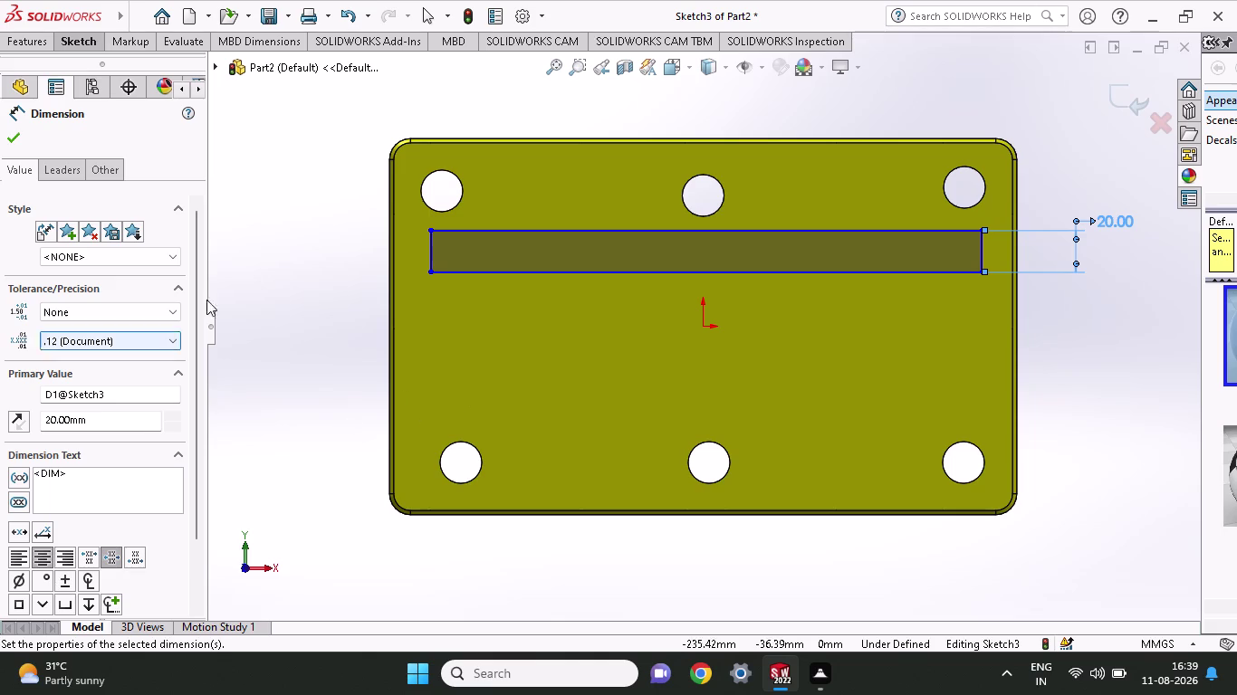
Dimension the rectangle length to 280 mm and its offset above the origin to 10 mm.
click(430, 231)
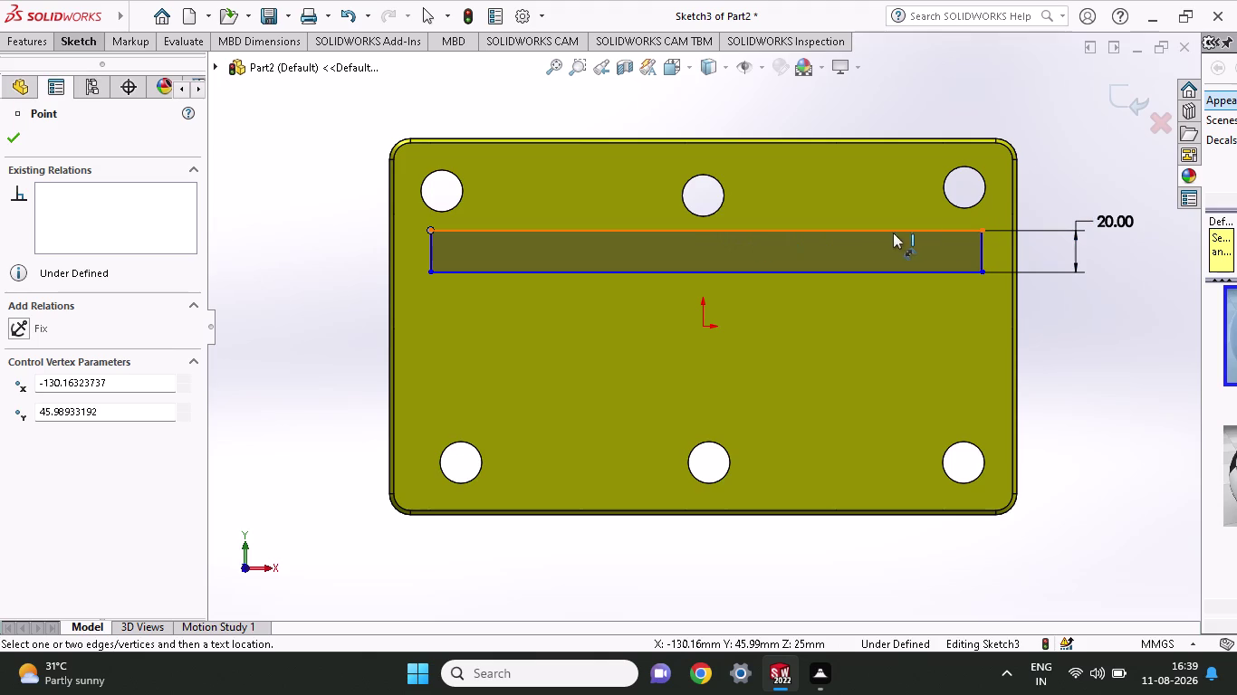
click(984, 230)
click(957, 100)
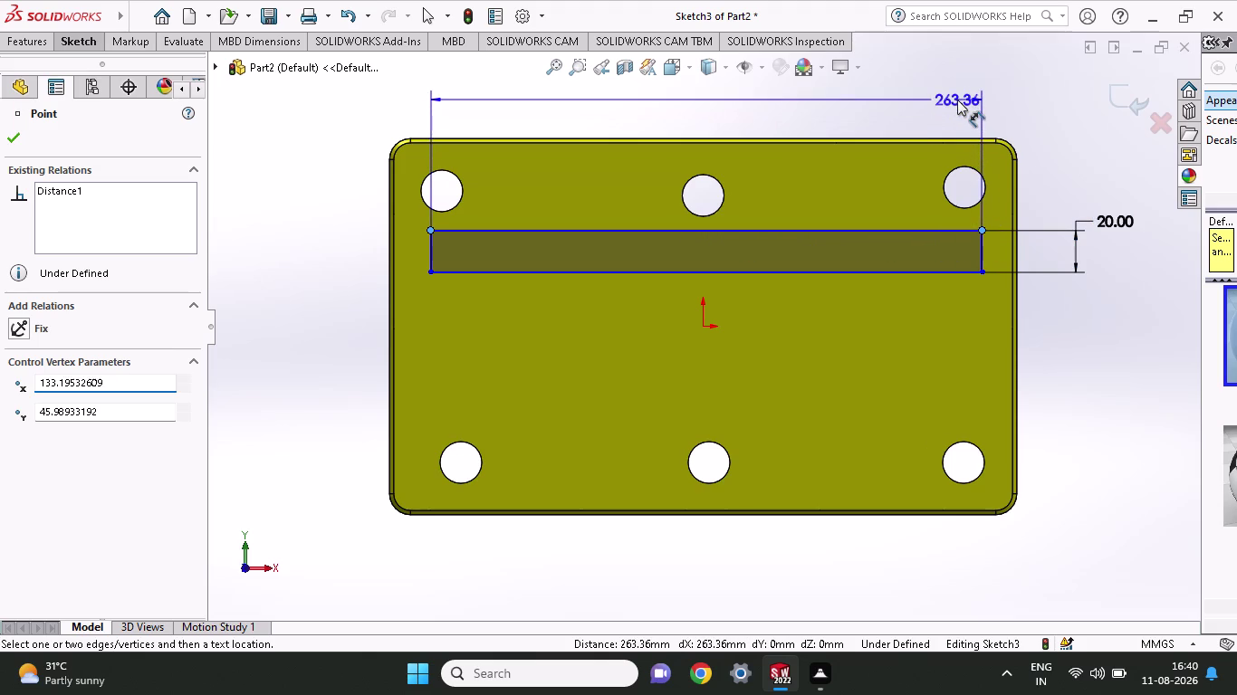
text(280)
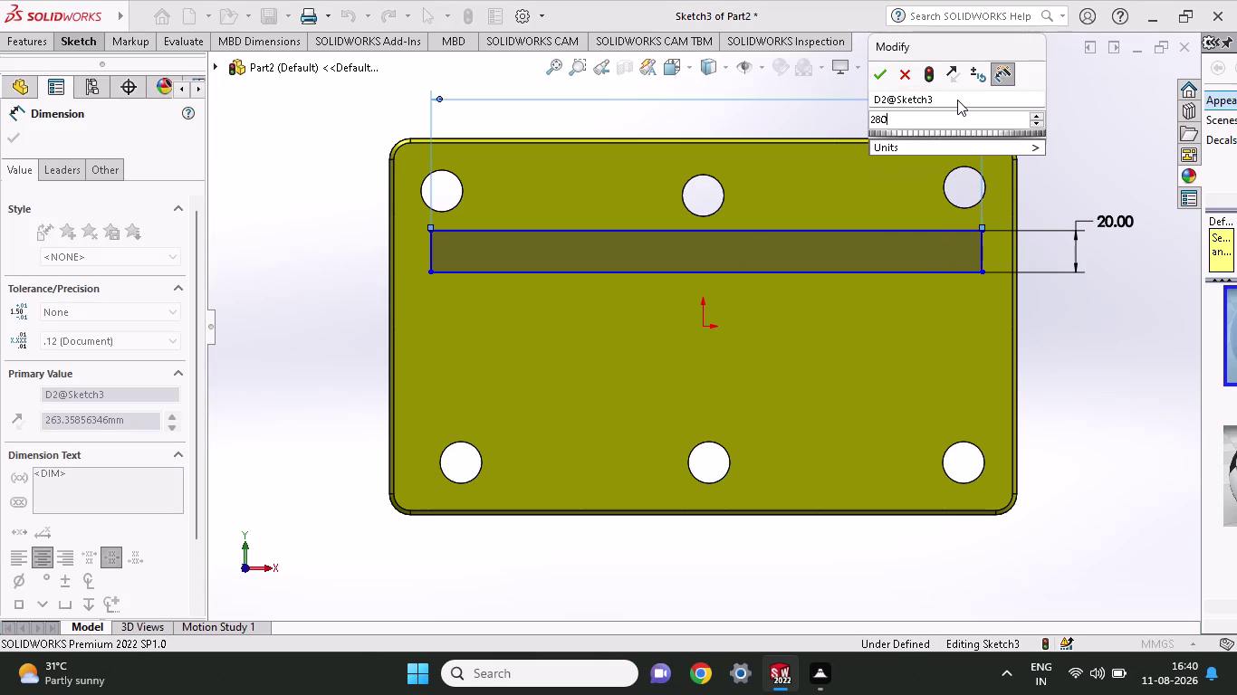
key(Return)
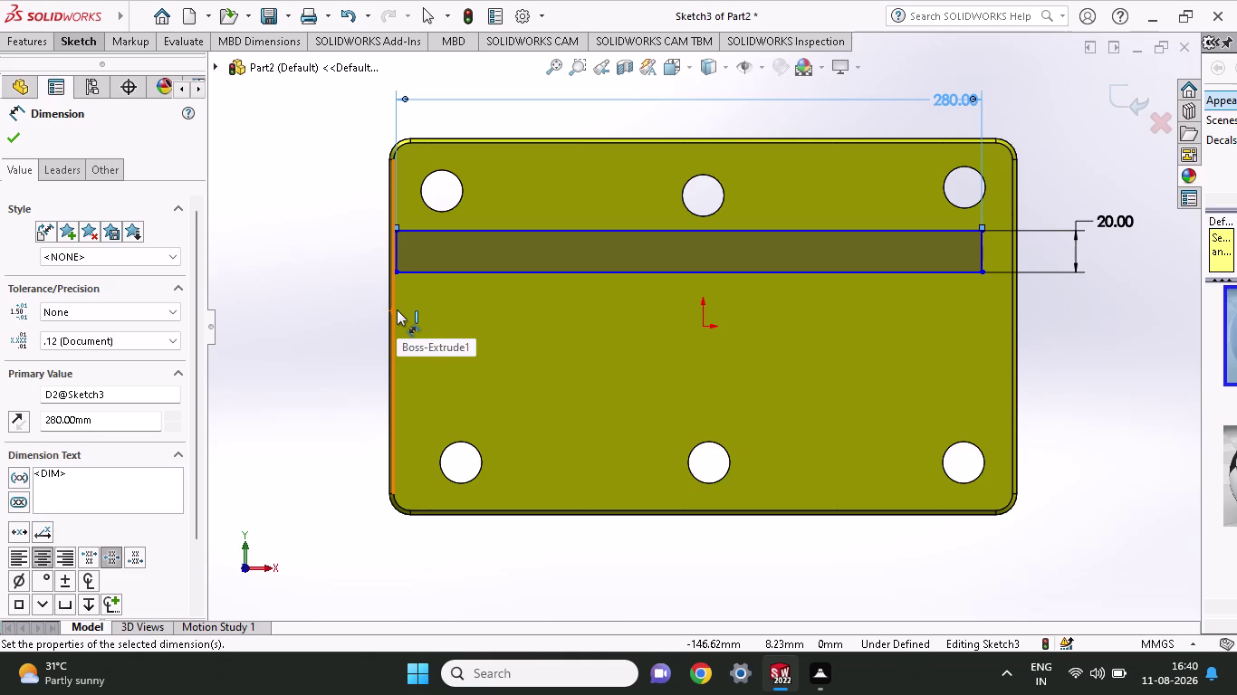
click(698, 327)
click(701, 271)
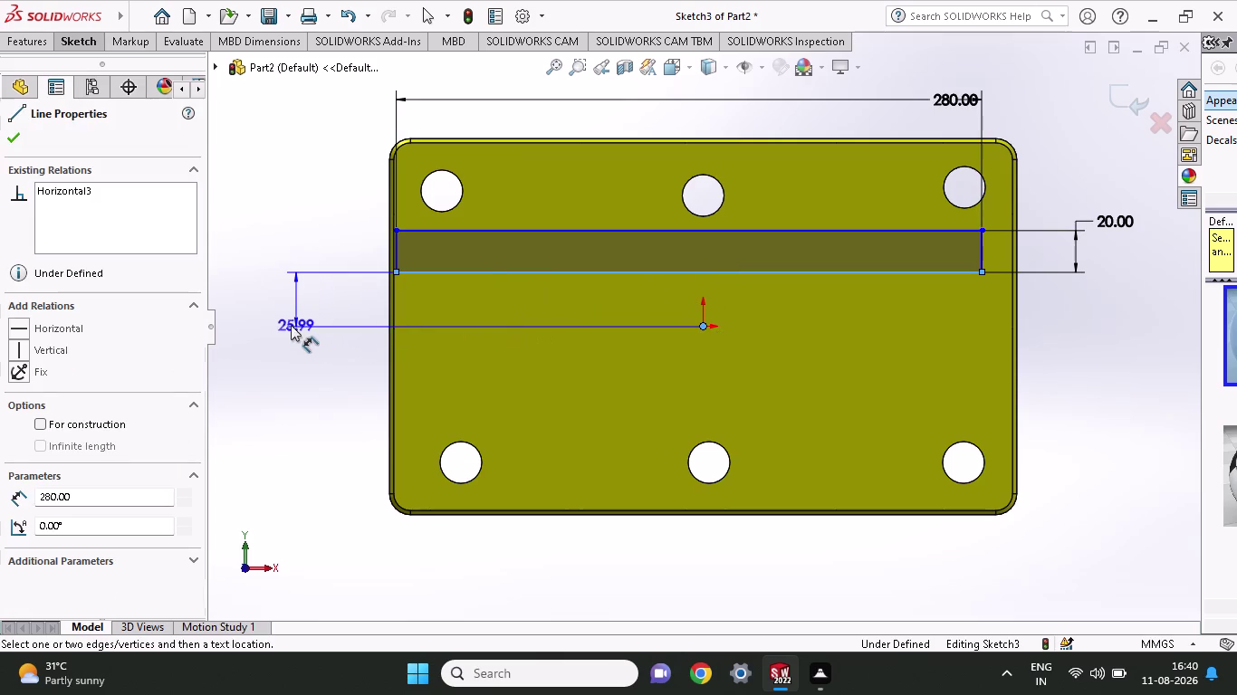
click(290, 325)
text(10)
key(Return)
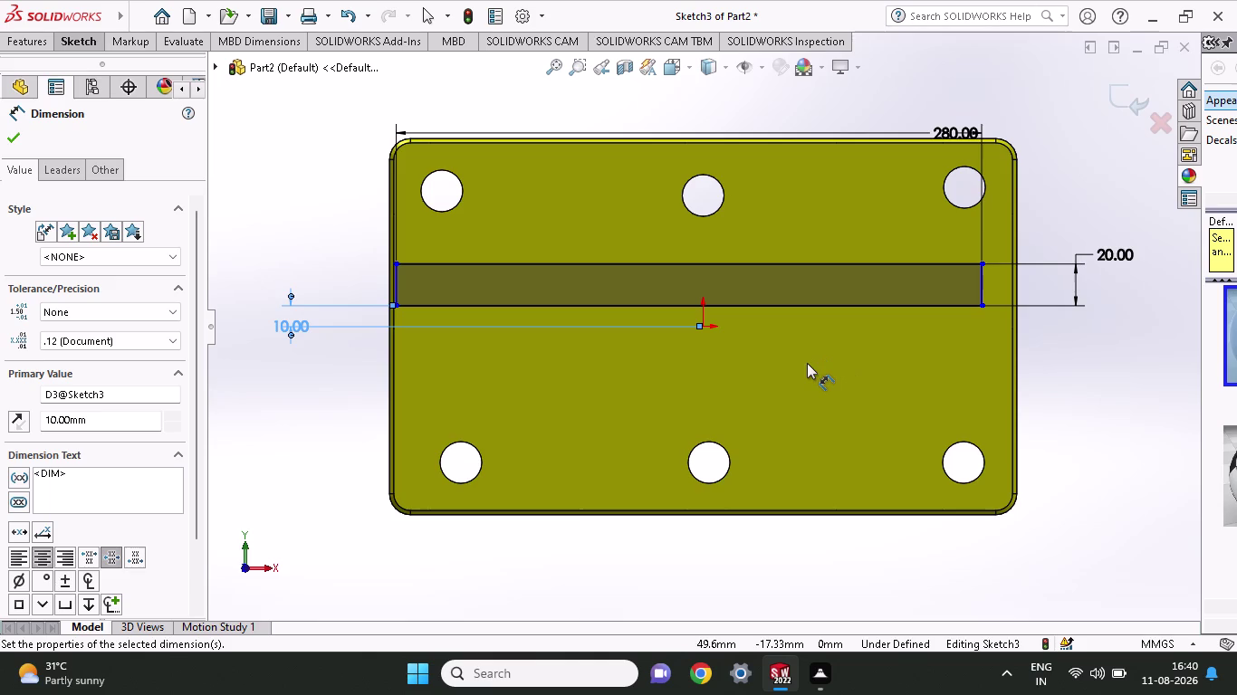
click(701, 323)
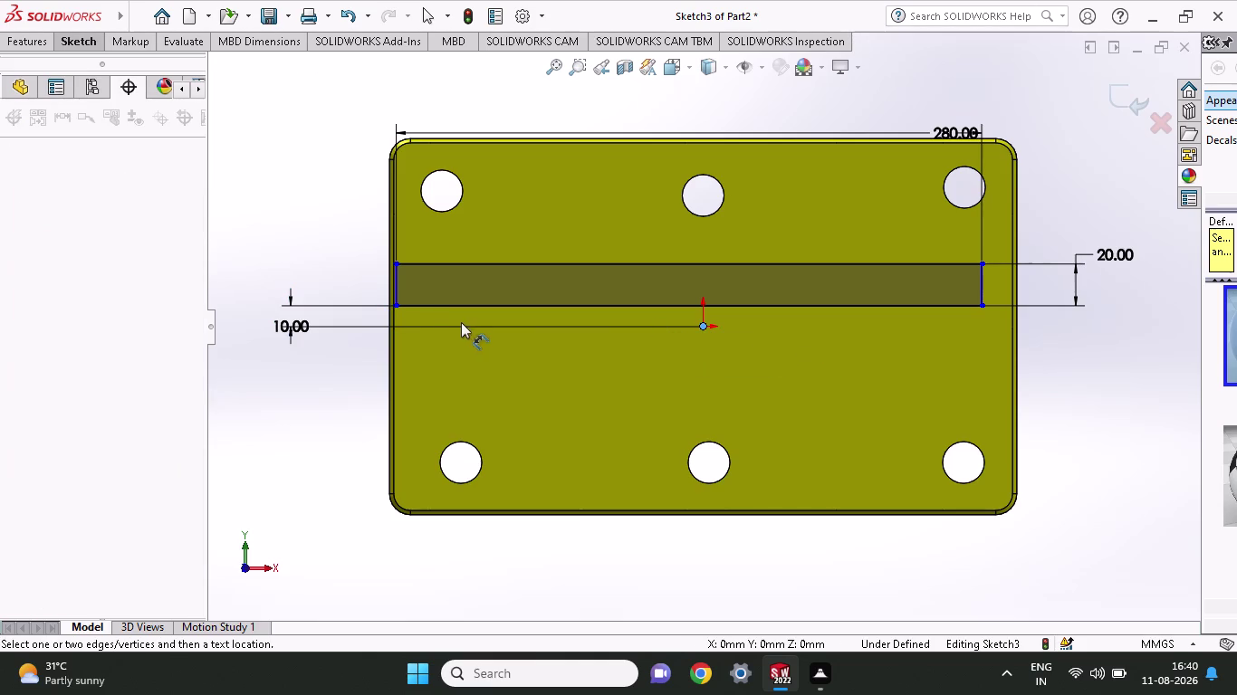
Set the distance from the rectangle's lower-left corner to the origin to 140 mm.
click(397, 306)
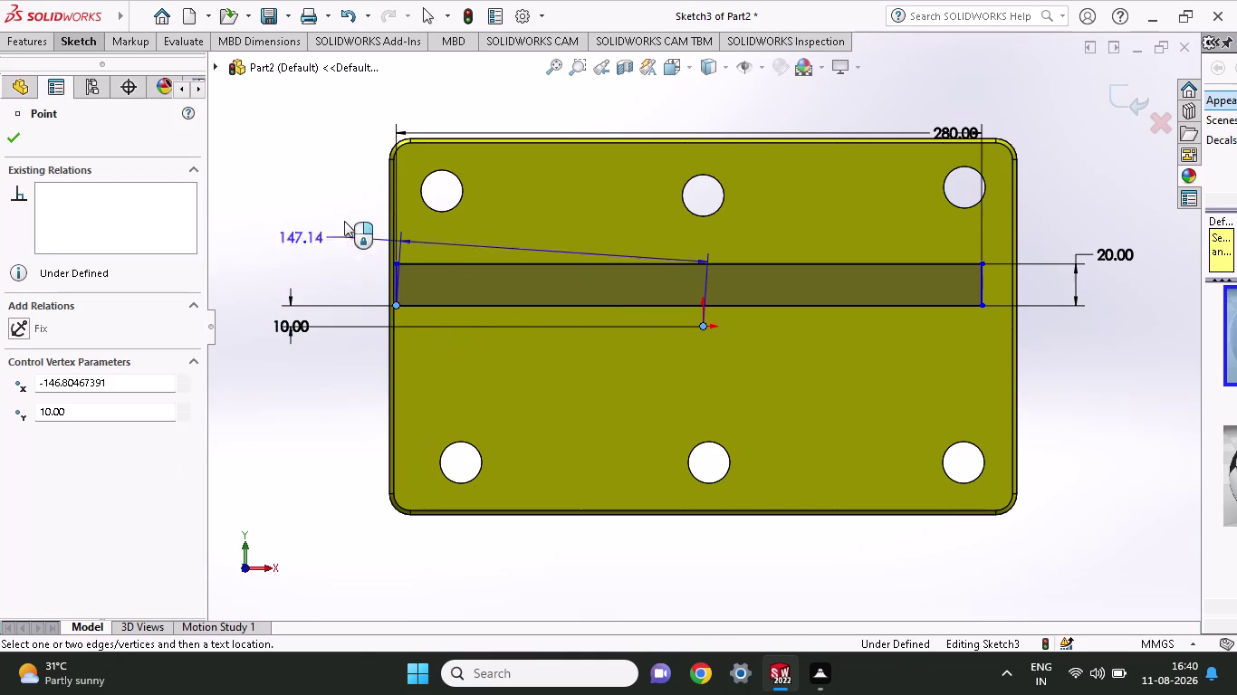
click(274, 100)
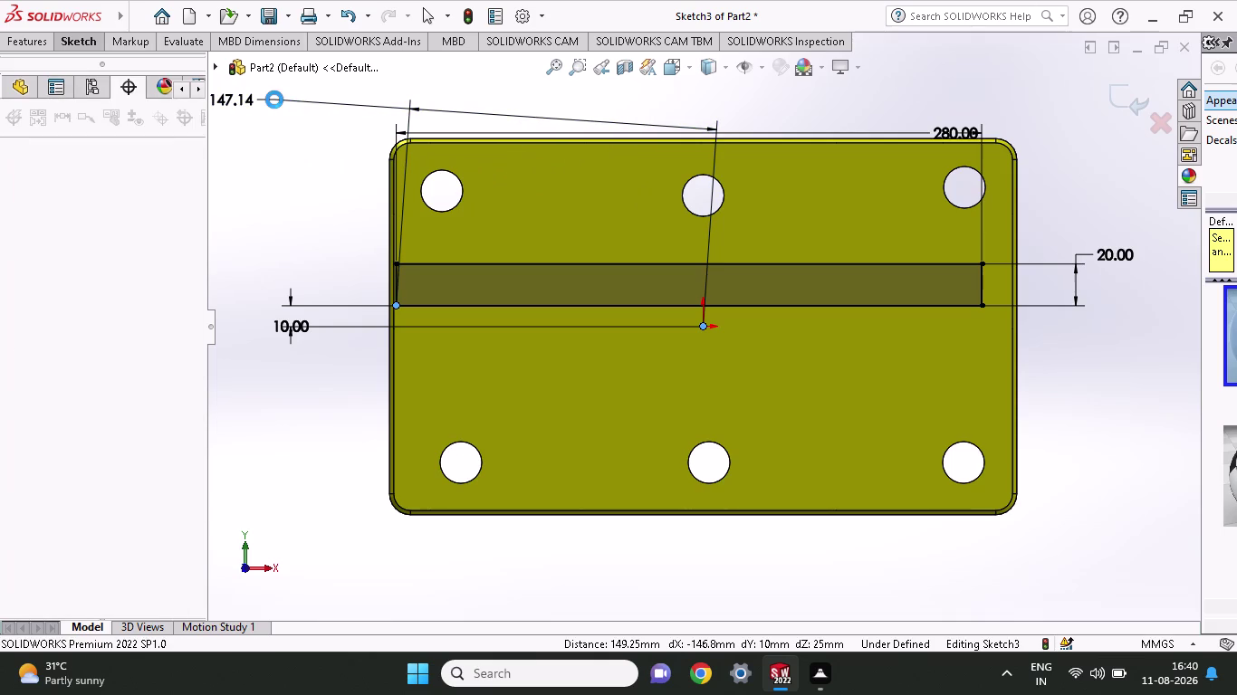
key(1)
text(4)
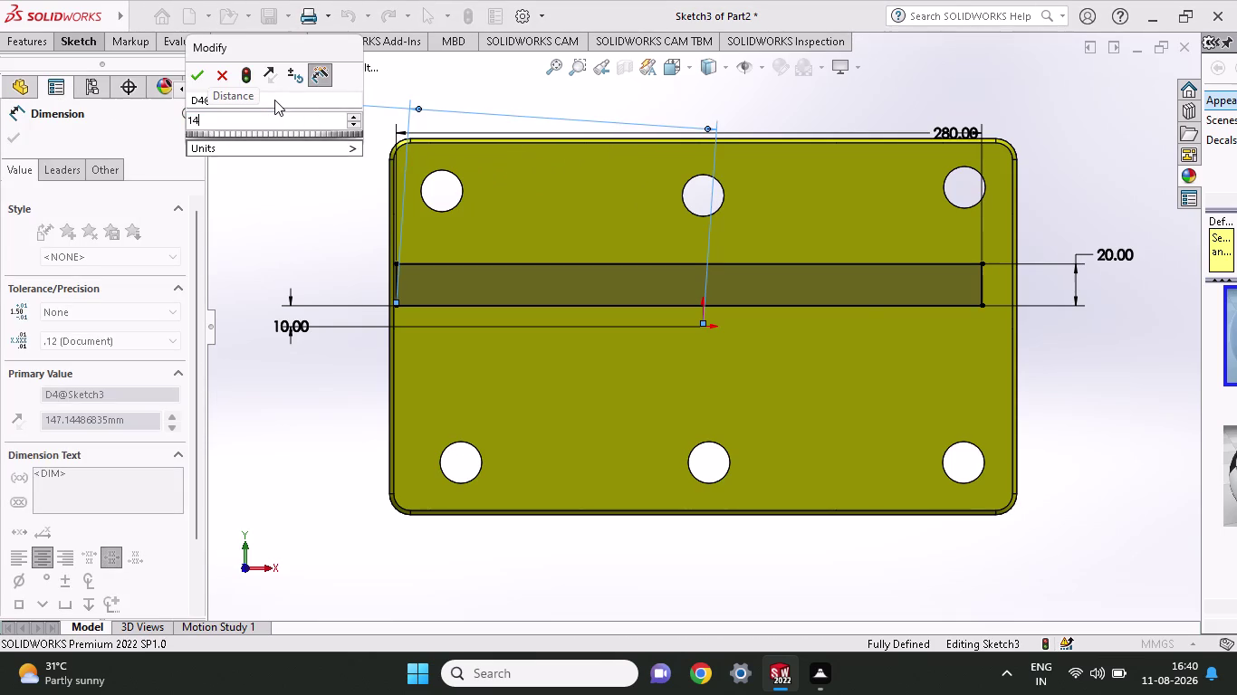
text(0)
key(Return)
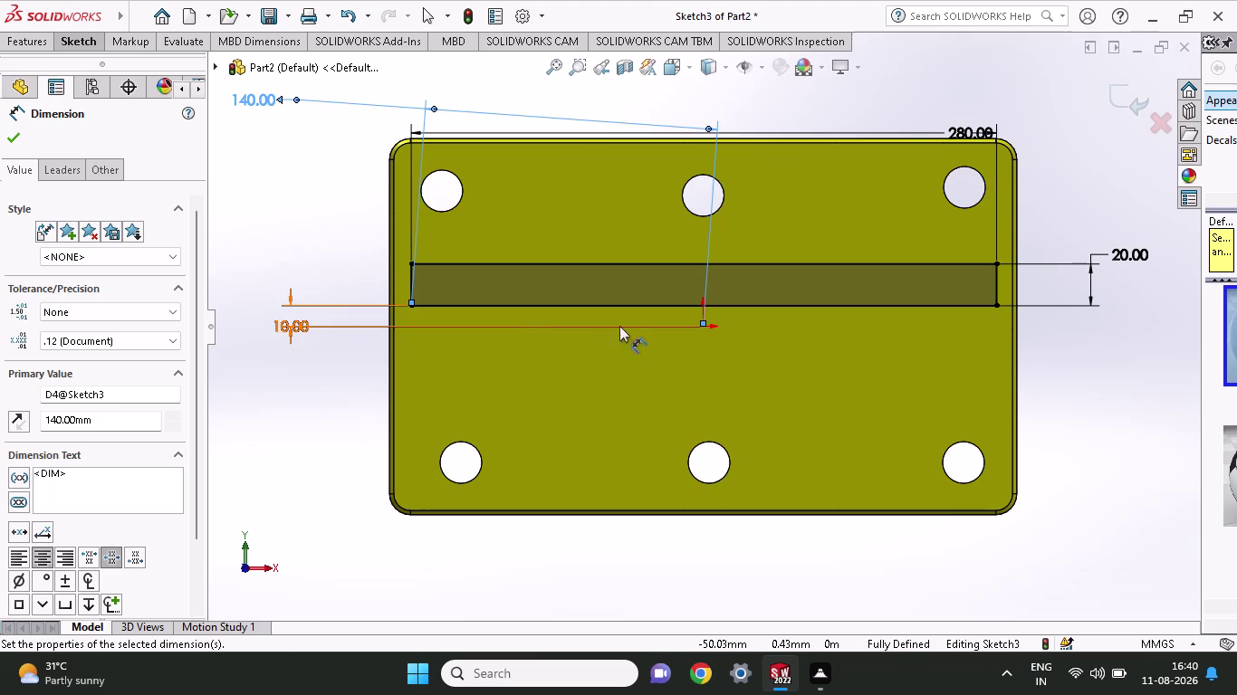
click(15, 142)
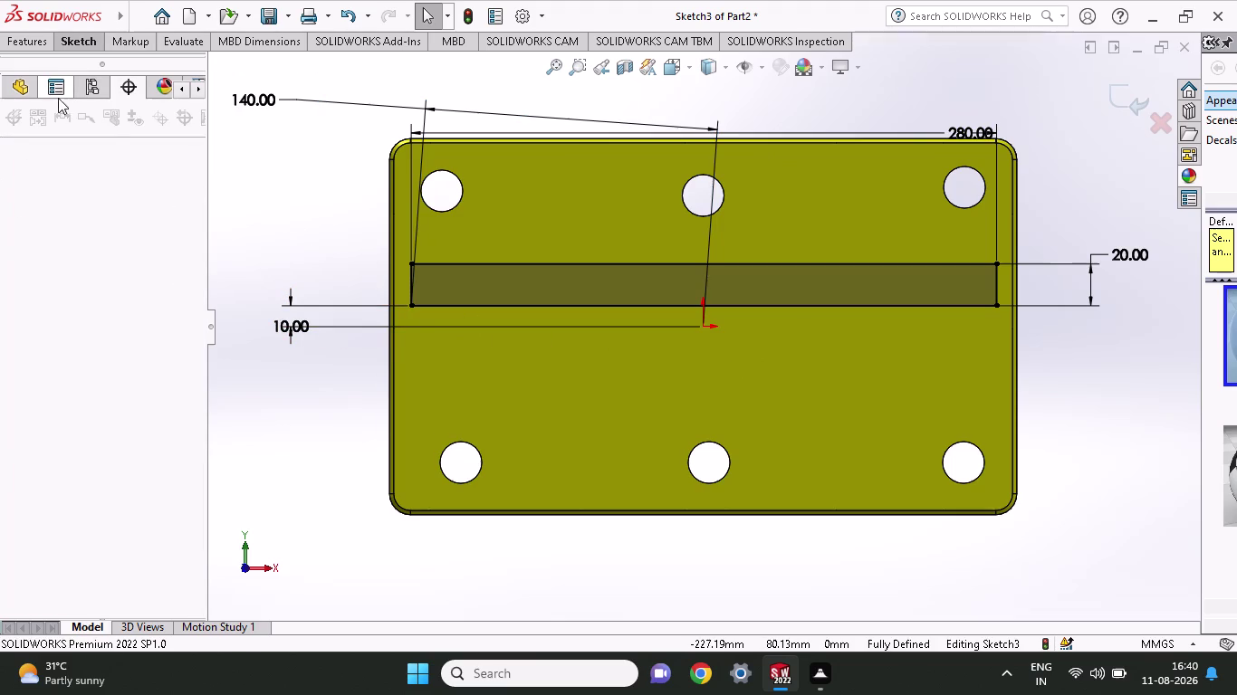
click(33, 41)
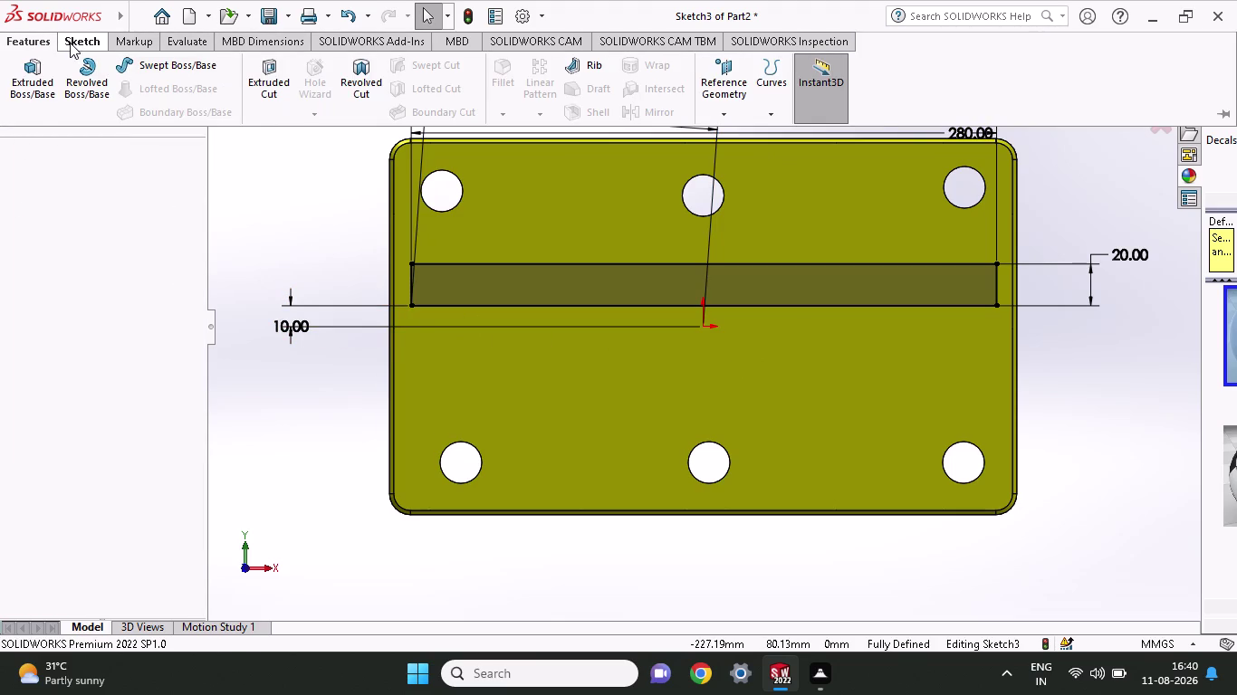
click(70, 42)
click(521, 61)
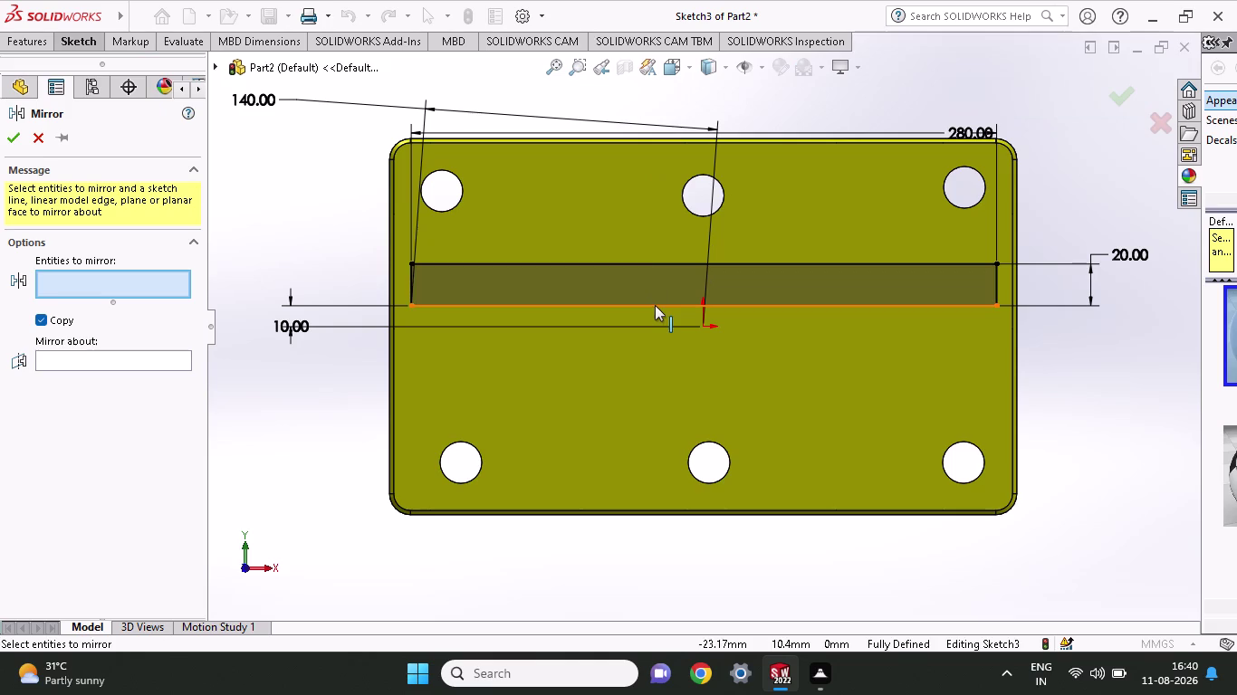
click(655, 306)
click(652, 265)
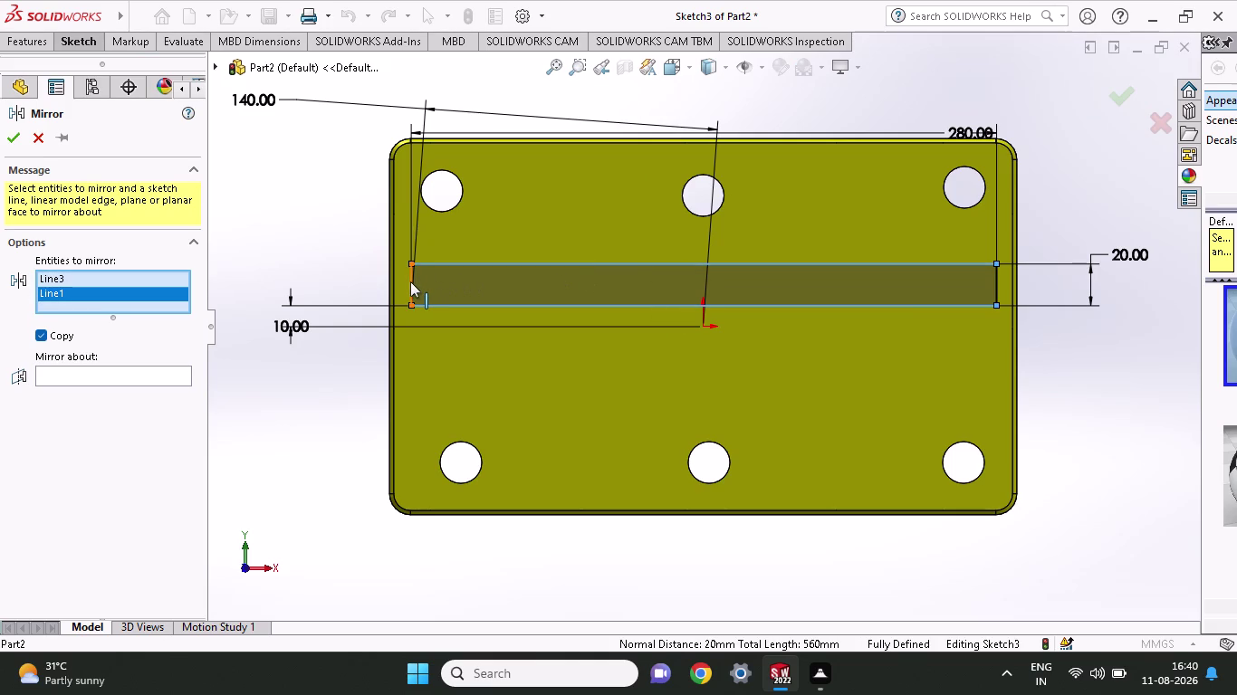
click(410, 282)
click(995, 281)
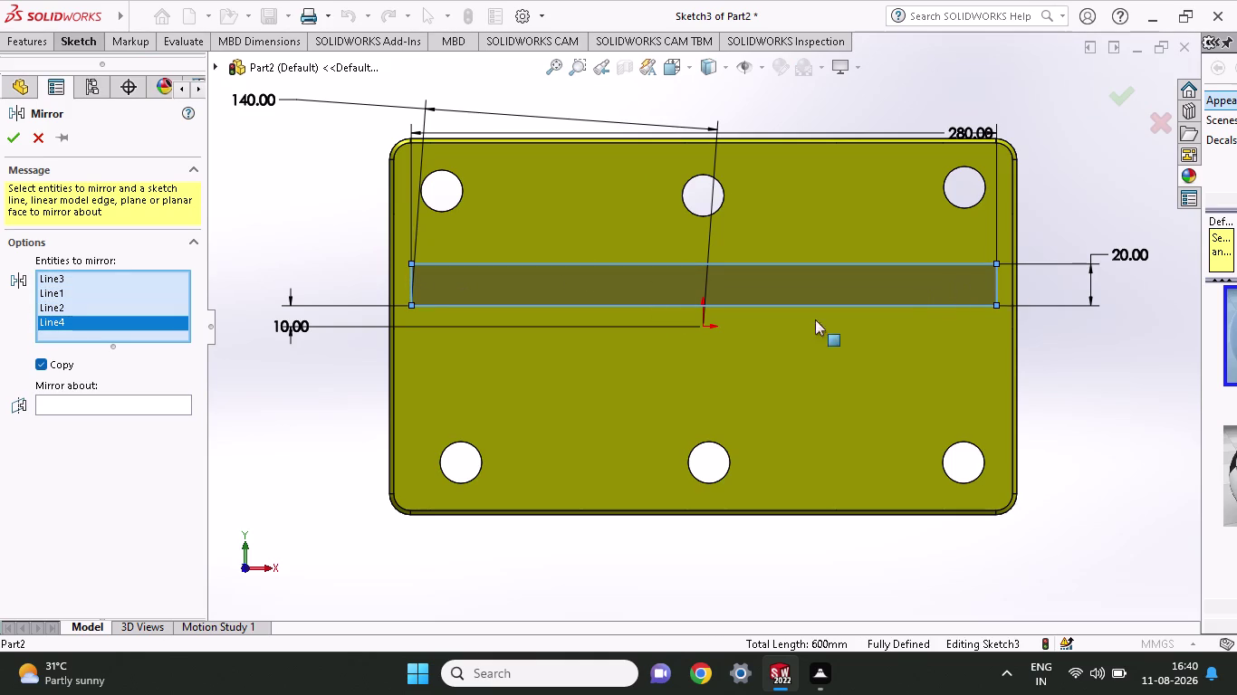
click(75, 398)
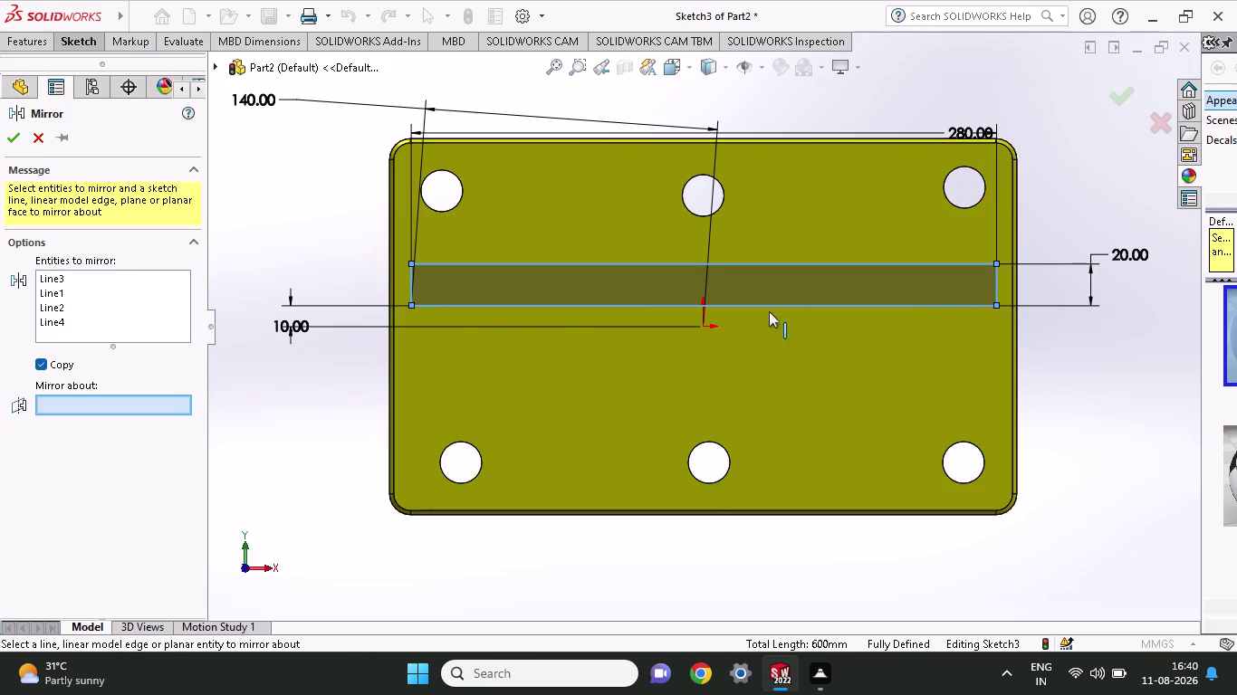
click(702, 314)
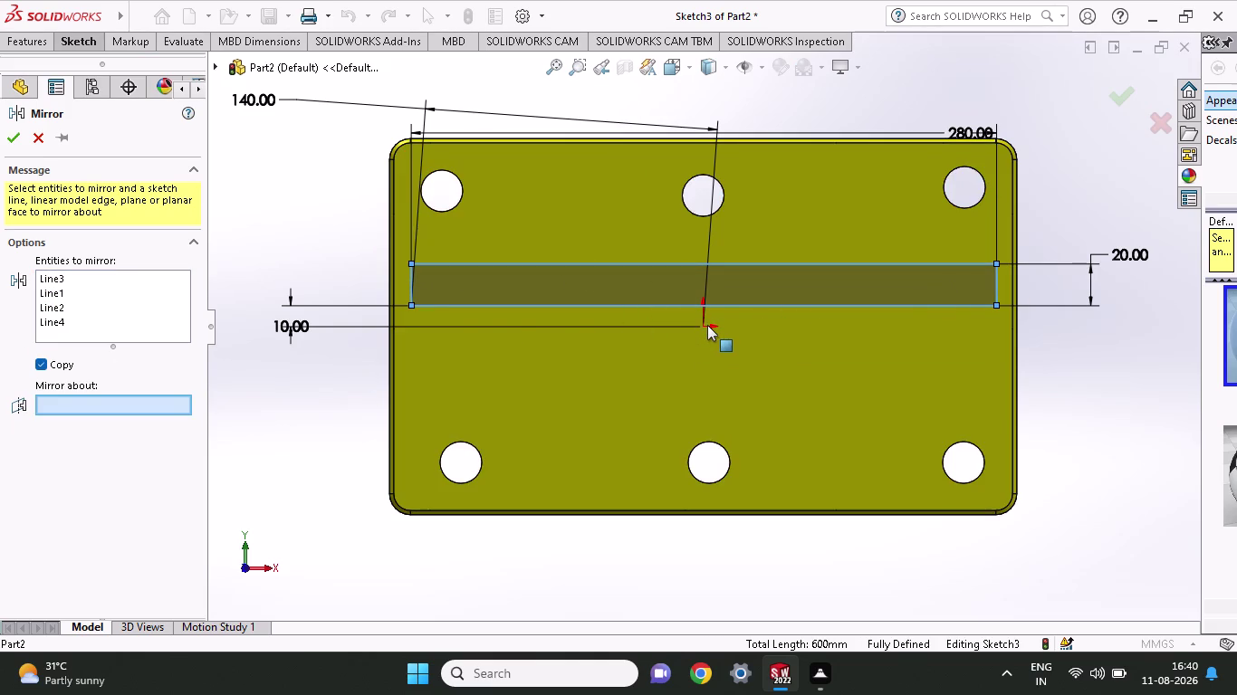
click(707, 325)
click(707, 325)
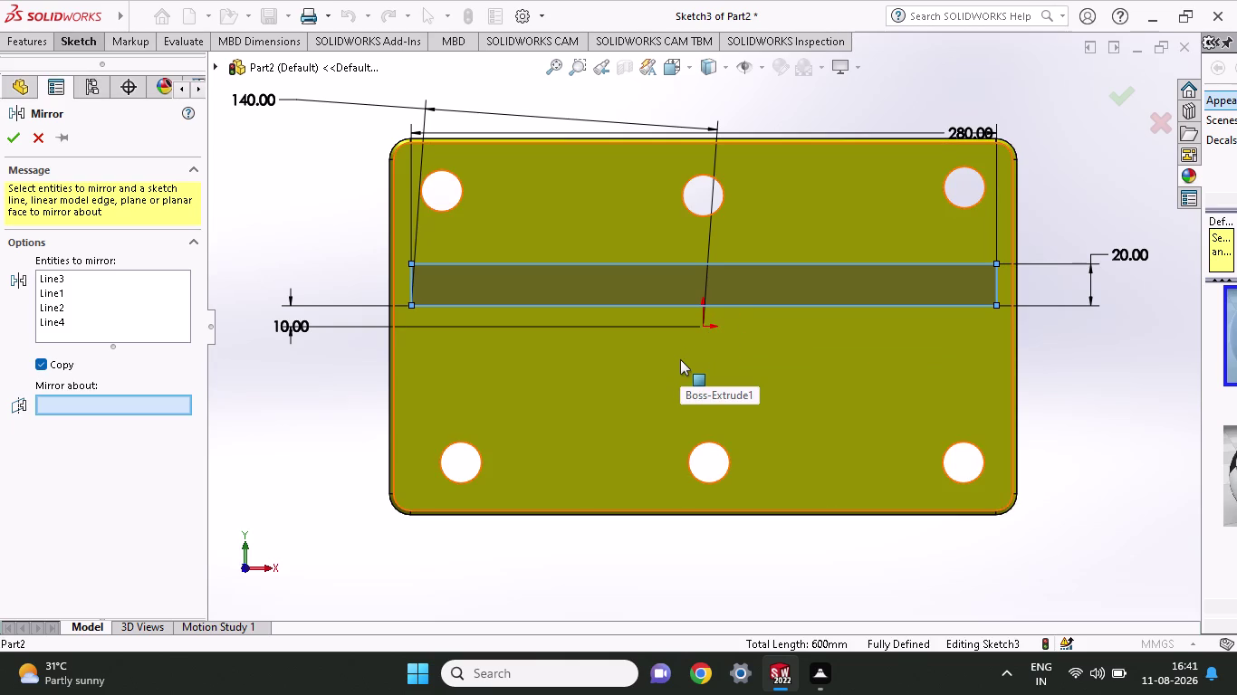
click(717, 326)
click(717, 326)
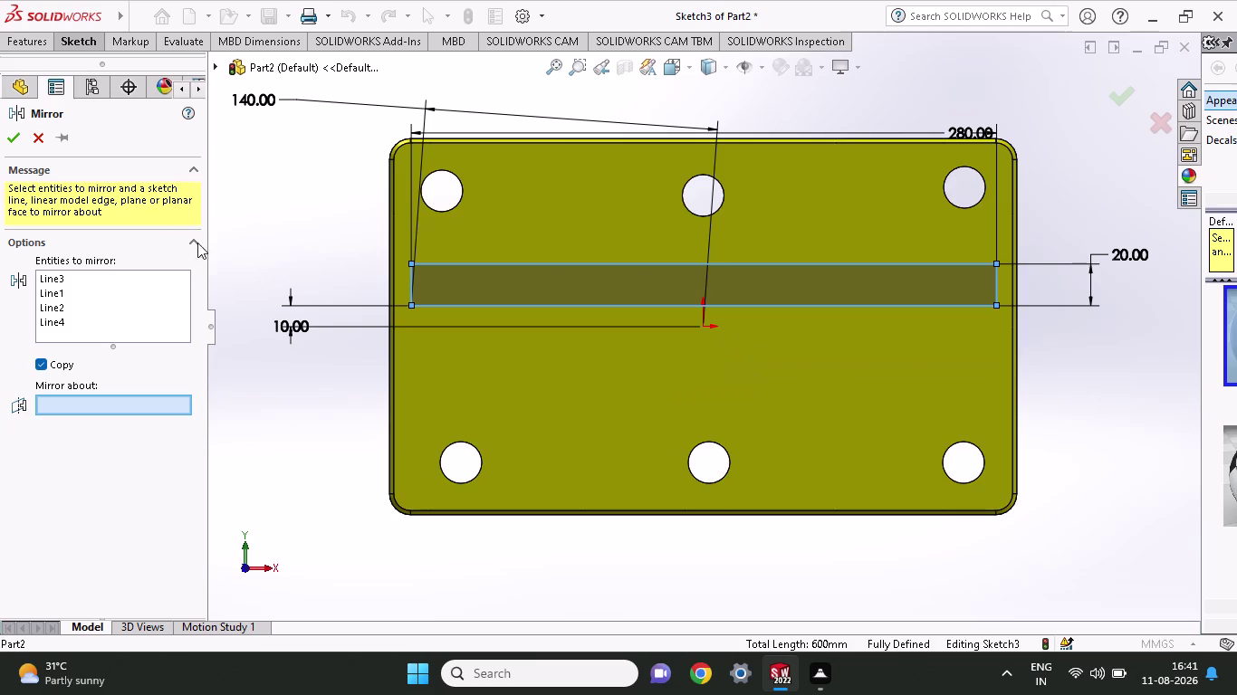
click(38, 137)
click(71, 40)
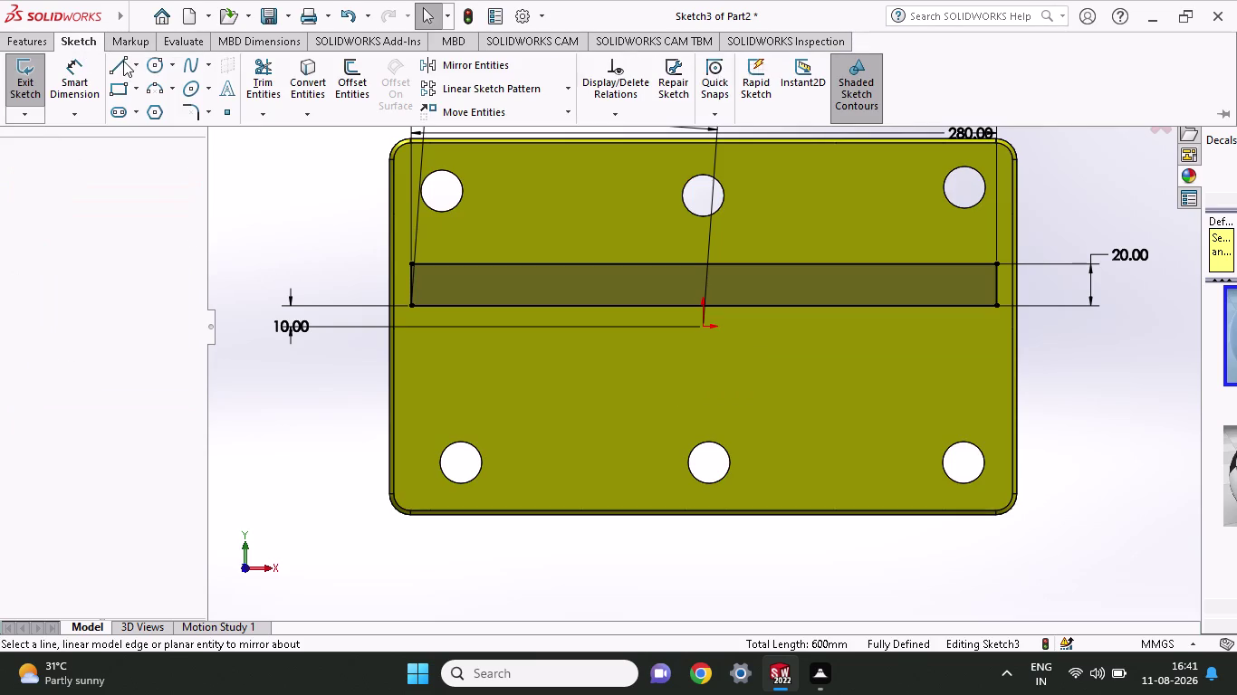
Draw a horizontal construction centreline starting at the origin.
click(137, 68)
click(140, 112)
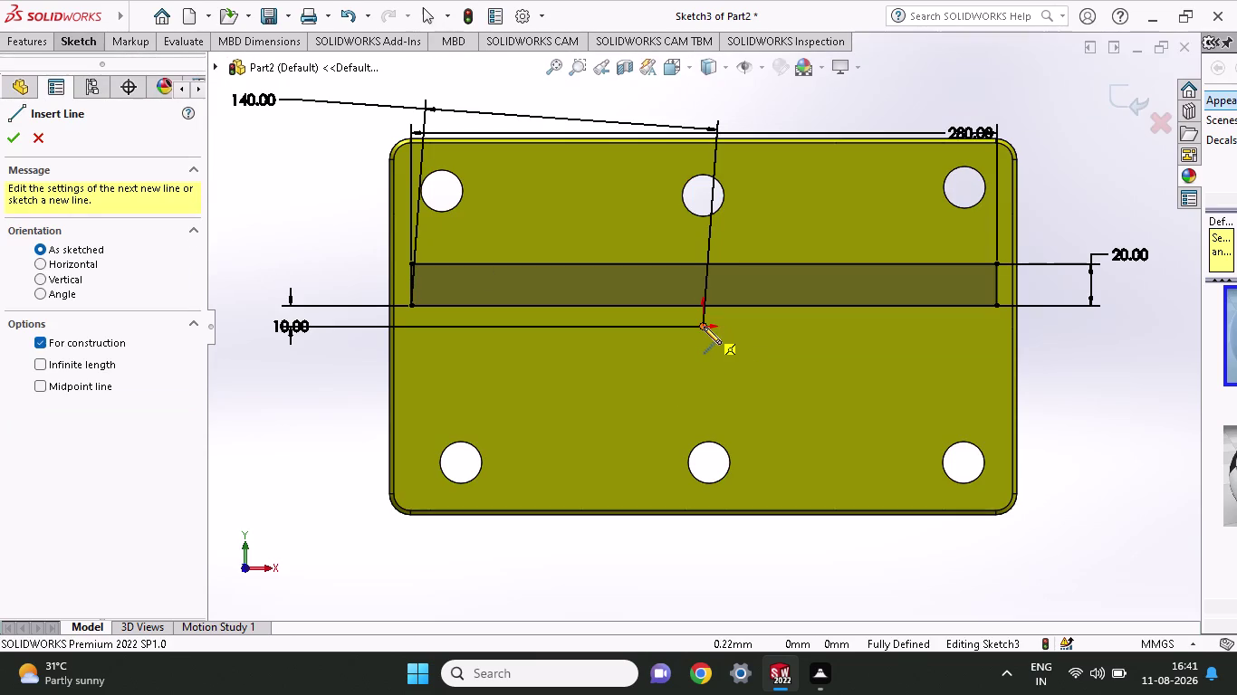
click(704, 327)
click(897, 326)
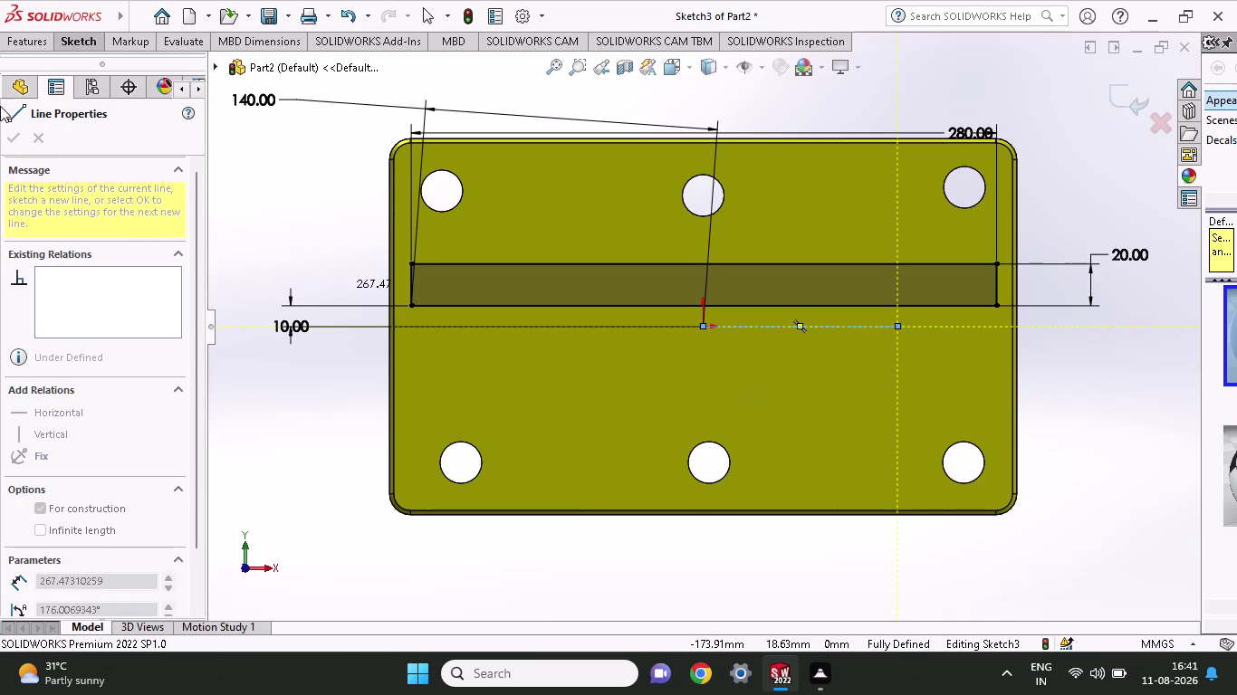
Mirror the rectangle's edges about the horizontal centreline.
click(26, 46)
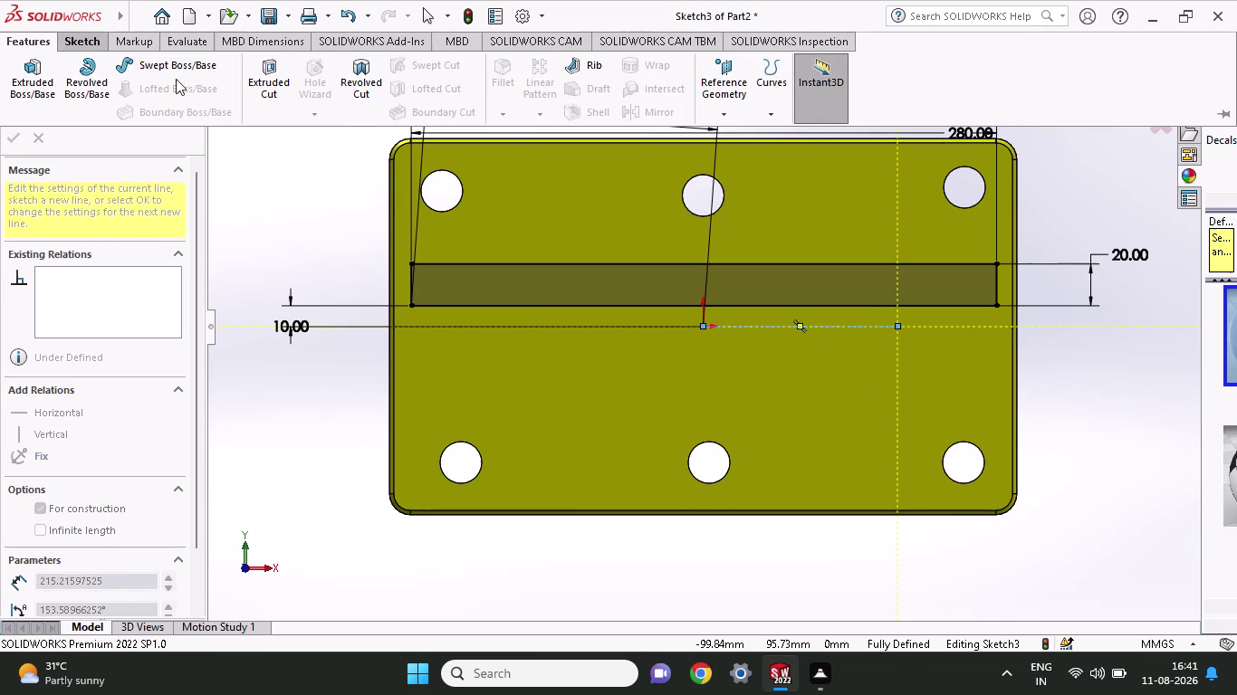
click(87, 46)
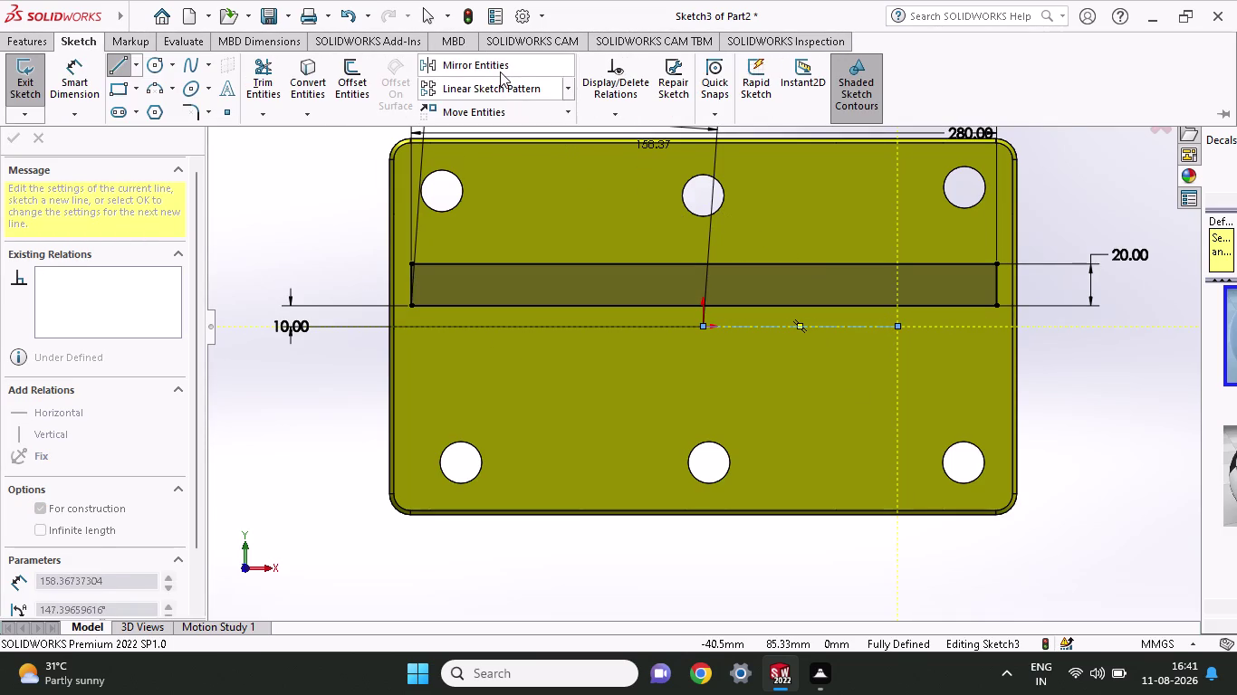
click(500, 72)
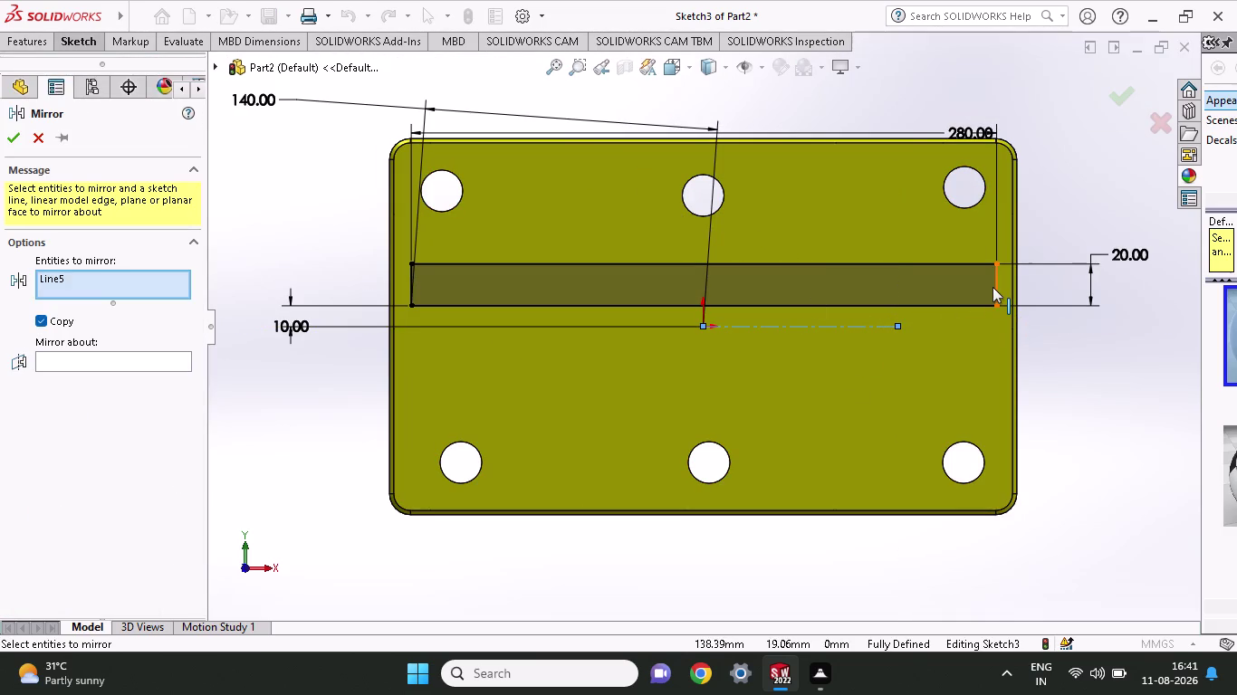
click(992, 287)
click(979, 306)
click(942, 265)
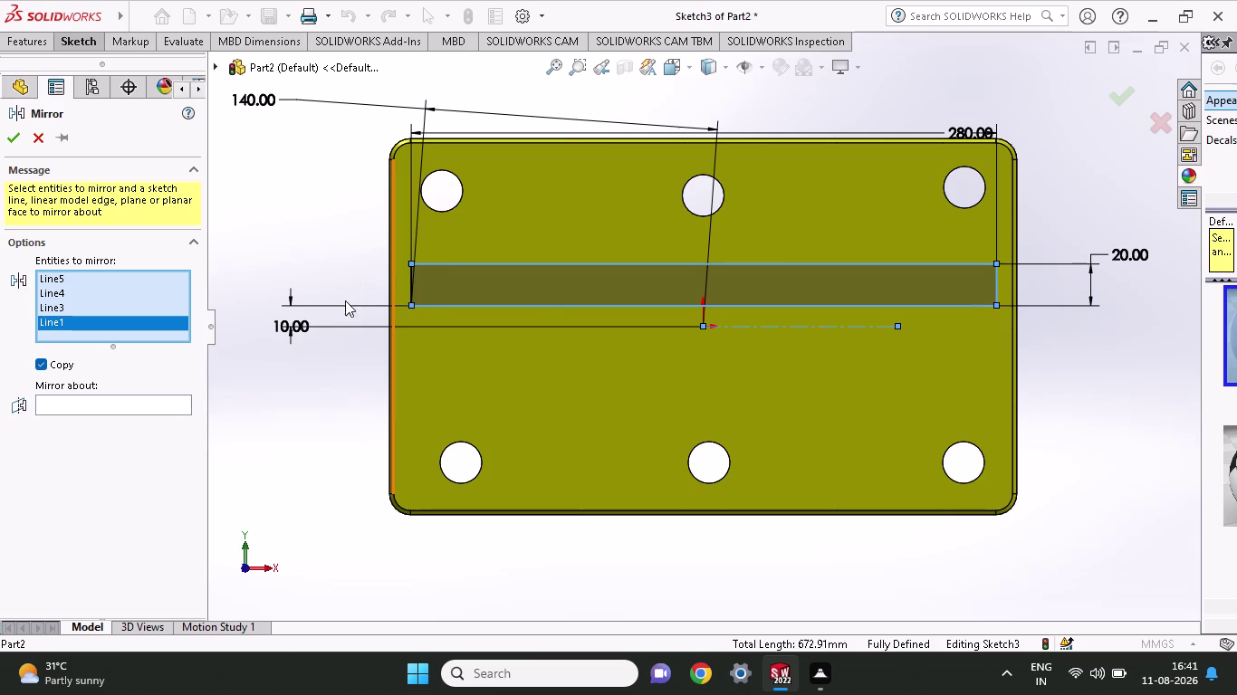
click(412, 276)
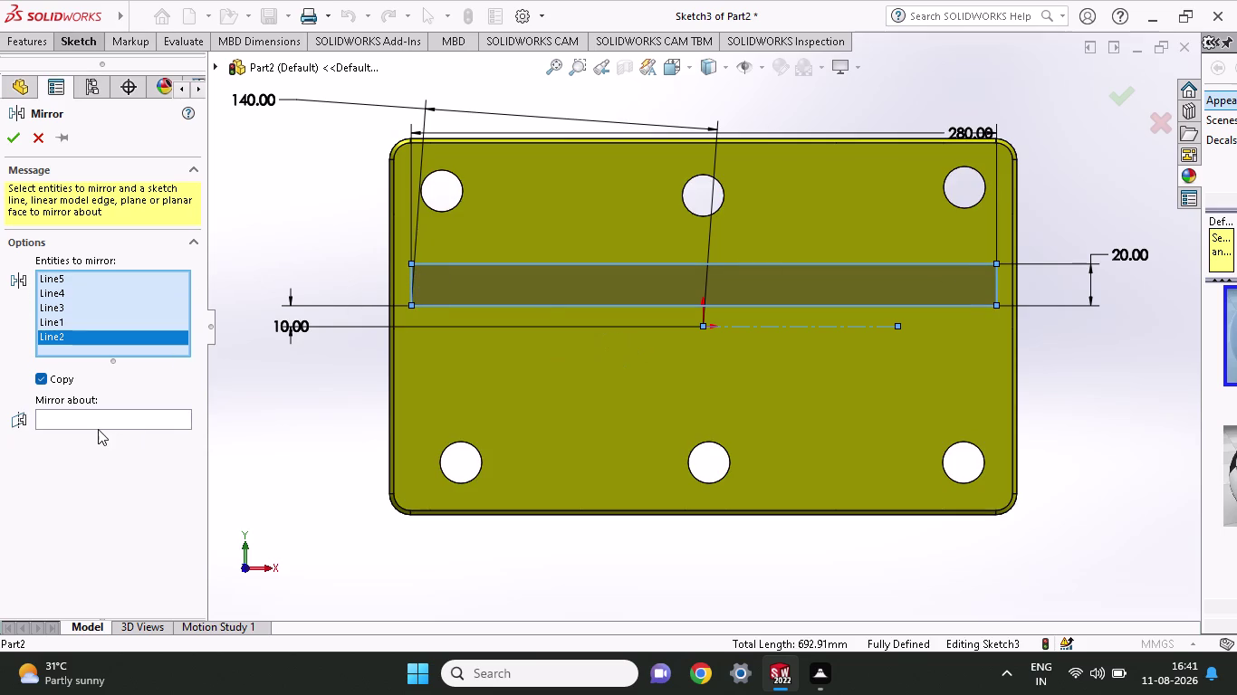
click(103, 420)
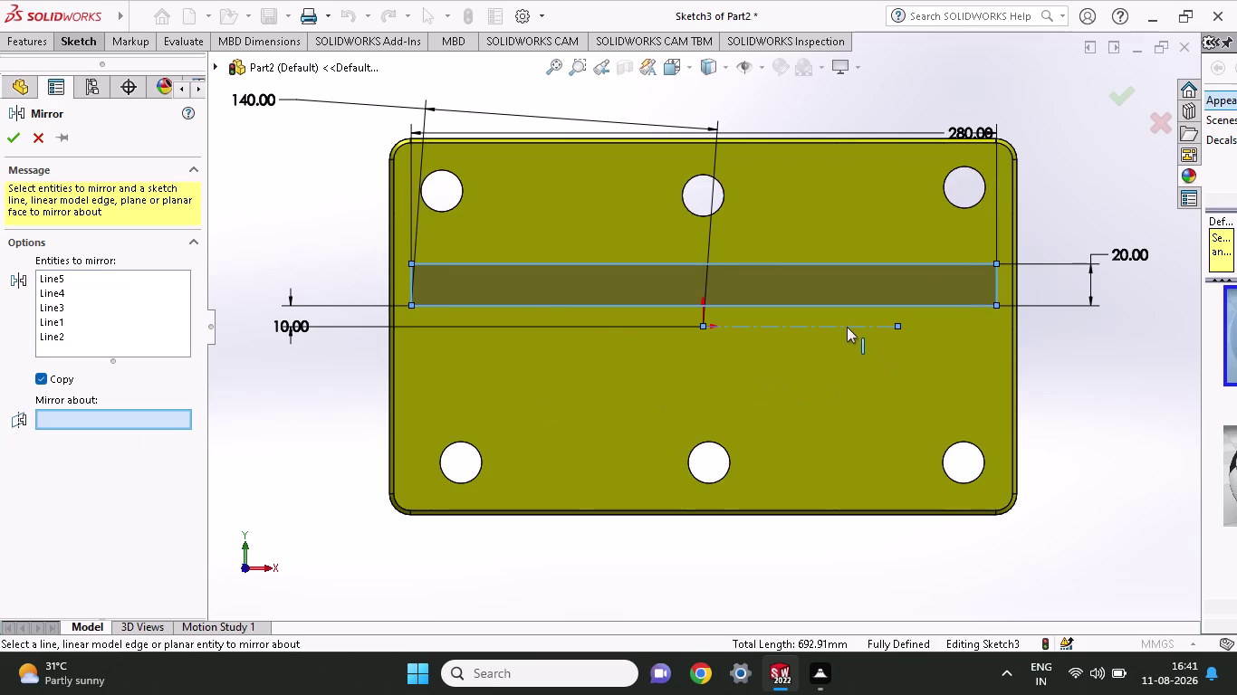
click(847, 327)
click(9, 134)
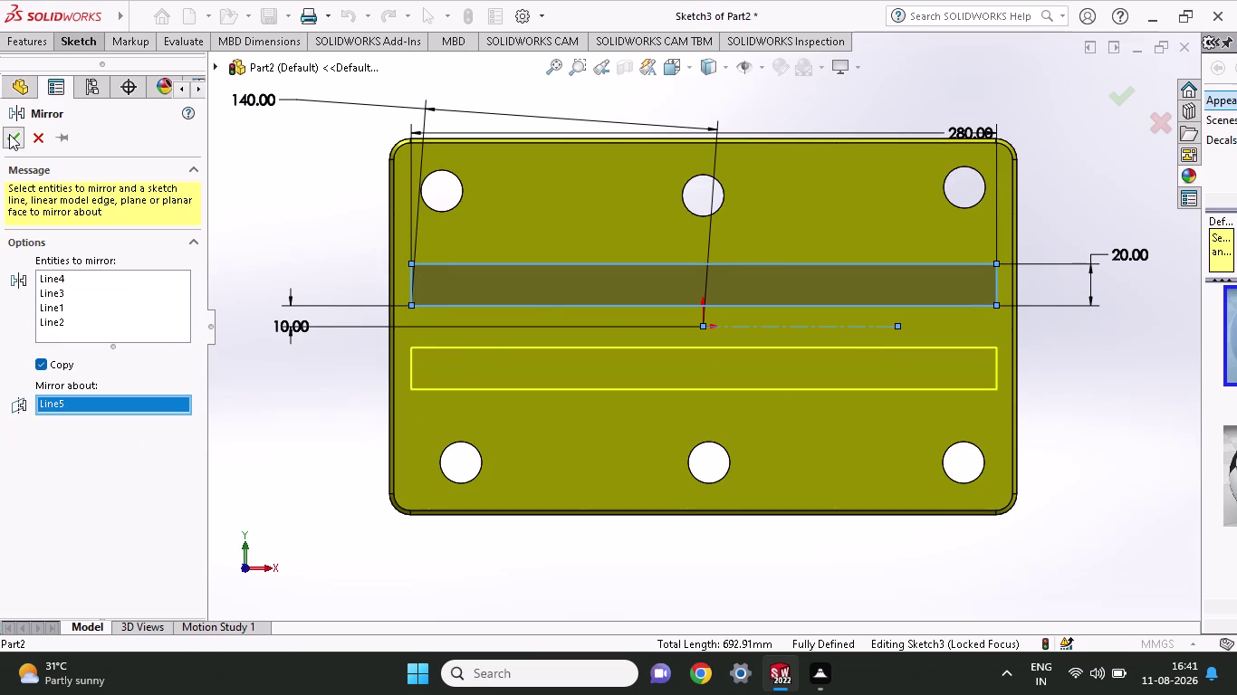
click(16, 49)
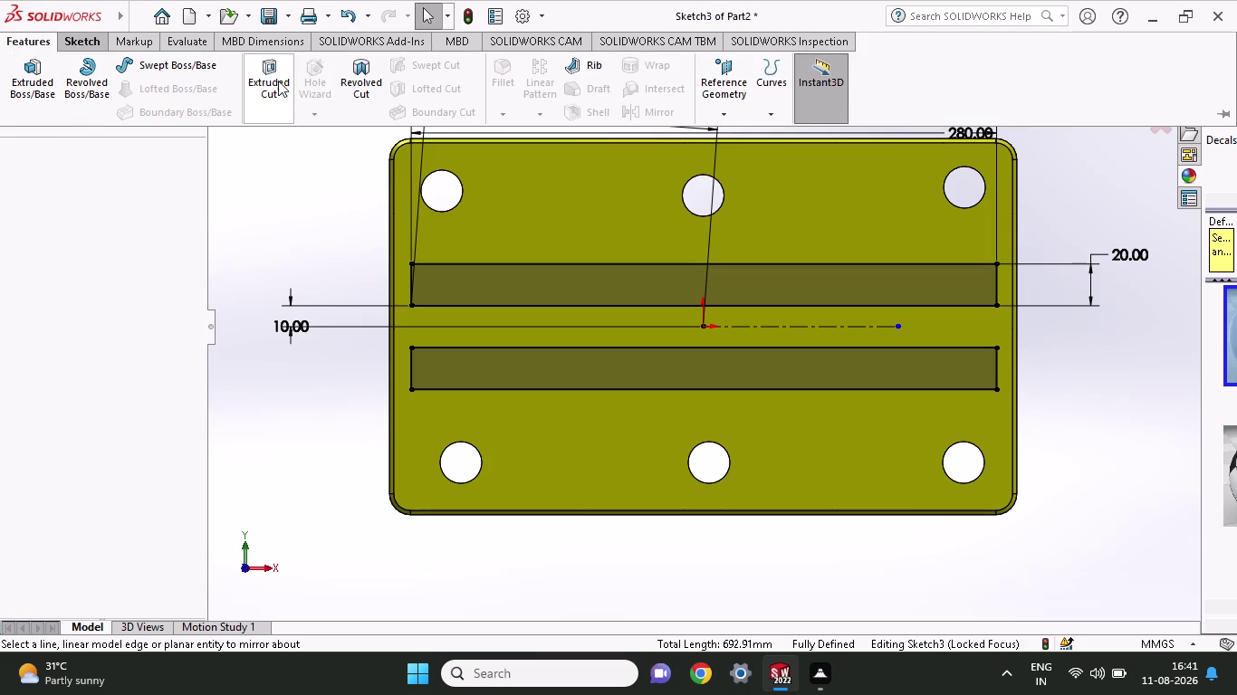
Extrude both sketch strips with a Blind end condition to 299 mm.
click(33, 82)
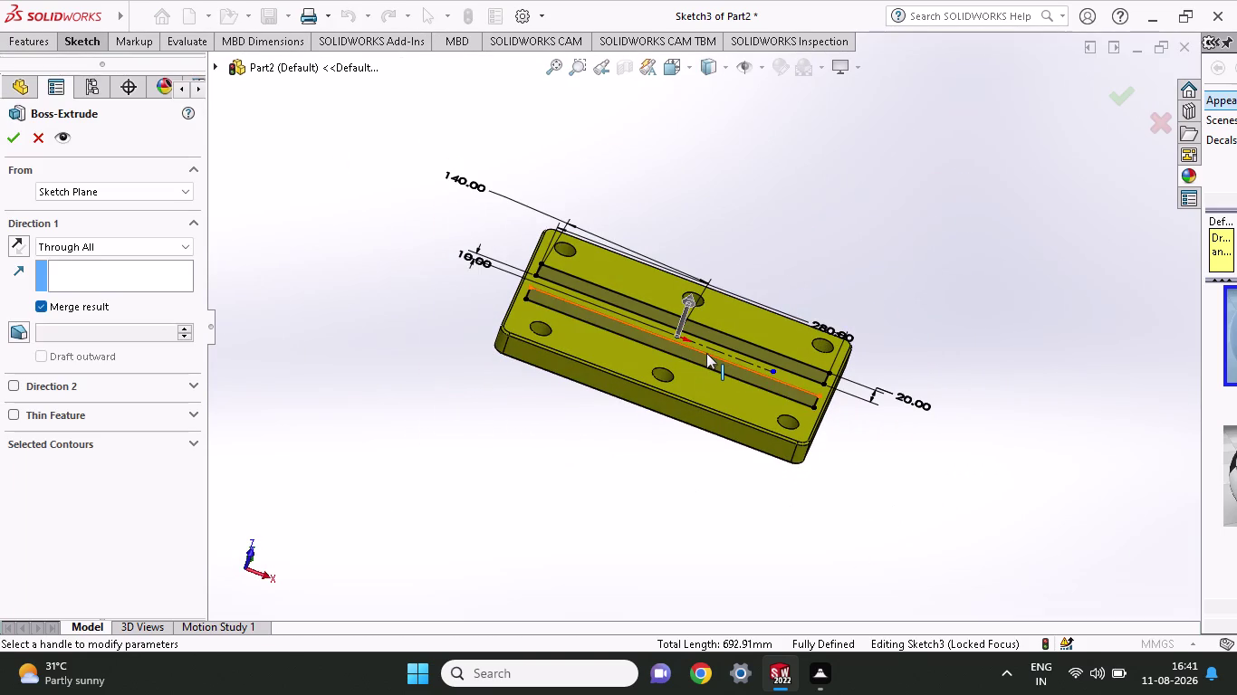
click(706, 359)
click(735, 341)
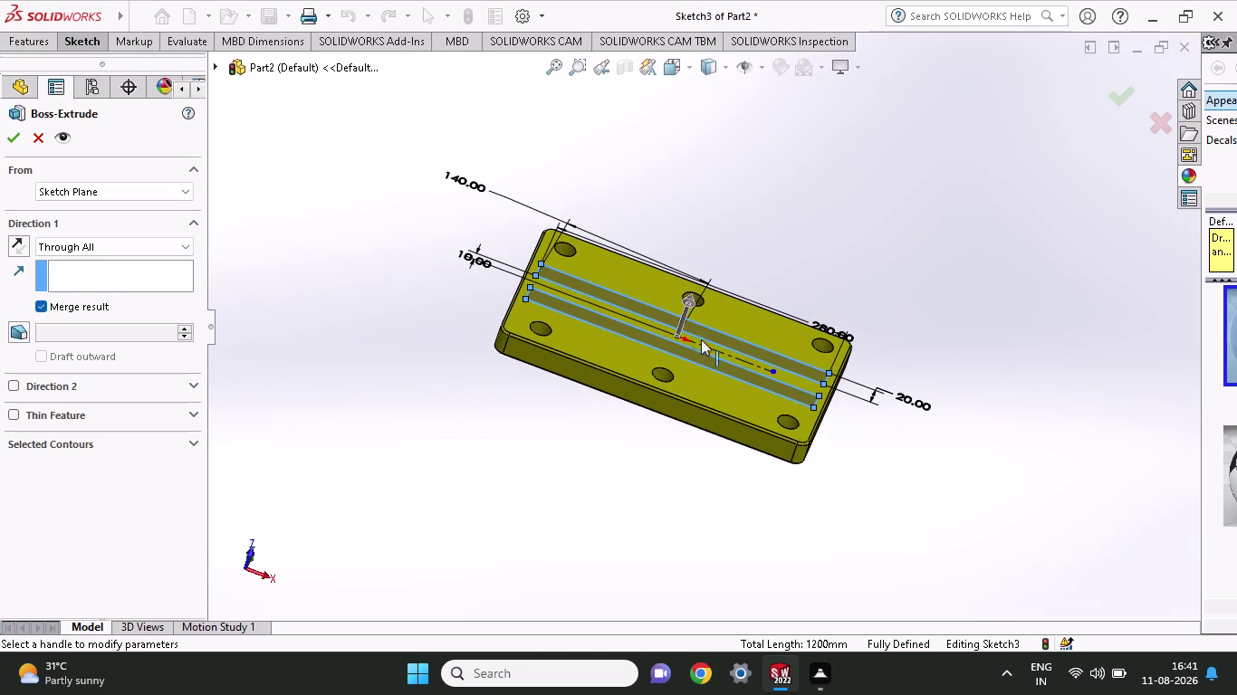
drag(689, 298, 741, 158)
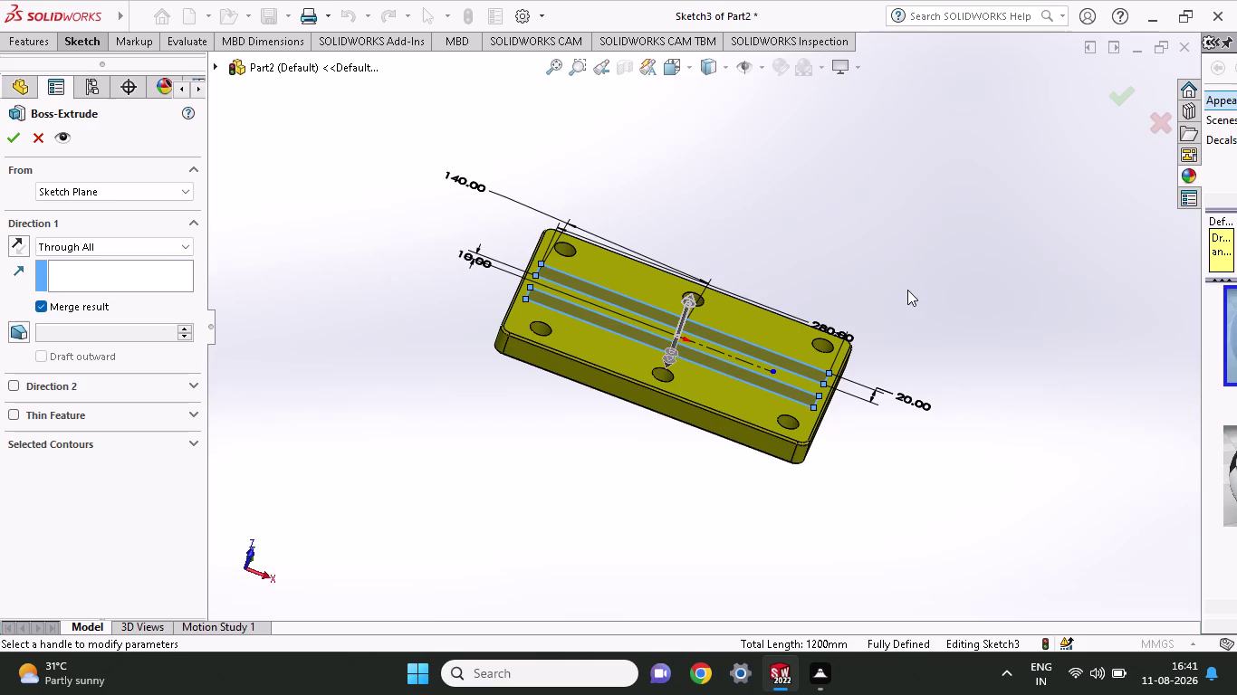
middle_drag(907, 290, 920, 267)
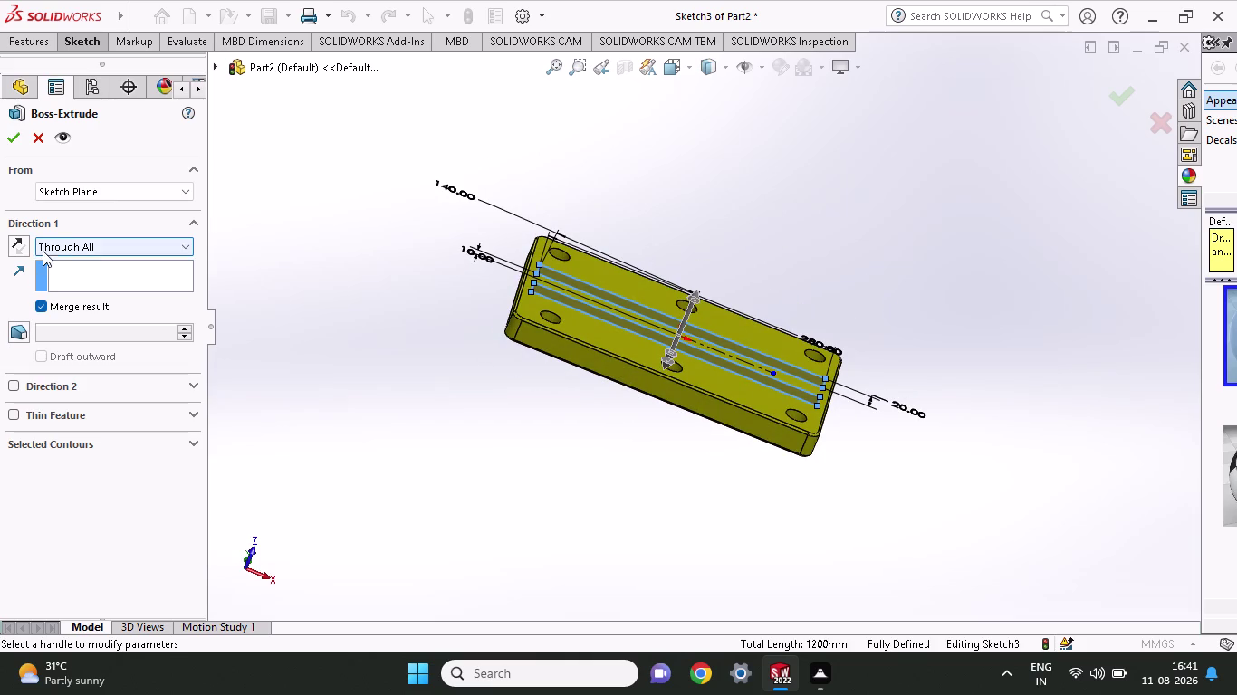
click(80, 239)
click(92, 261)
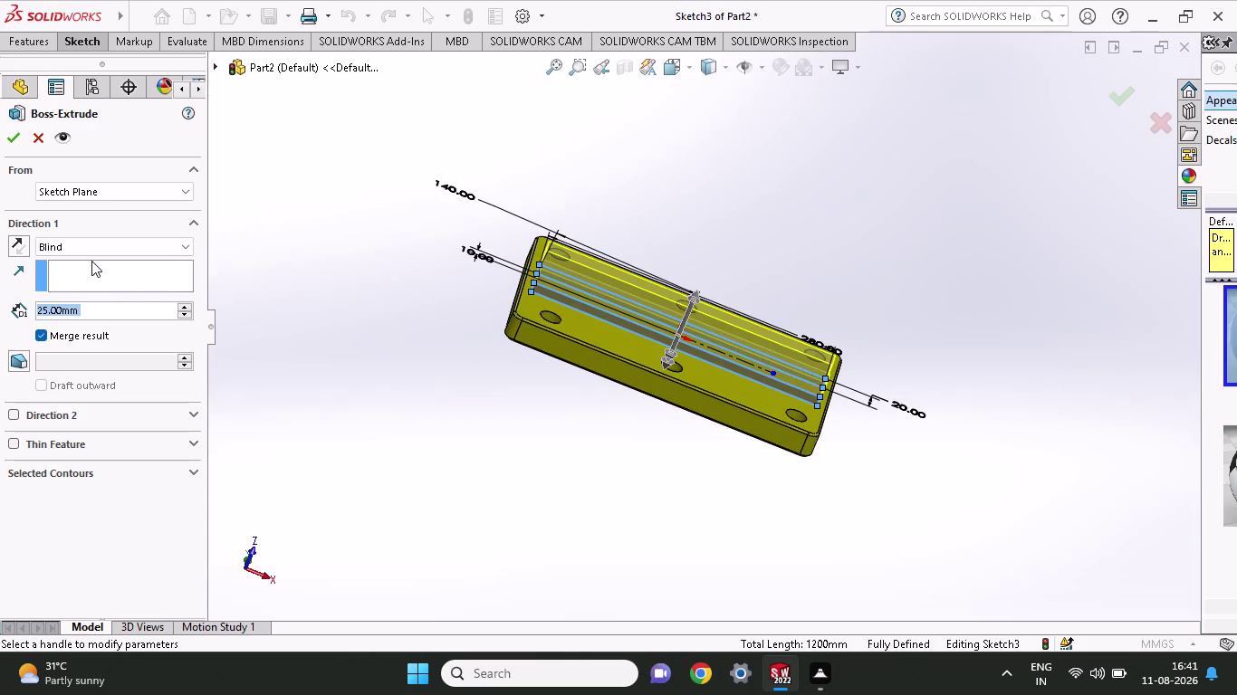
click(60, 126)
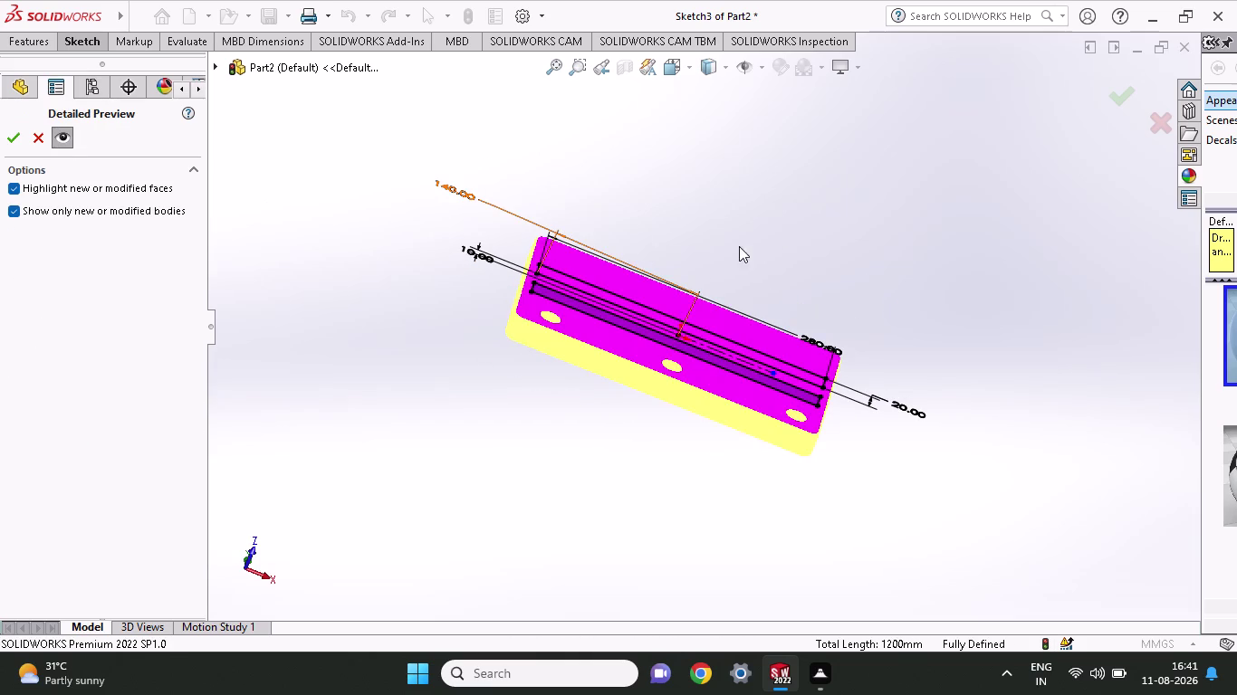
click(74, 134)
click(69, 134)
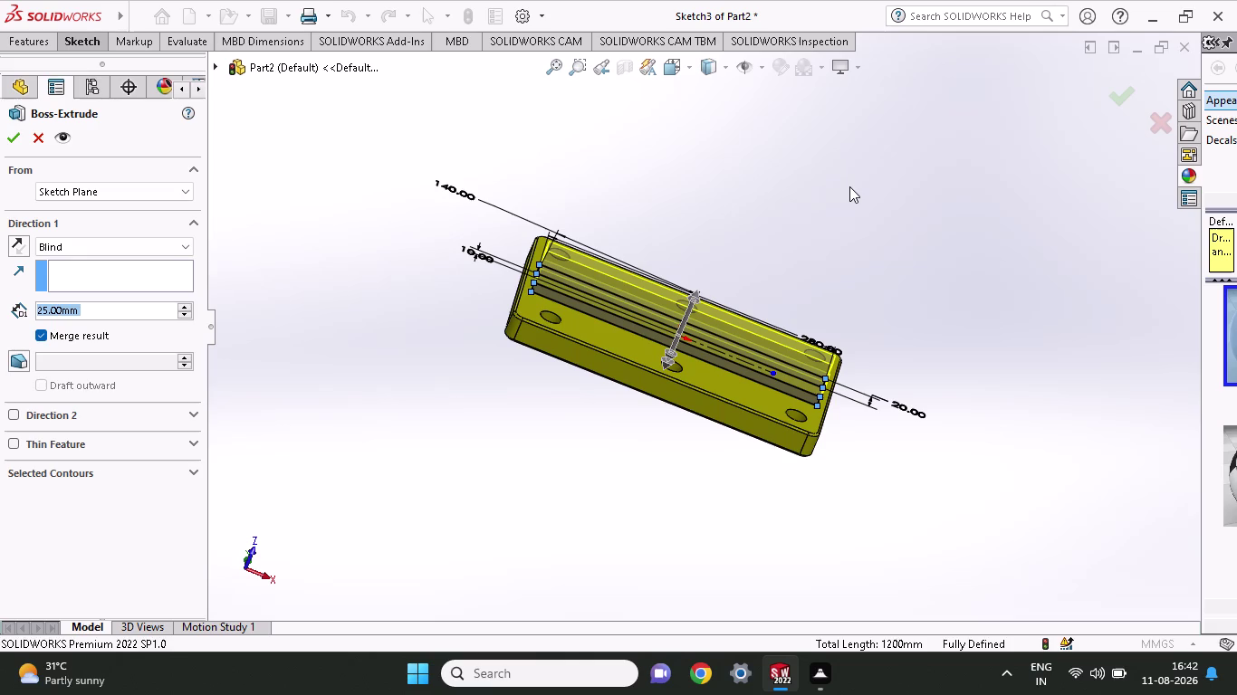
text(299)
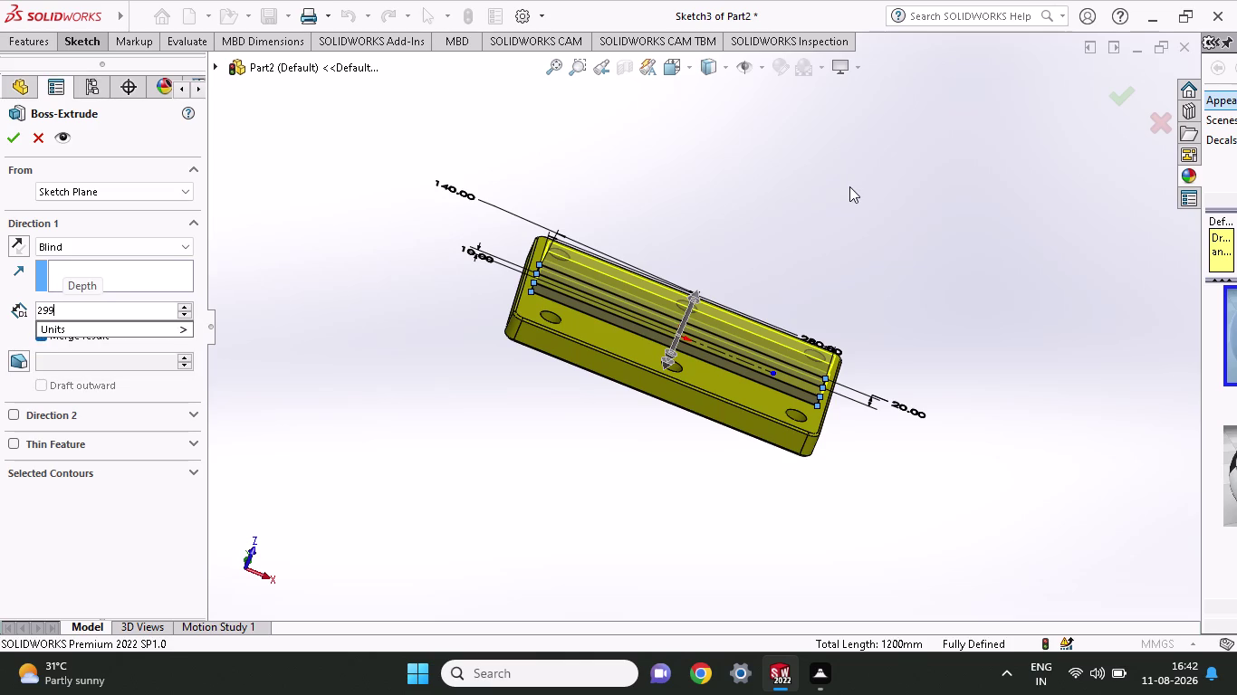
click(5, 134)
click(6, 134)
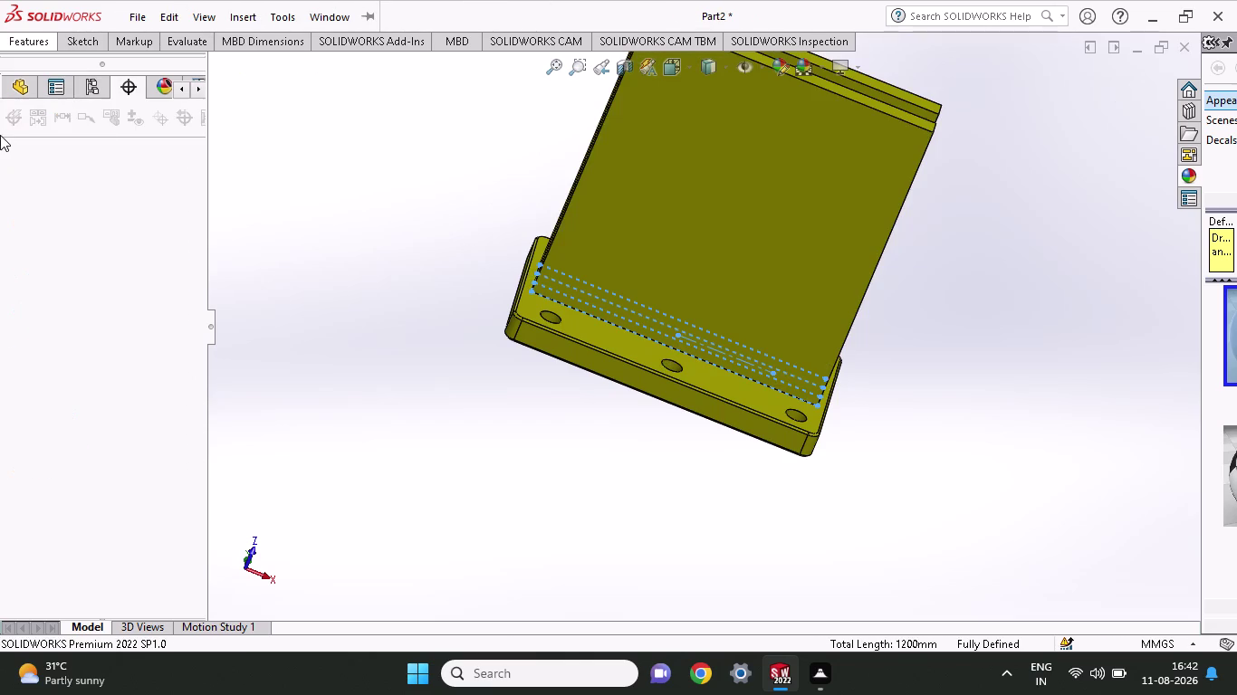
Start a new sketch on the large face of a plate.
middle_drag(956, 219, 921, 185)
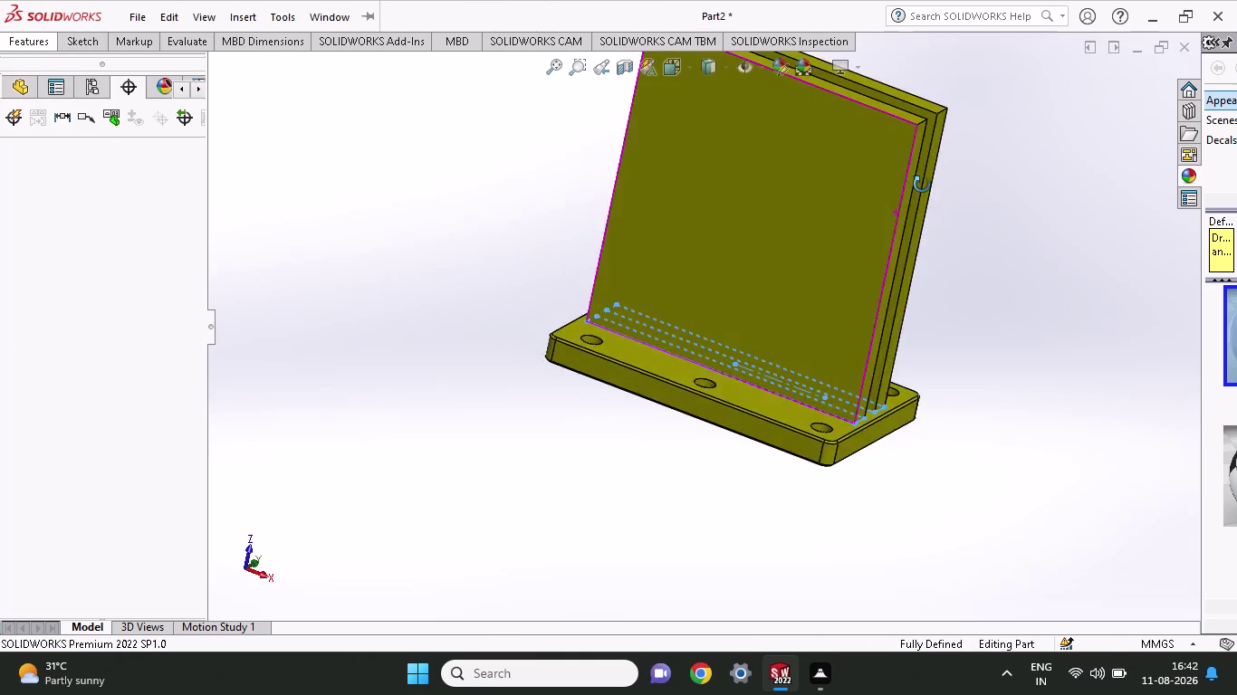
middle_drag(922, 184, 941, 143)
click(794, 214)
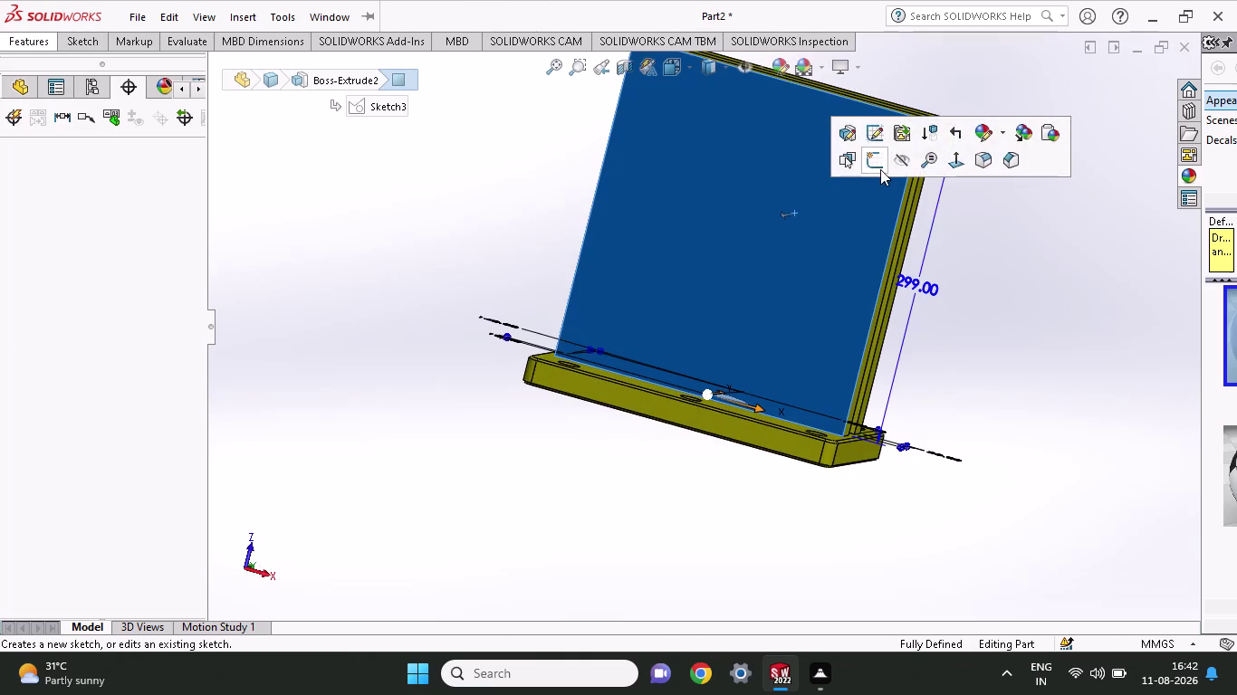
click(880, 169)
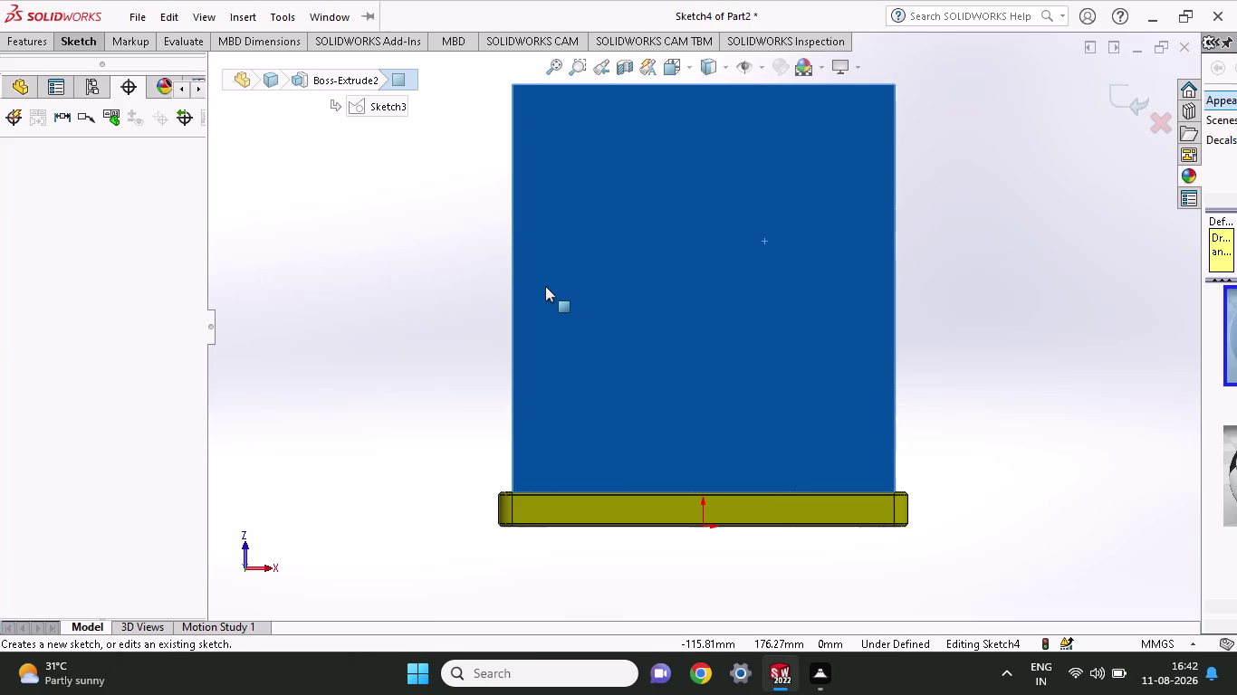
Choose the Circle tool from the Sketch toolbar after briefly trying the Line tool.
click(66, 35)
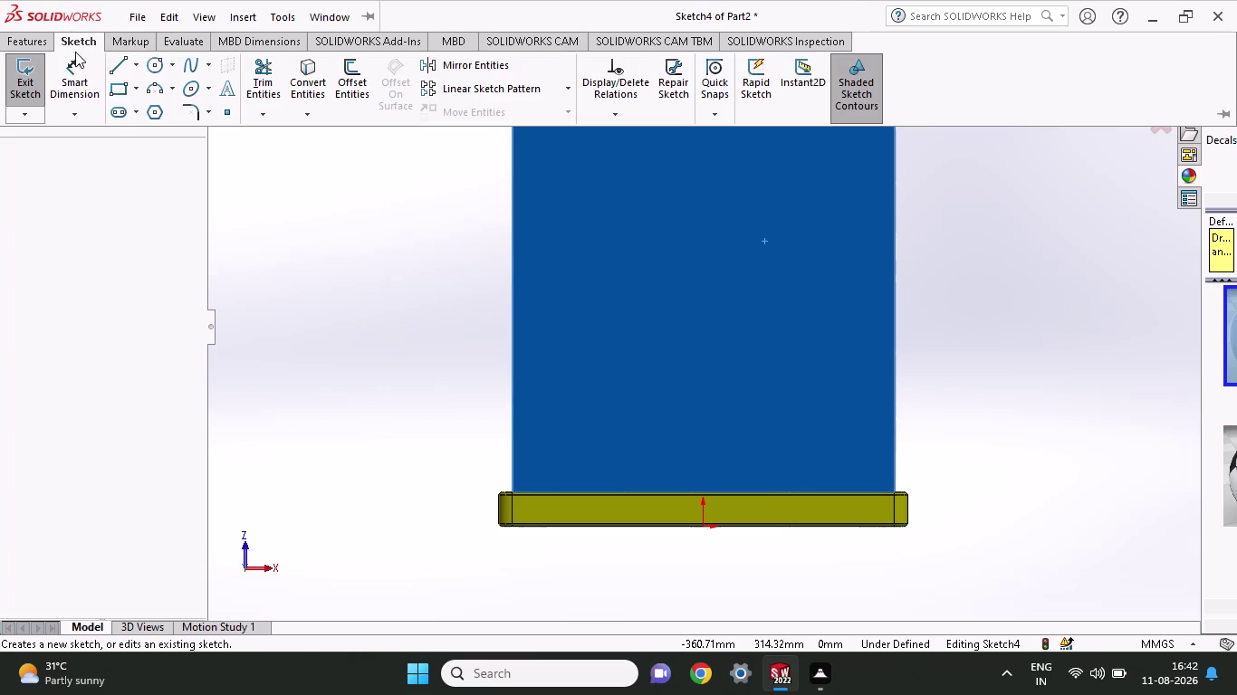
click(112, 55)
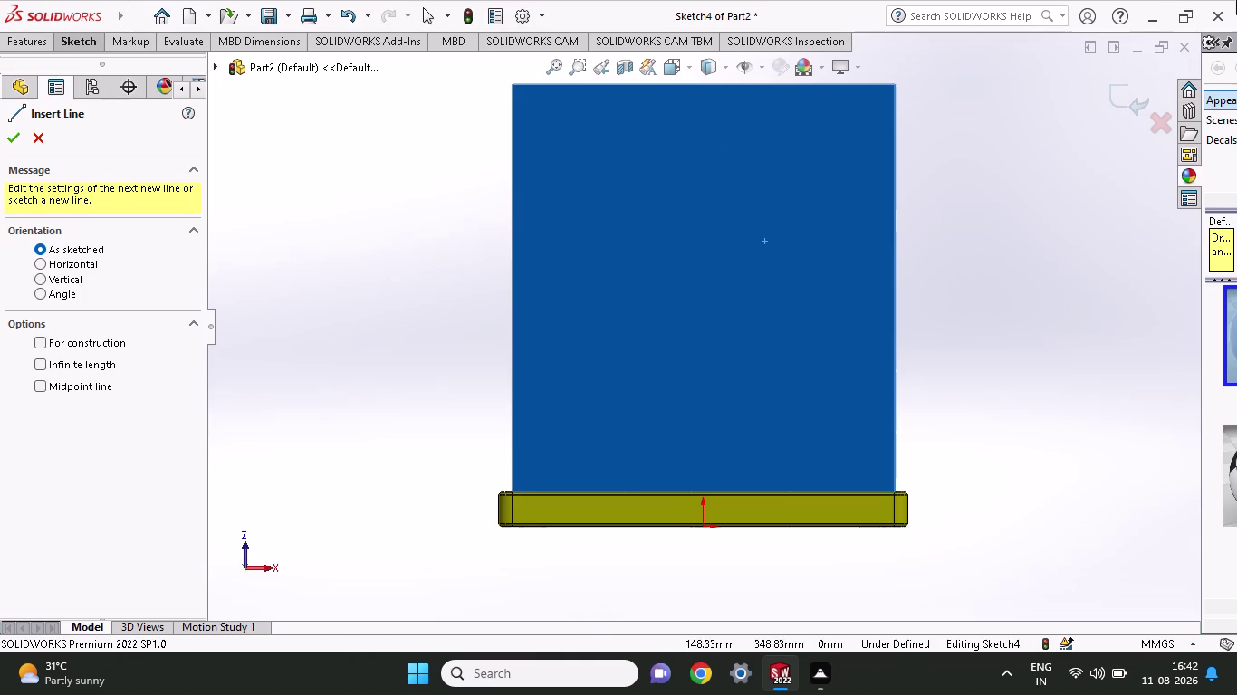
click(74, 40)
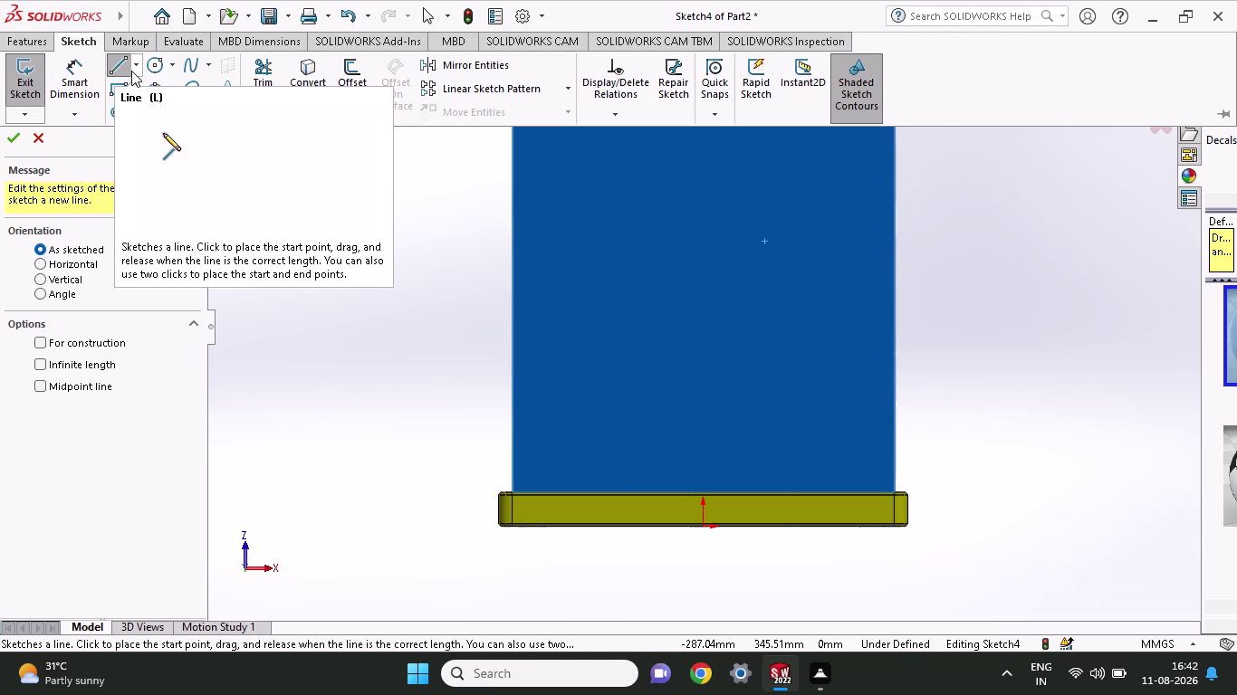
click(121, 70)
scroll(up, 3)
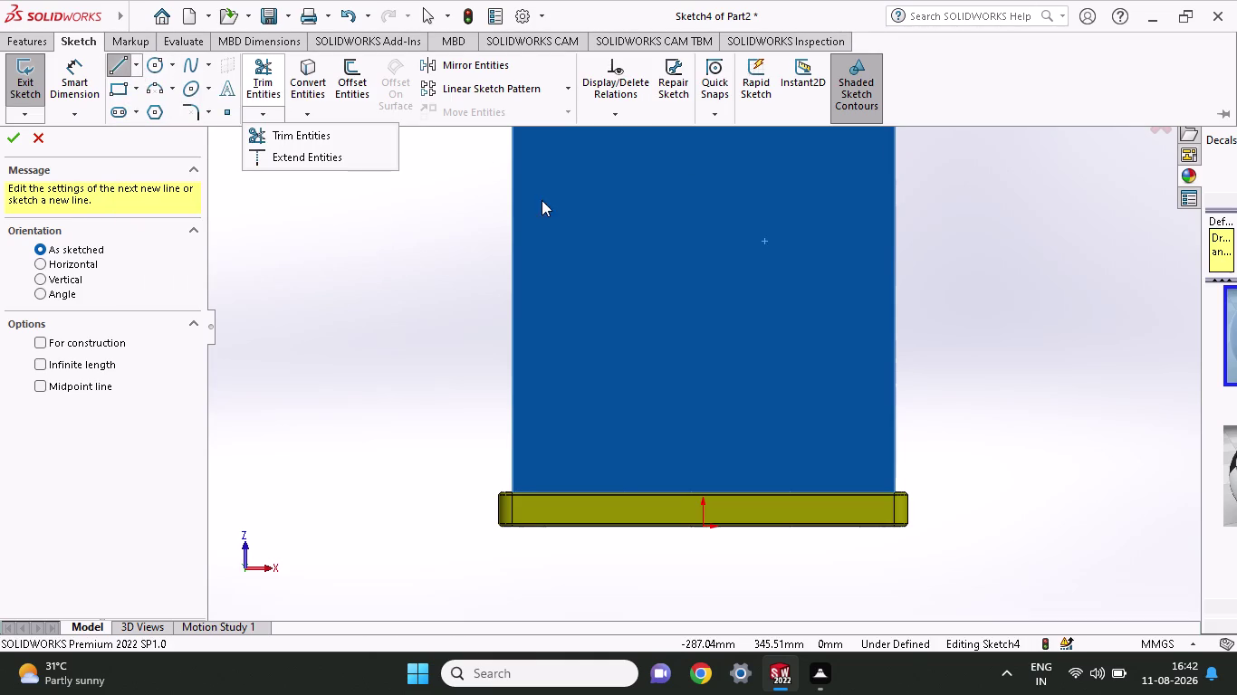
click(155, 72)
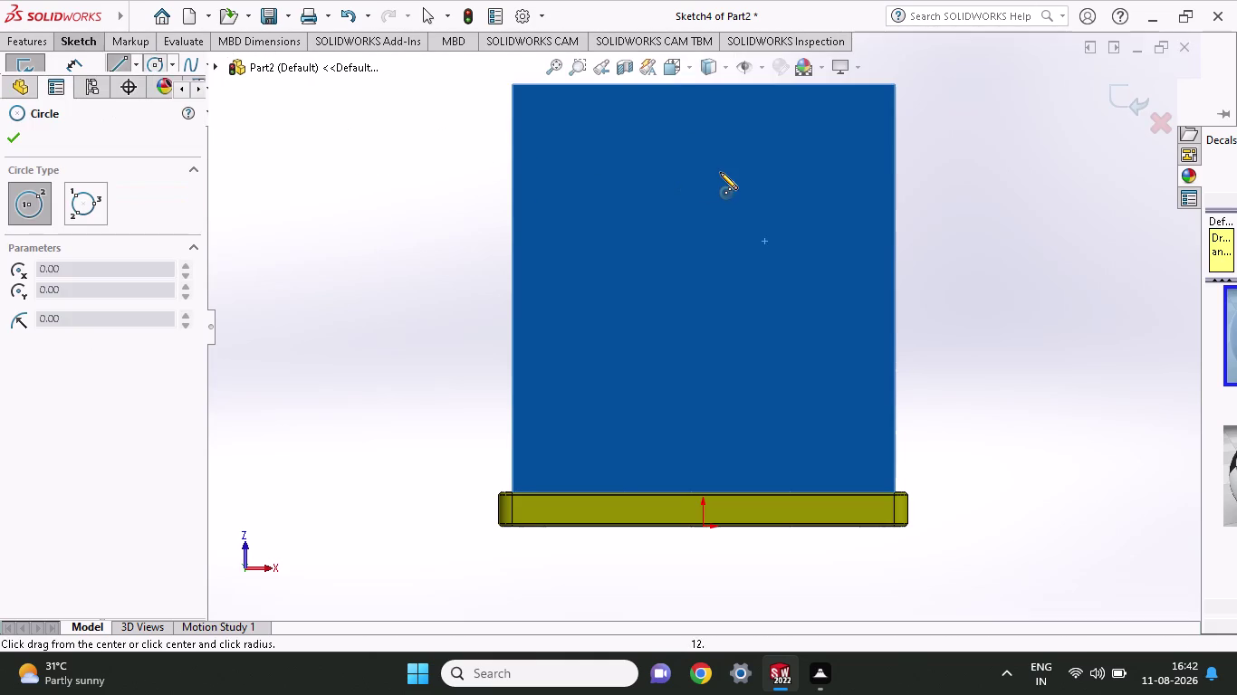
Draw two concentric circles near the top of the plate face.
click(704, 124)
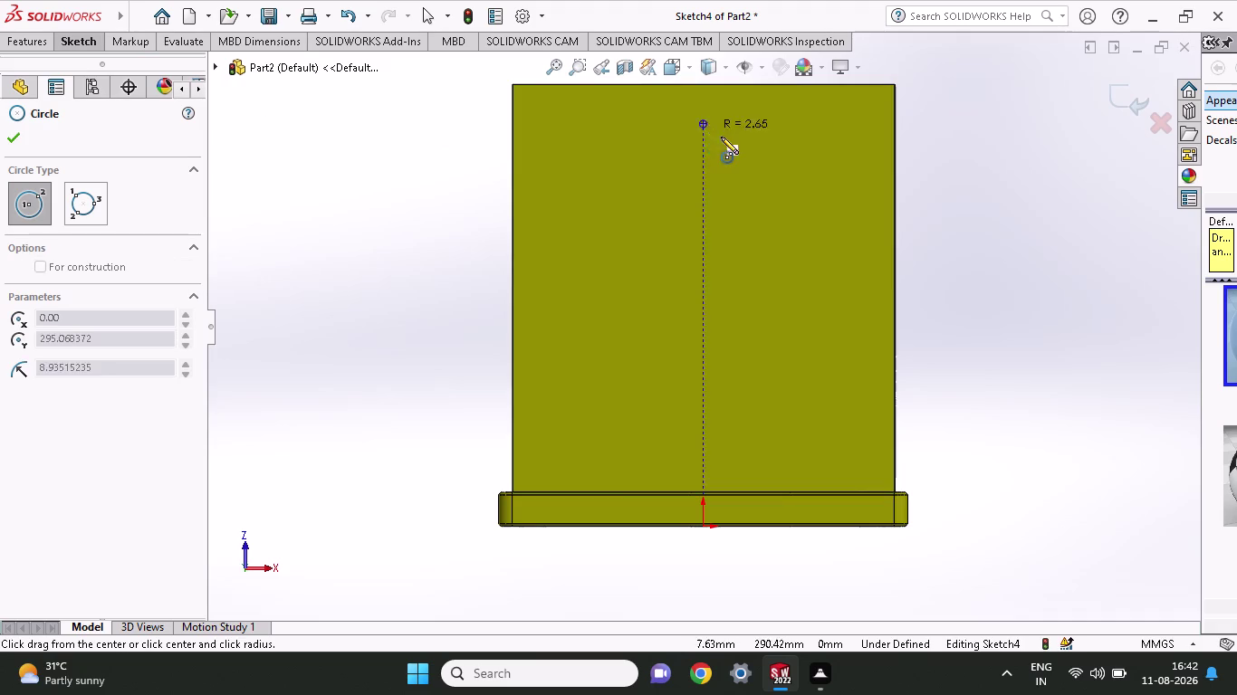
click(729, 147)
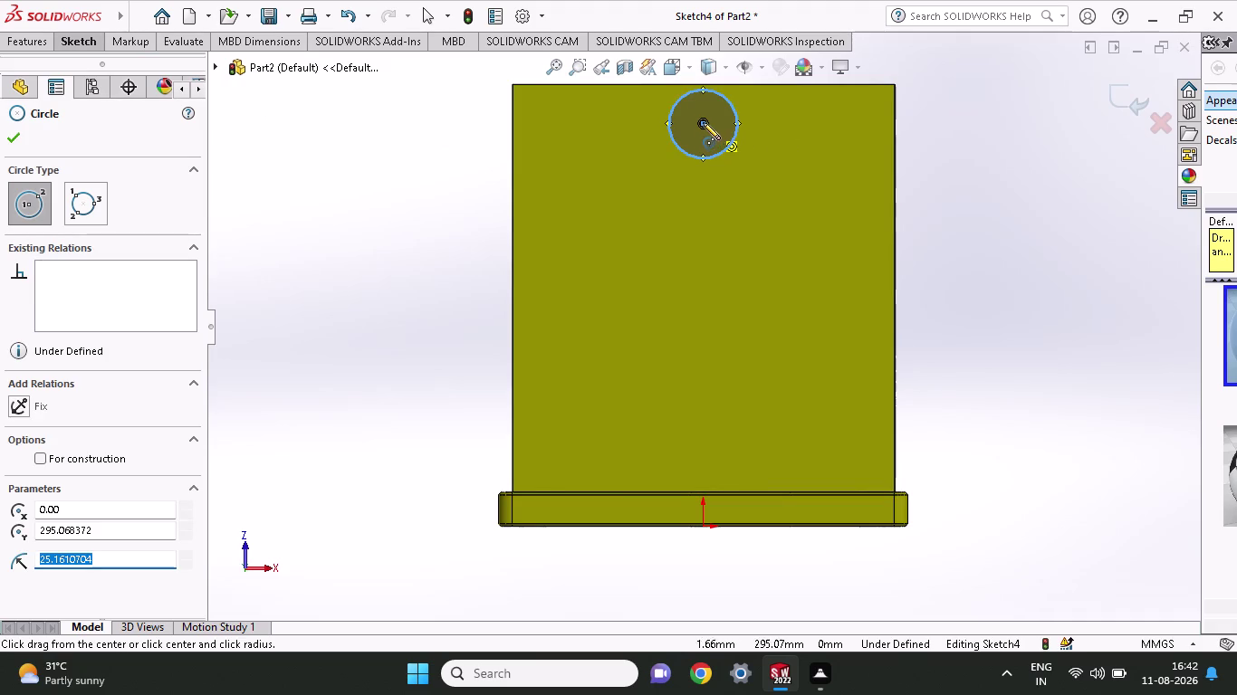
click(702, 123)
click(730, 168)
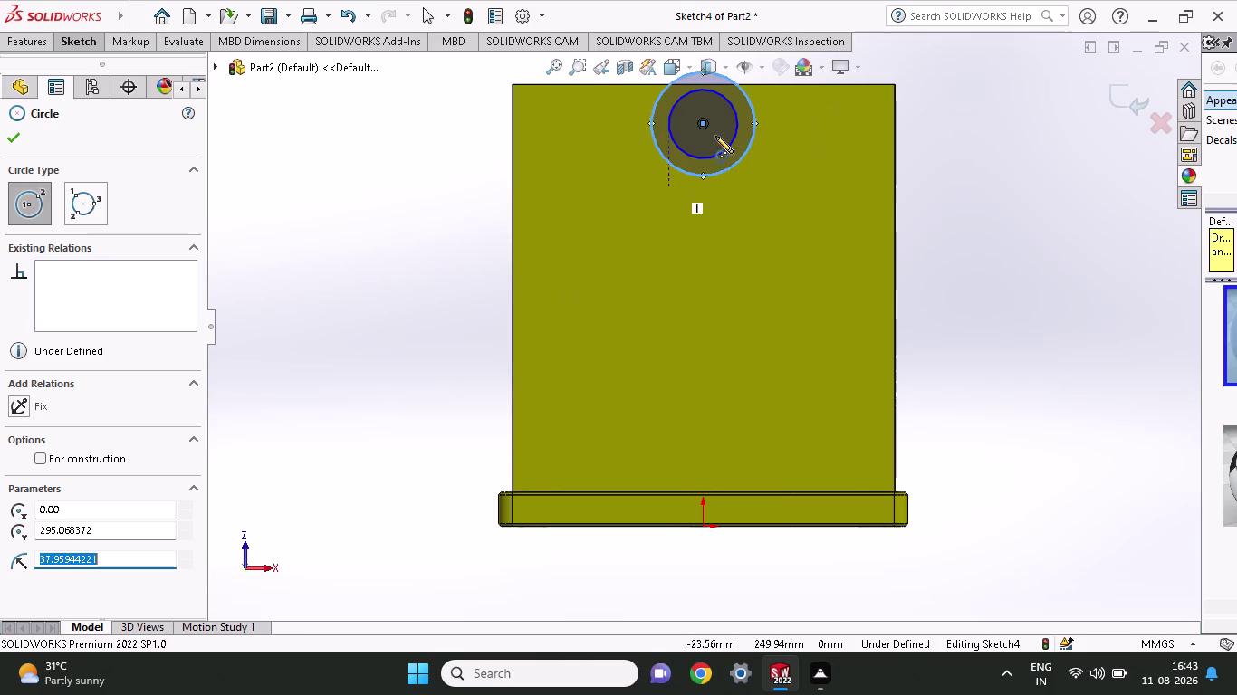
click(82, 39)
click(70, 91)
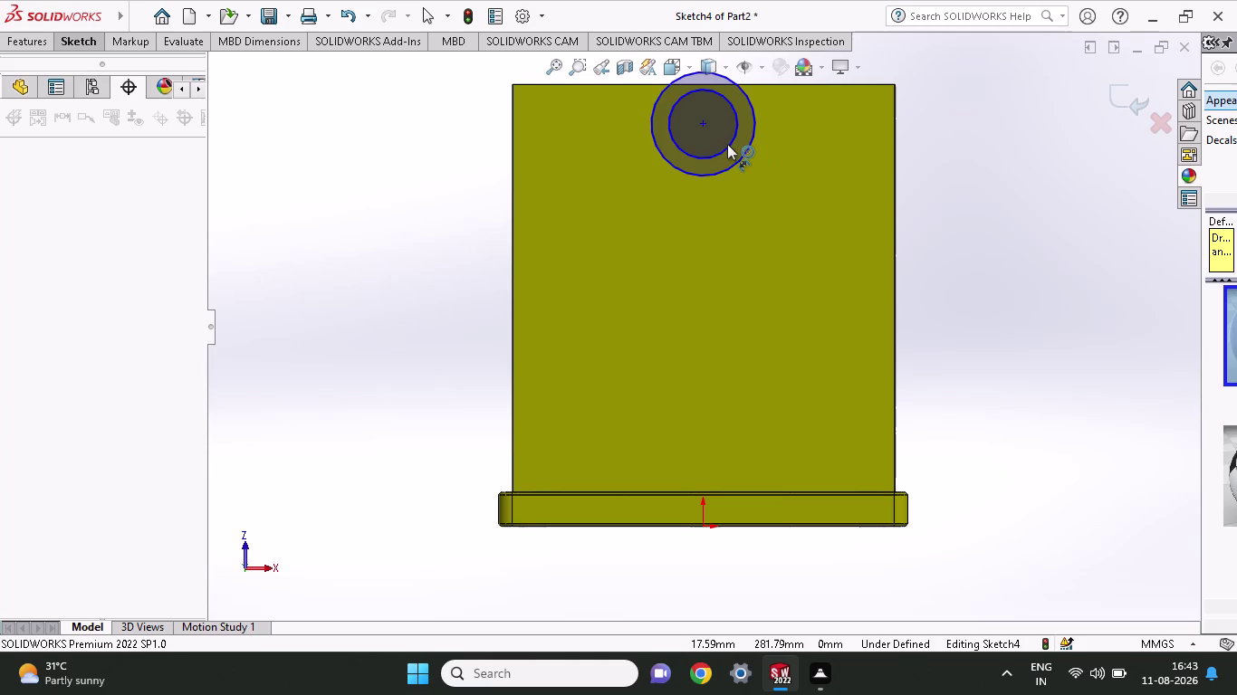
Dimension the outer circle to 100 mm and the inner circle to 50 mm diameter.
click(750, 144)
click(1039, 149)
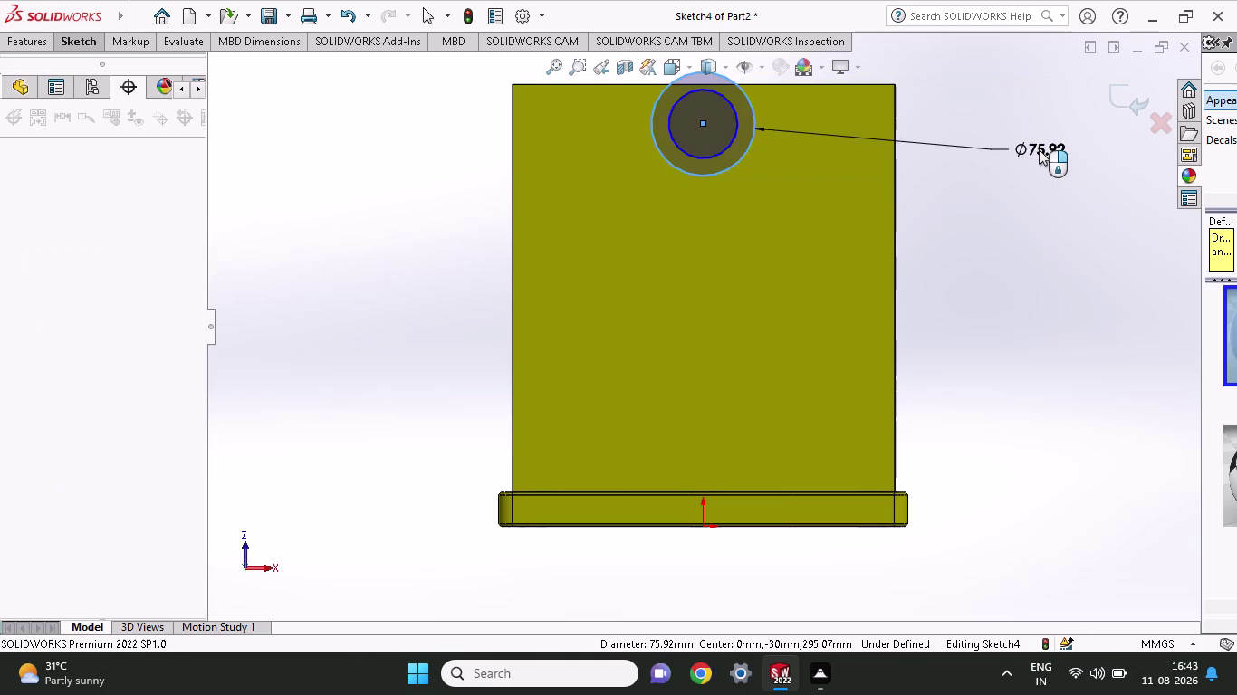
text(1)
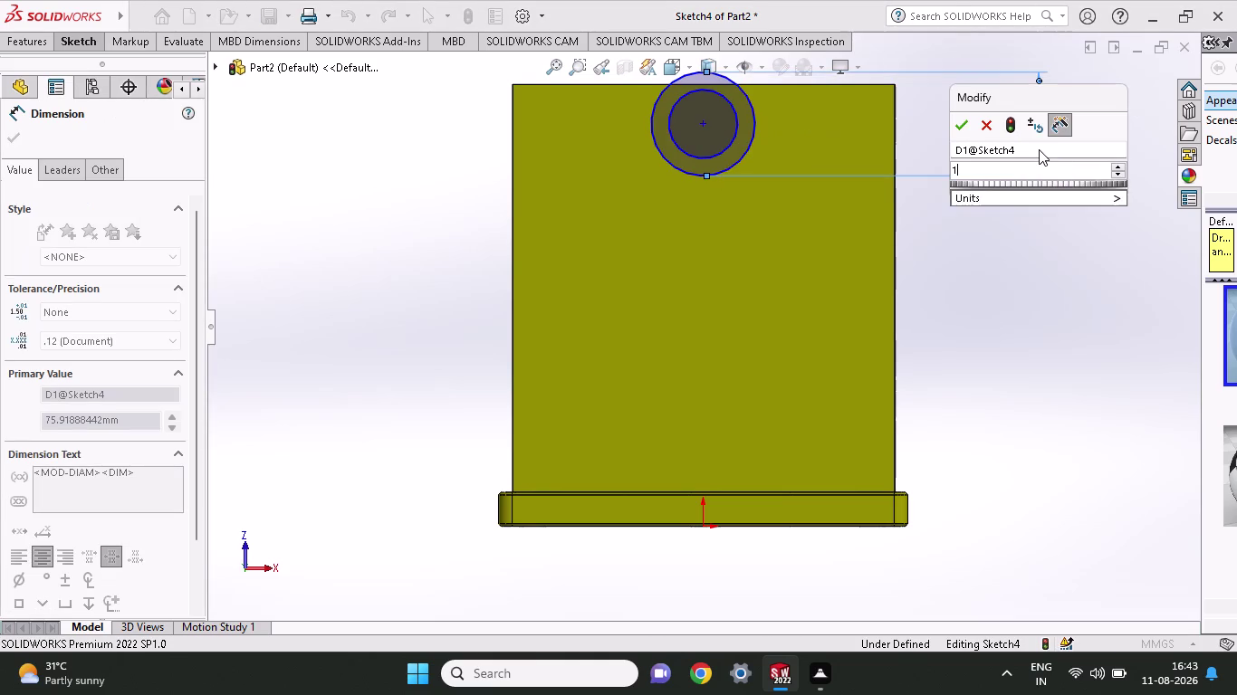
text(00)
key(plus)
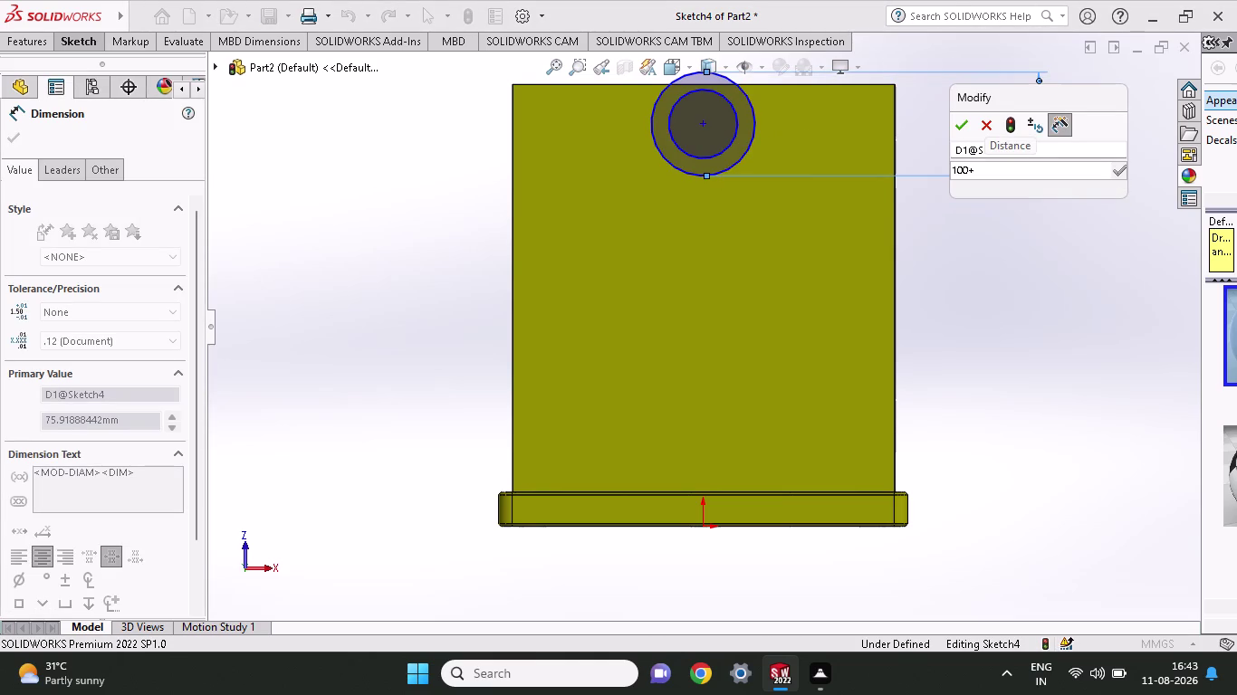
key(BackSpace)
key(Return)
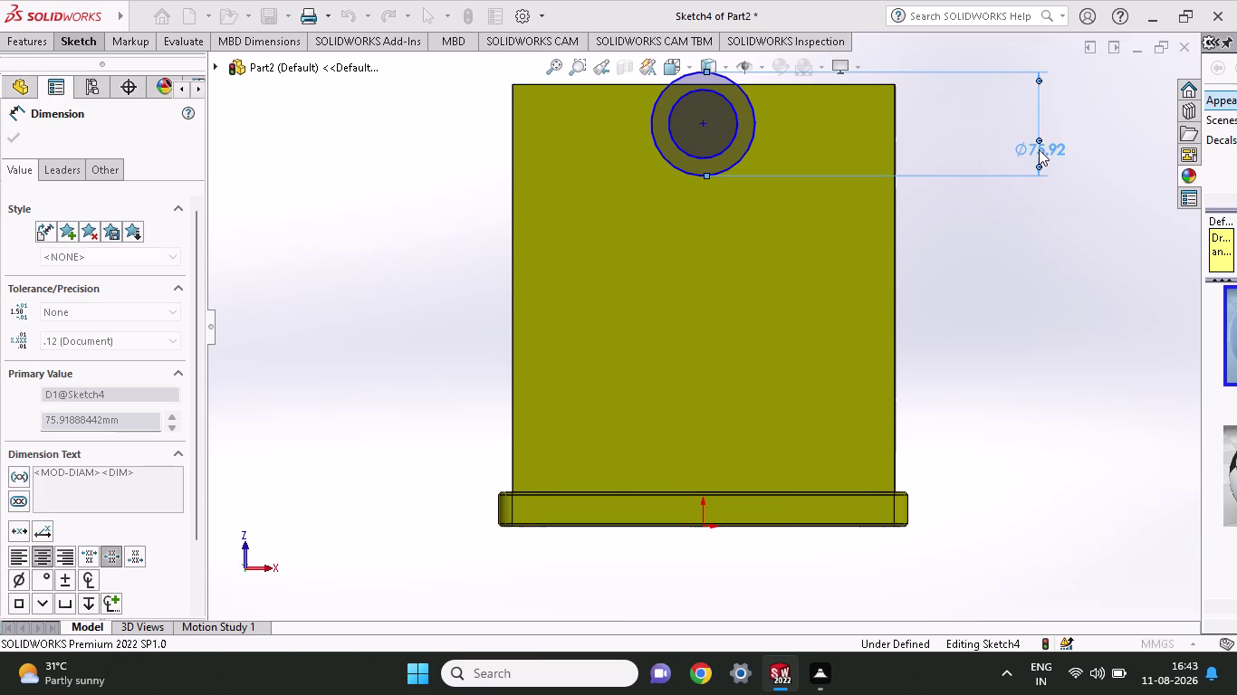
click(721, 157)
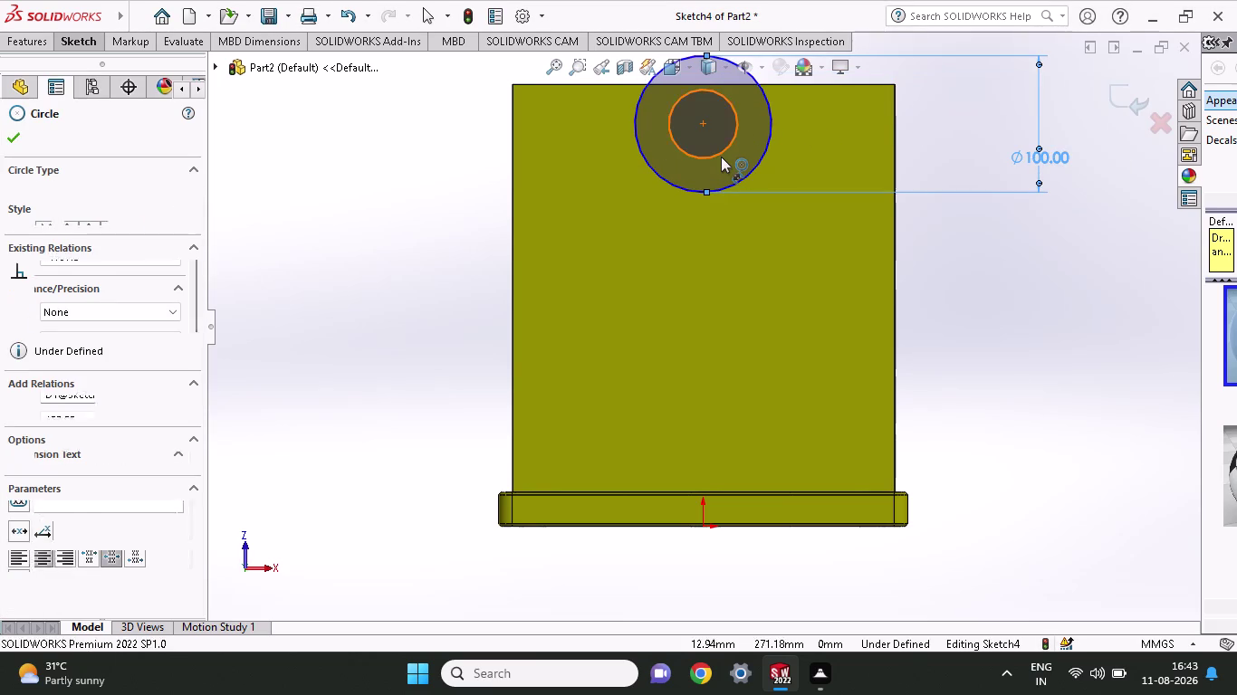
click(984, 160)
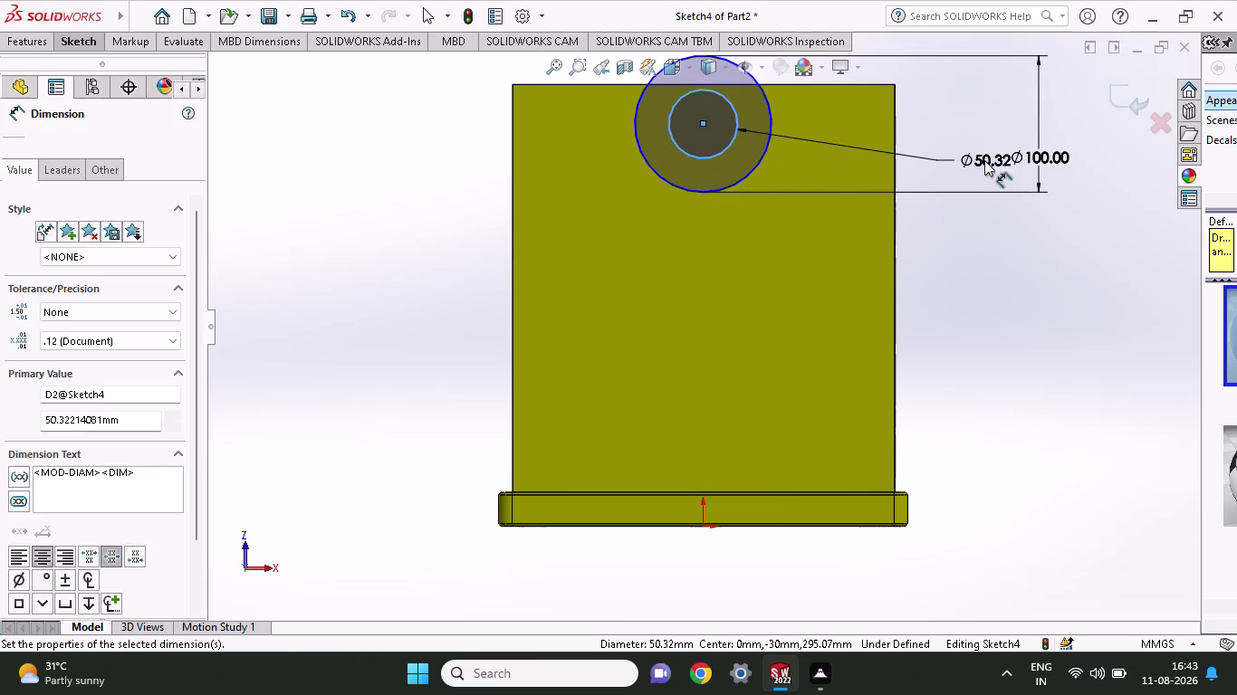
text(50)
key(Return)
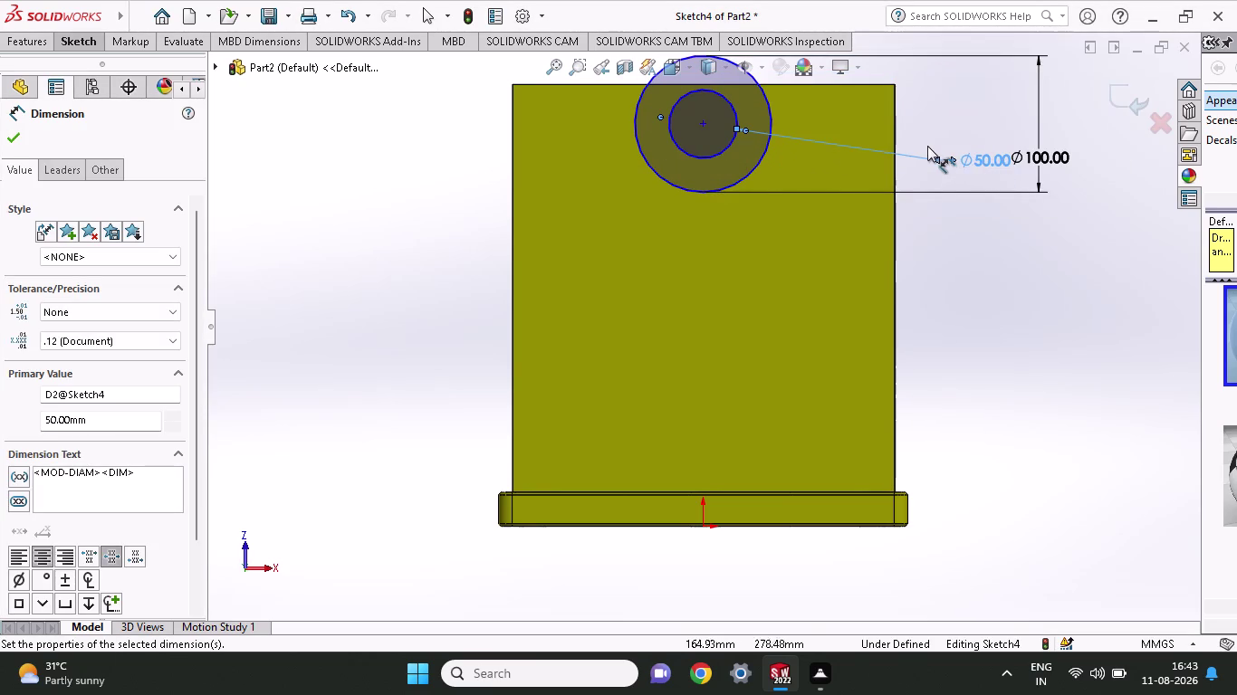
scroll(up, 3)
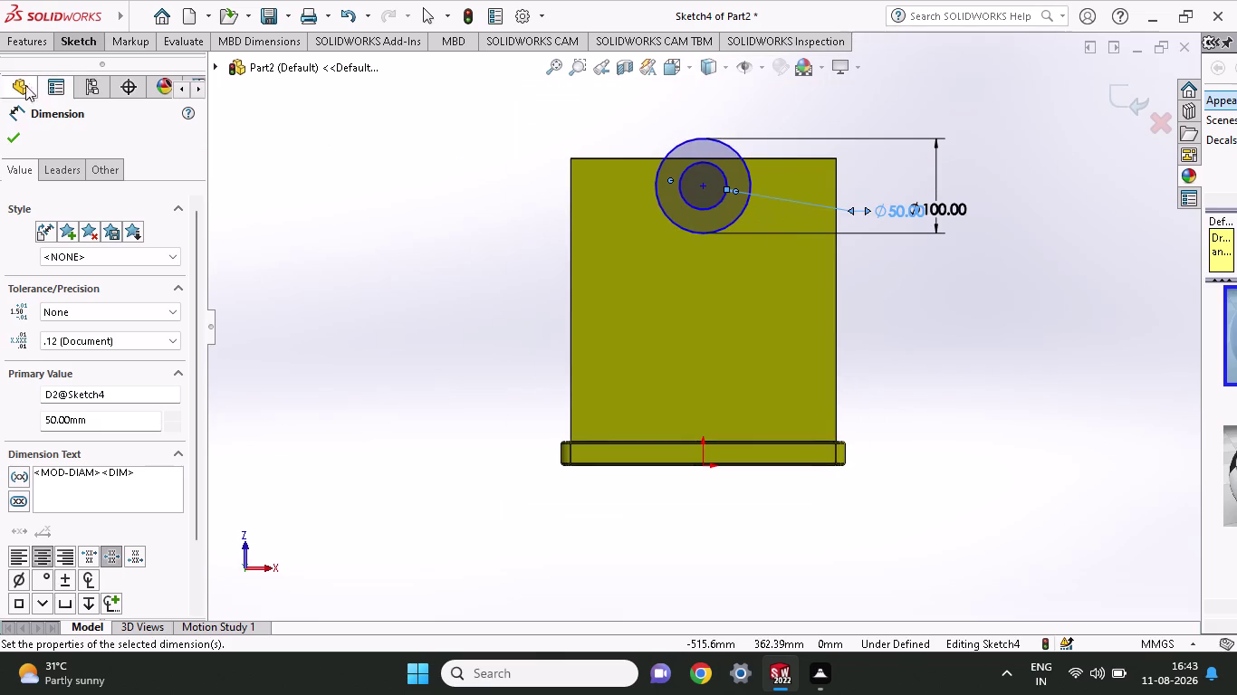
click(71, 44)
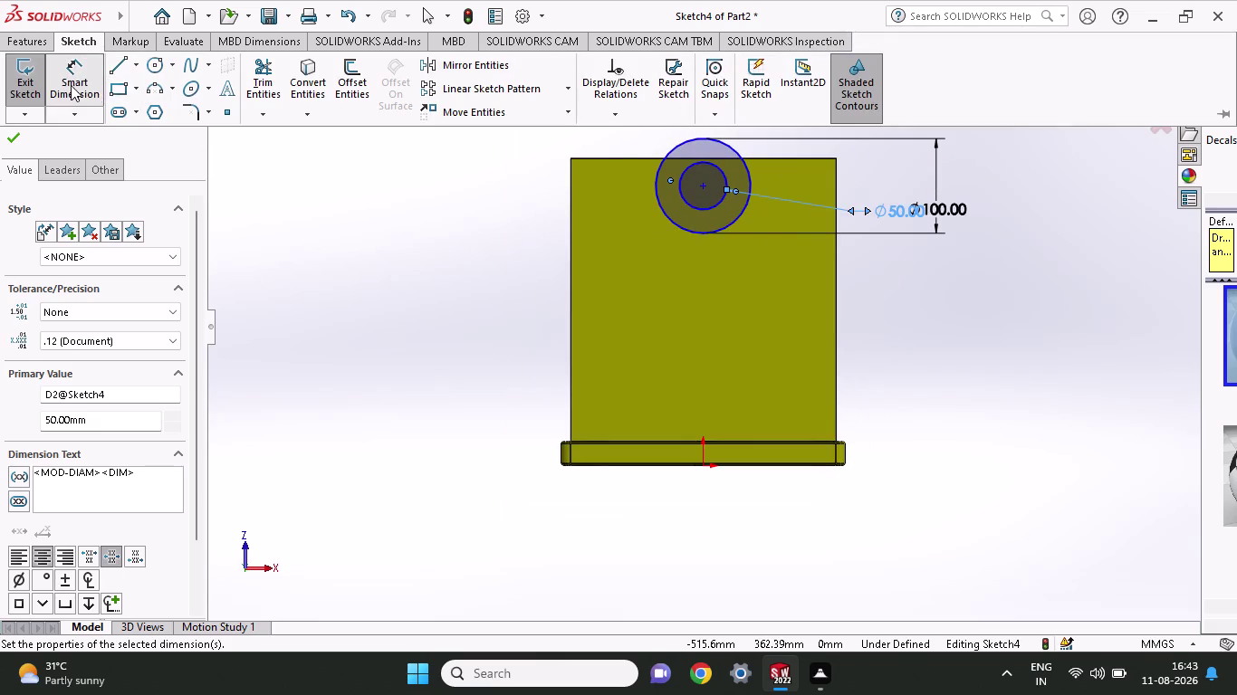
Try dimensioning the circle centre from the plate's left edge, then cancel that dimension.
click(71, 86)
click(701, 182)
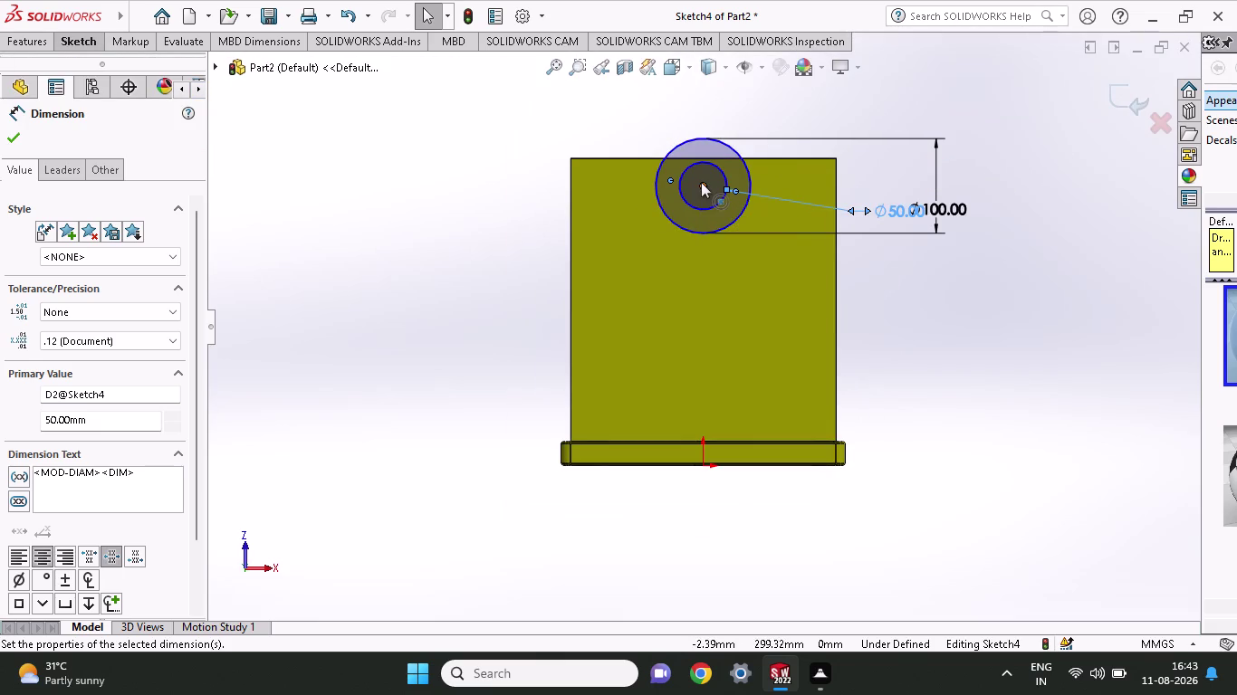
click(573, 160)
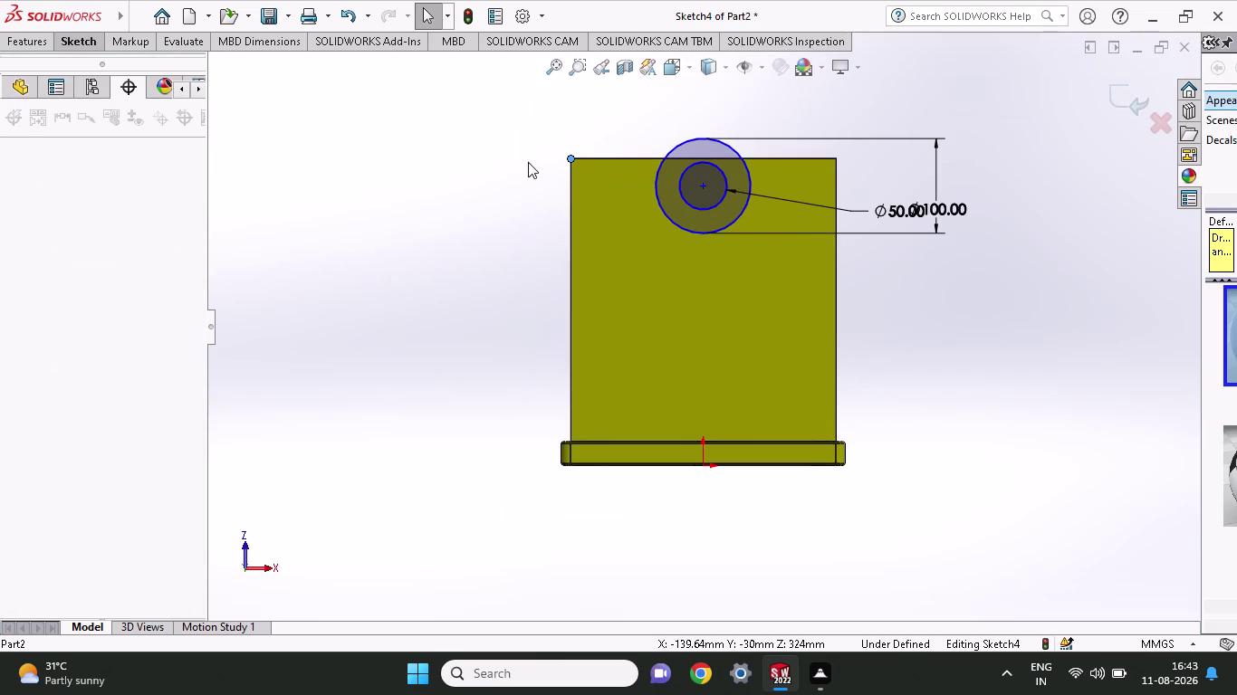
click(71, 39)
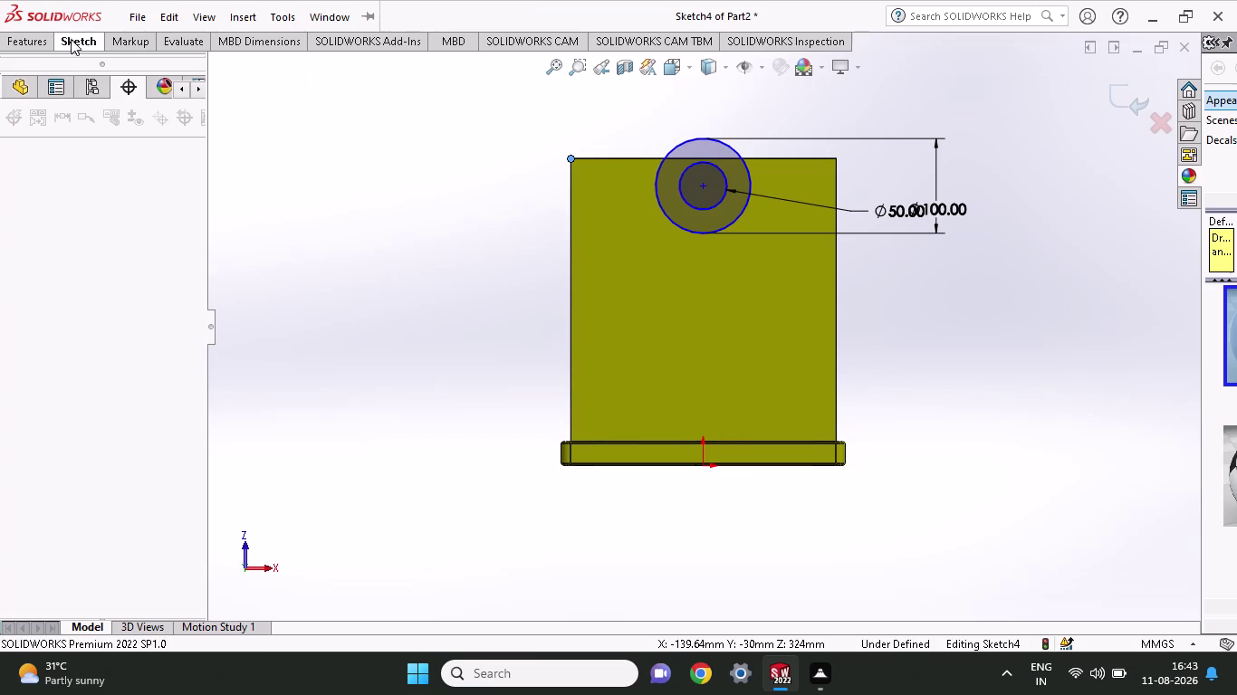
click(88, 72)
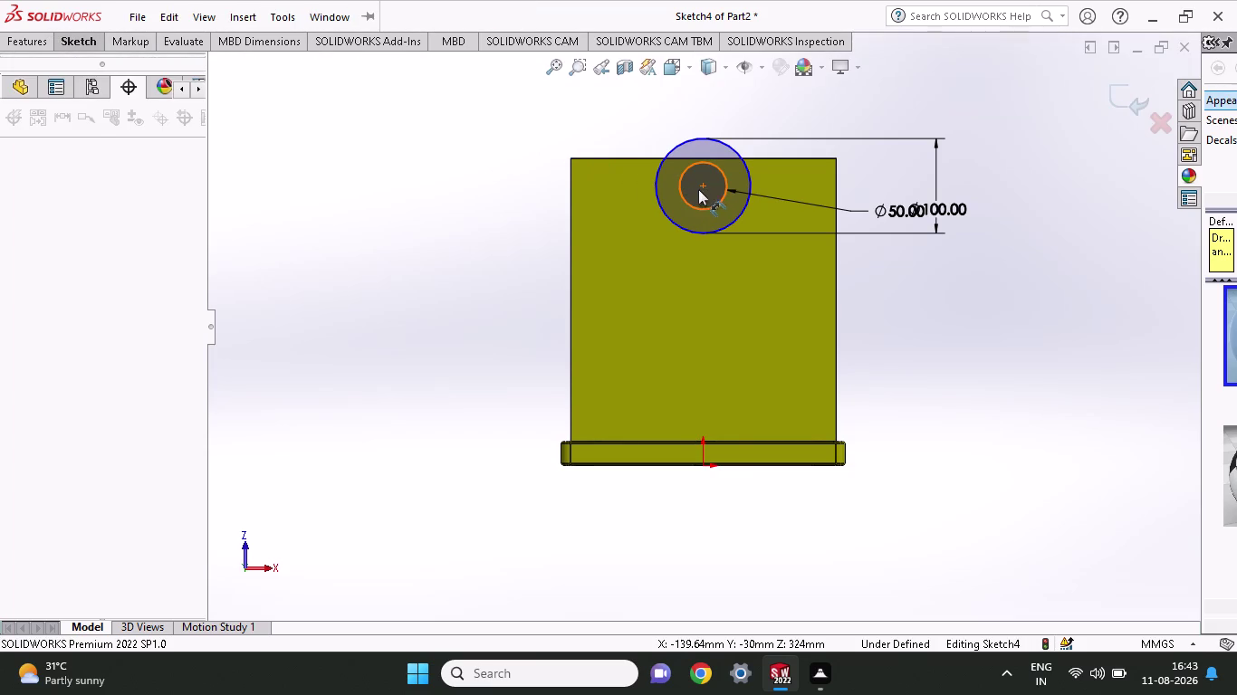
click(701, 179)
click(703, 184)
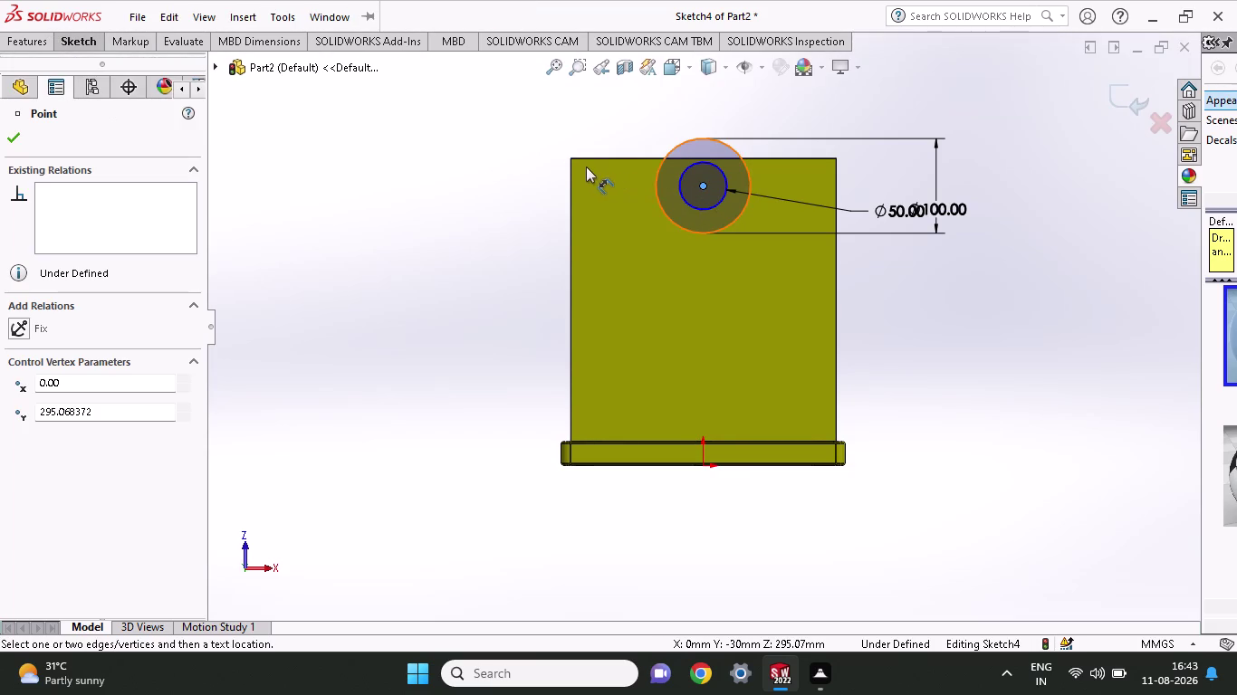
click(568, 162)
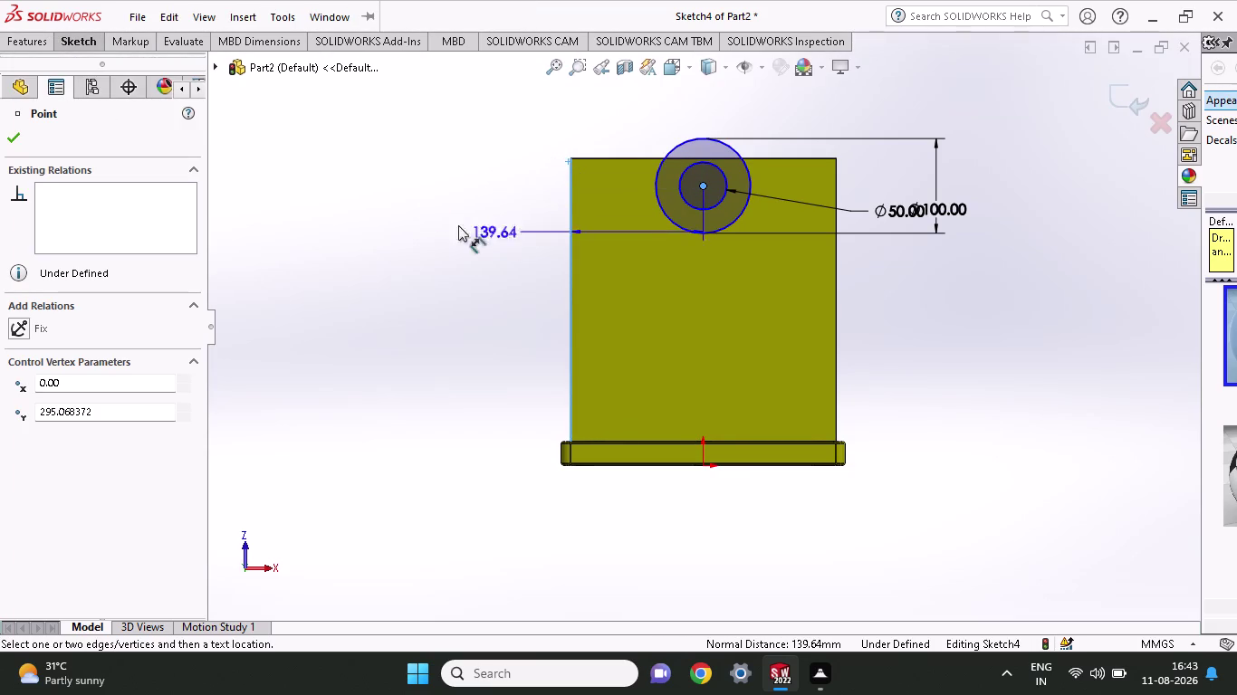
right_click(412, 191)
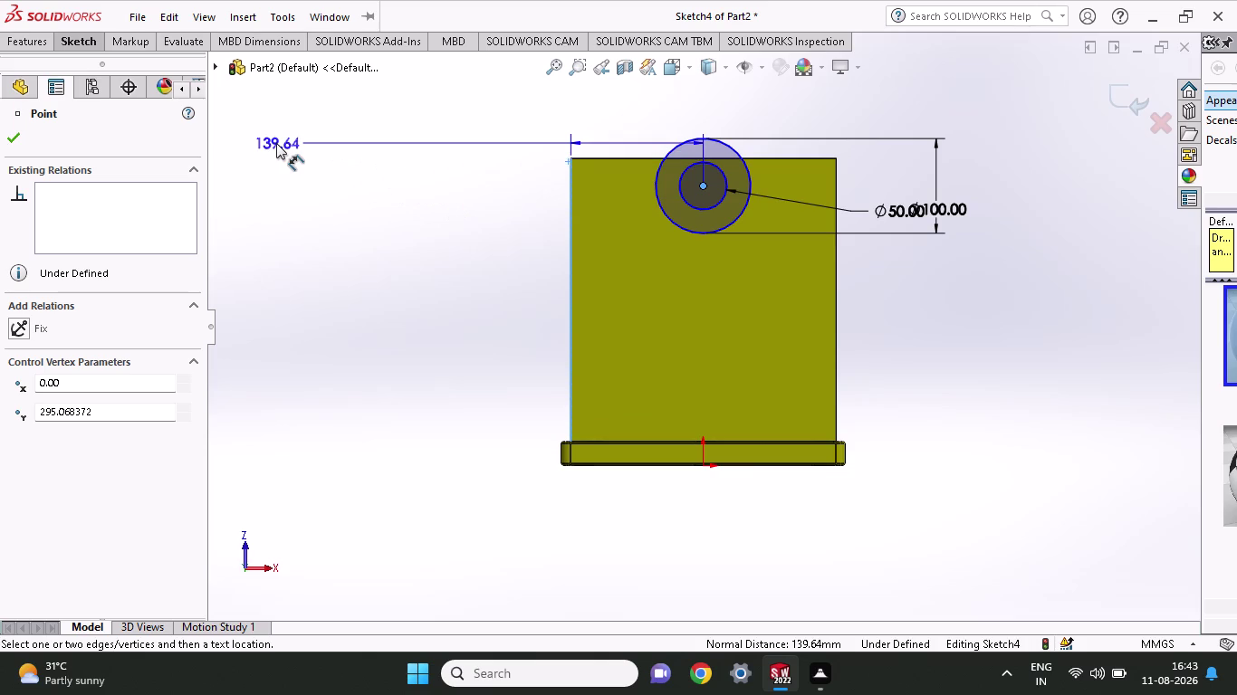
key(grave)
key(Escape)
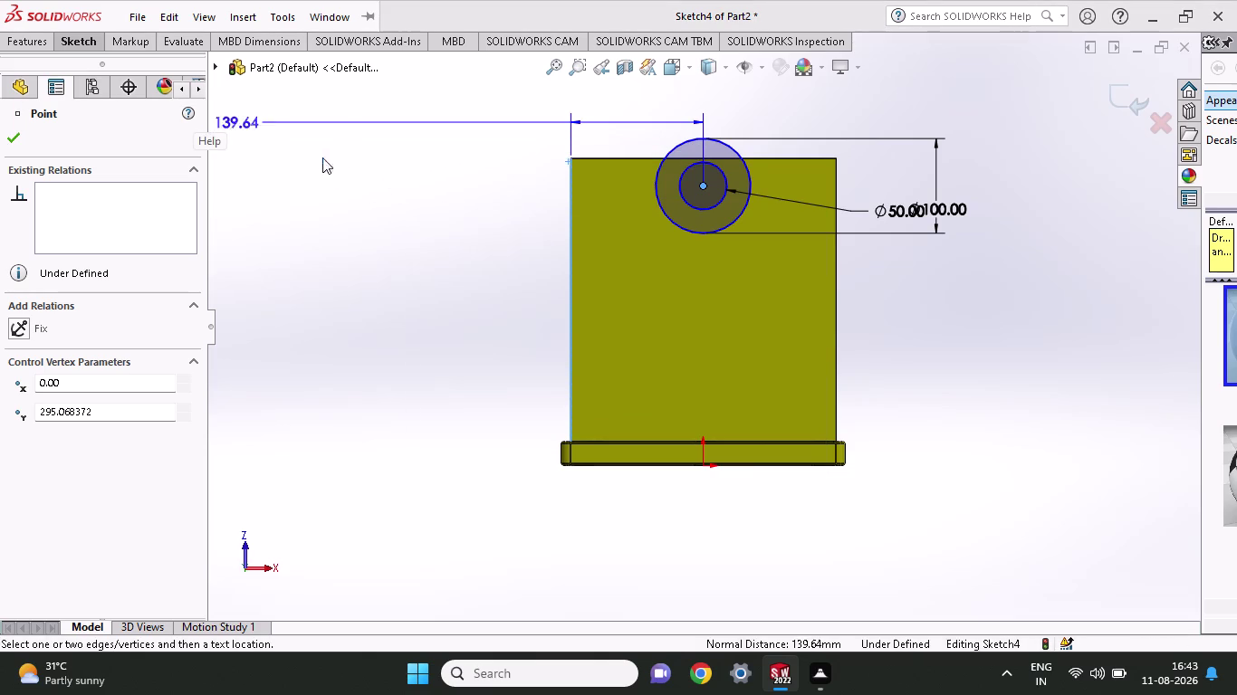
key(Escape)
Dimension the circle centre 50 mm vertically from the plate's top-left corner.
click(26, 50)
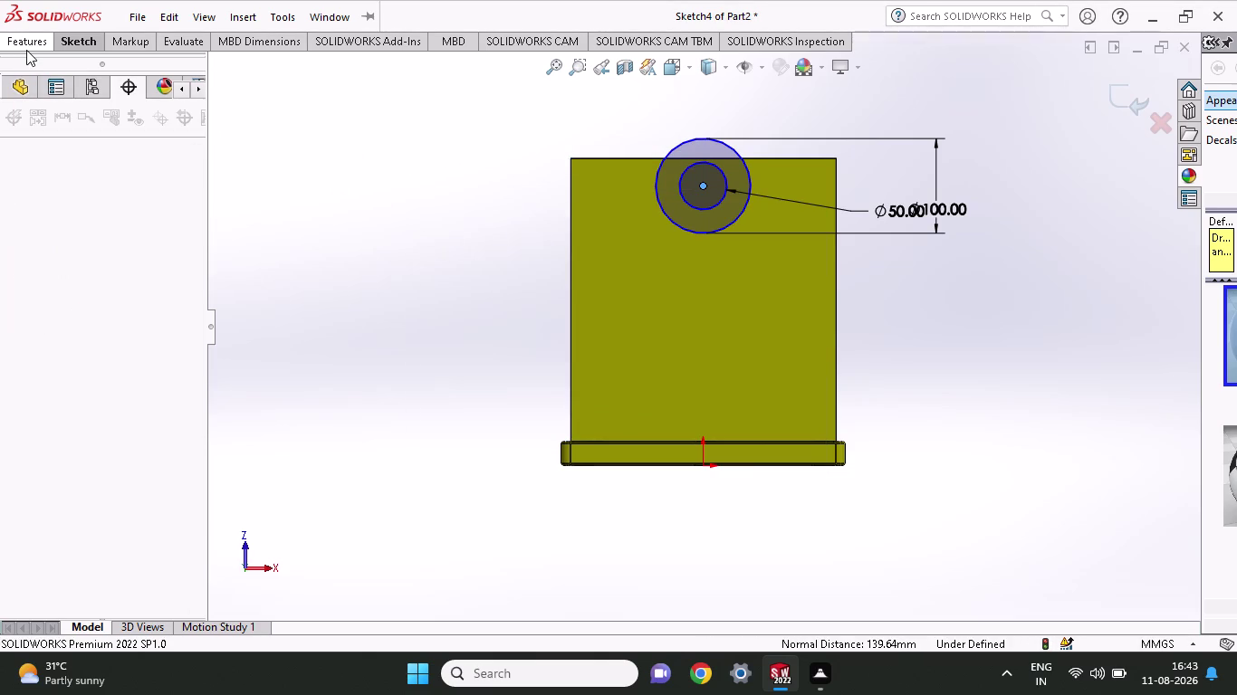
click(90, 45)
click(59, 77)
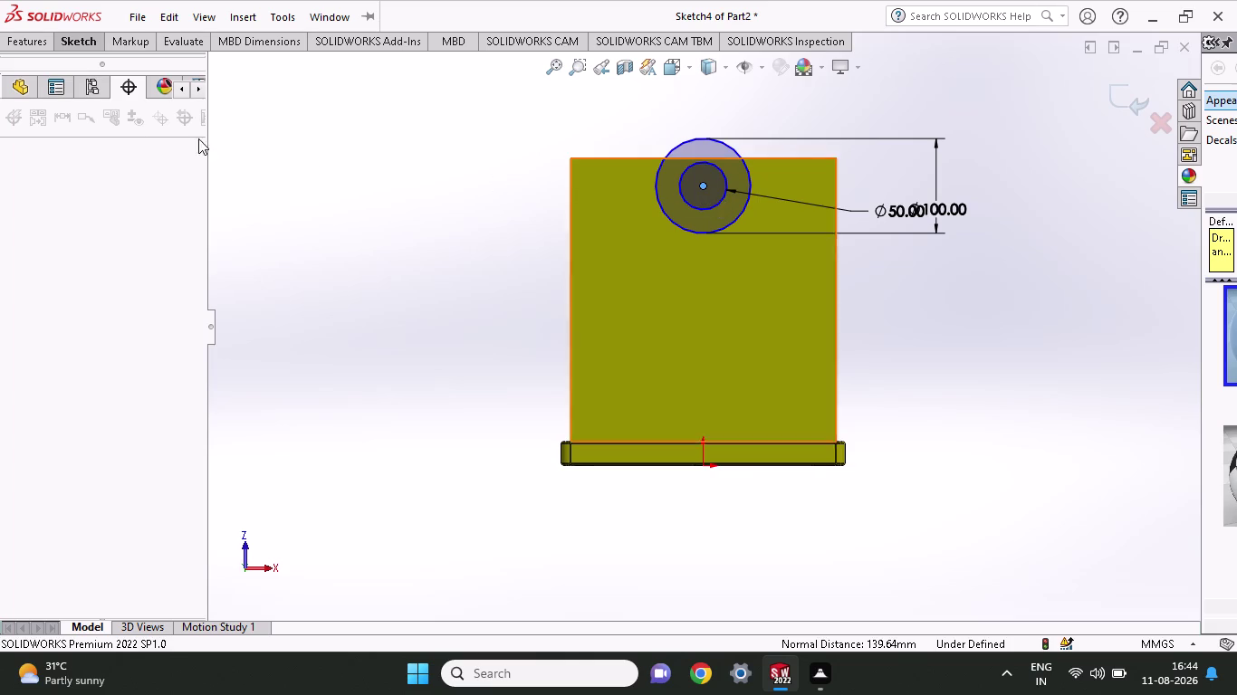
click(95, 43)
click(73, 61)
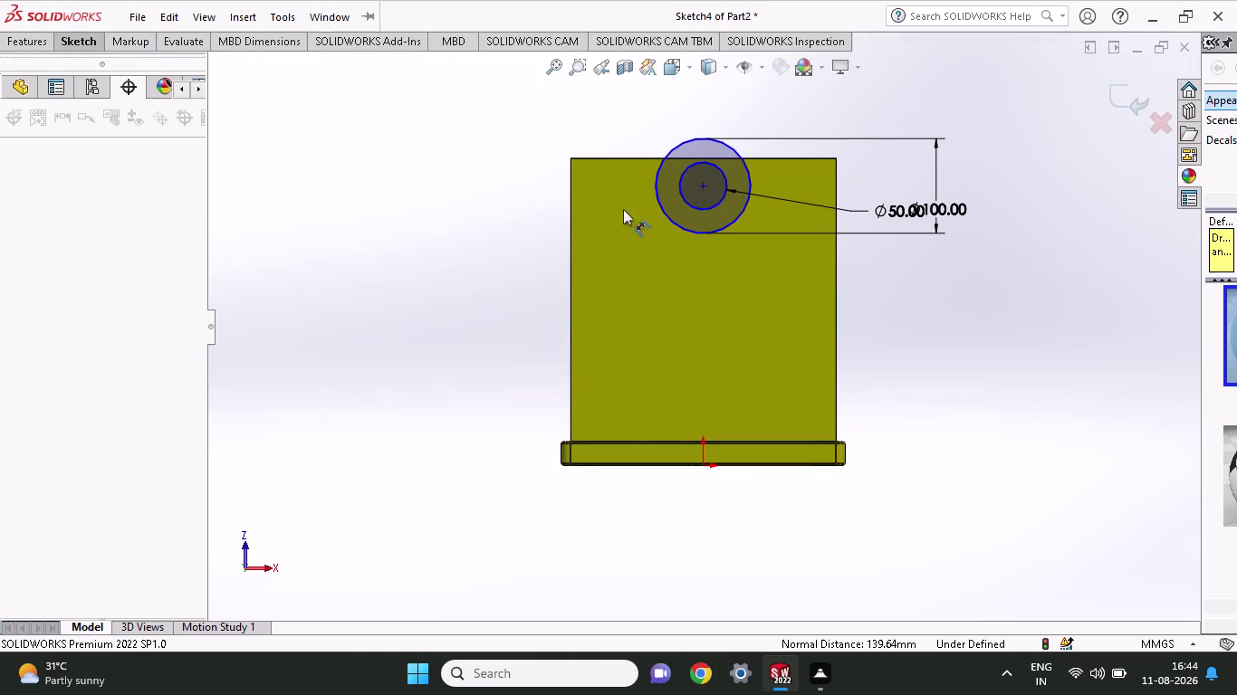
click(699, 185)
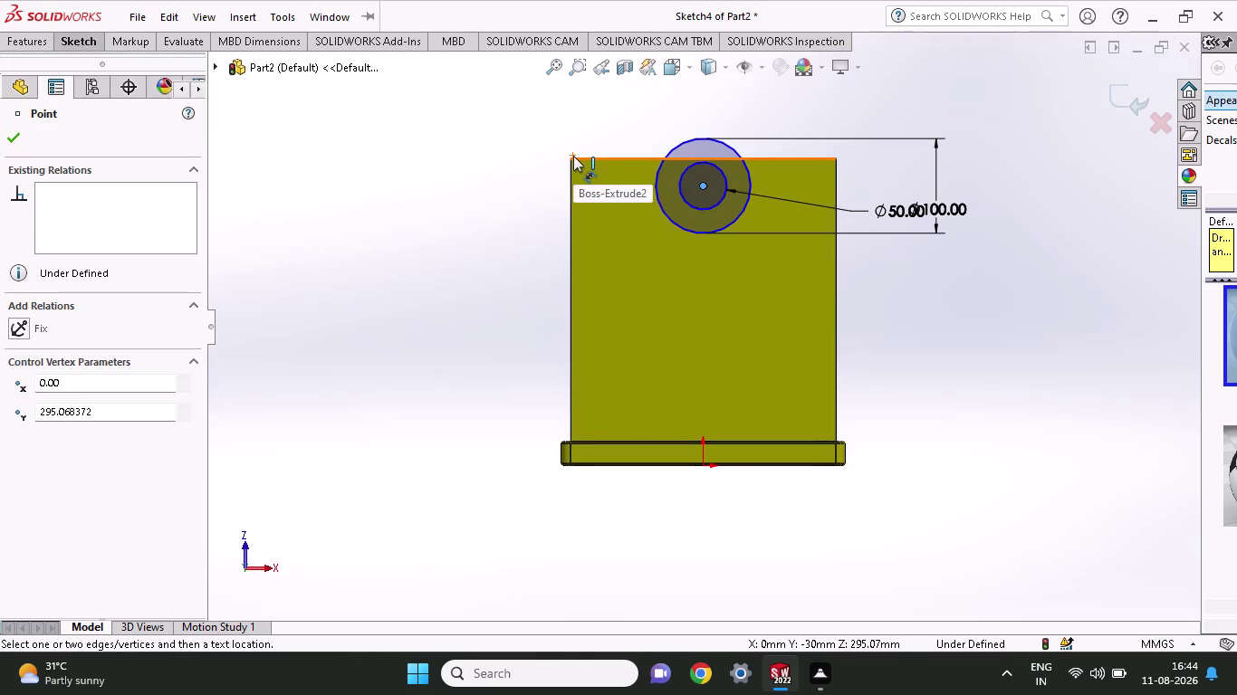
click(573, 157)
click(569, 158)
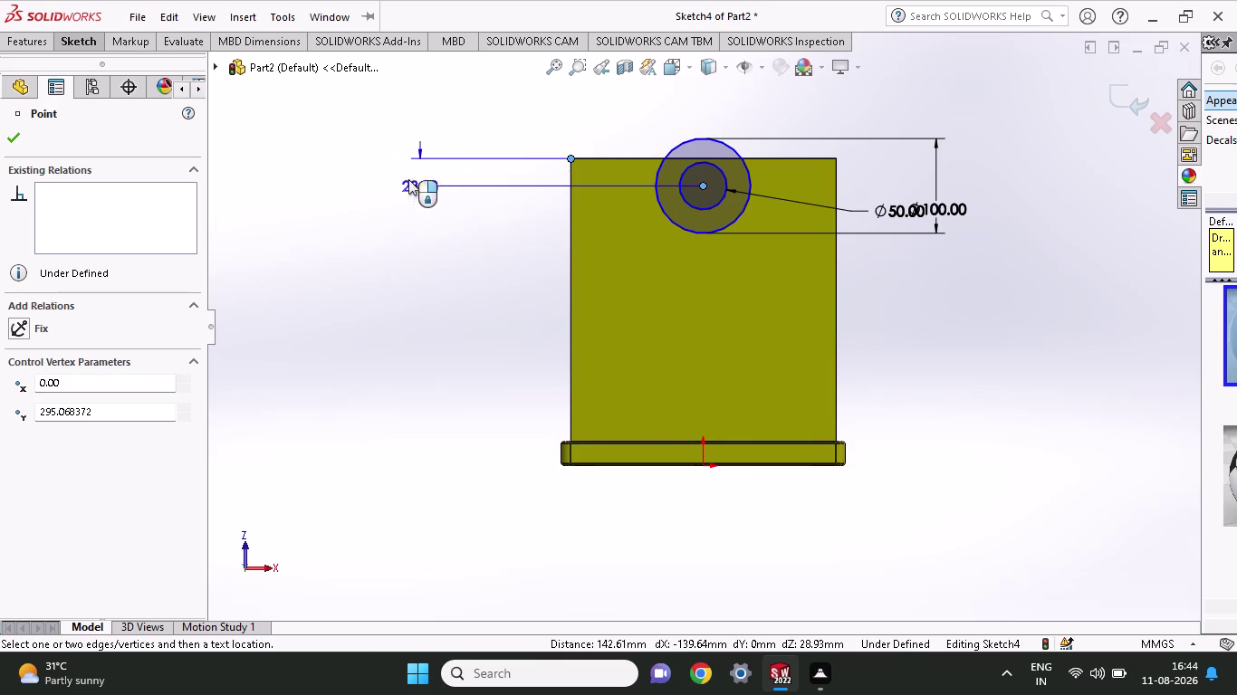
click(357, 167)
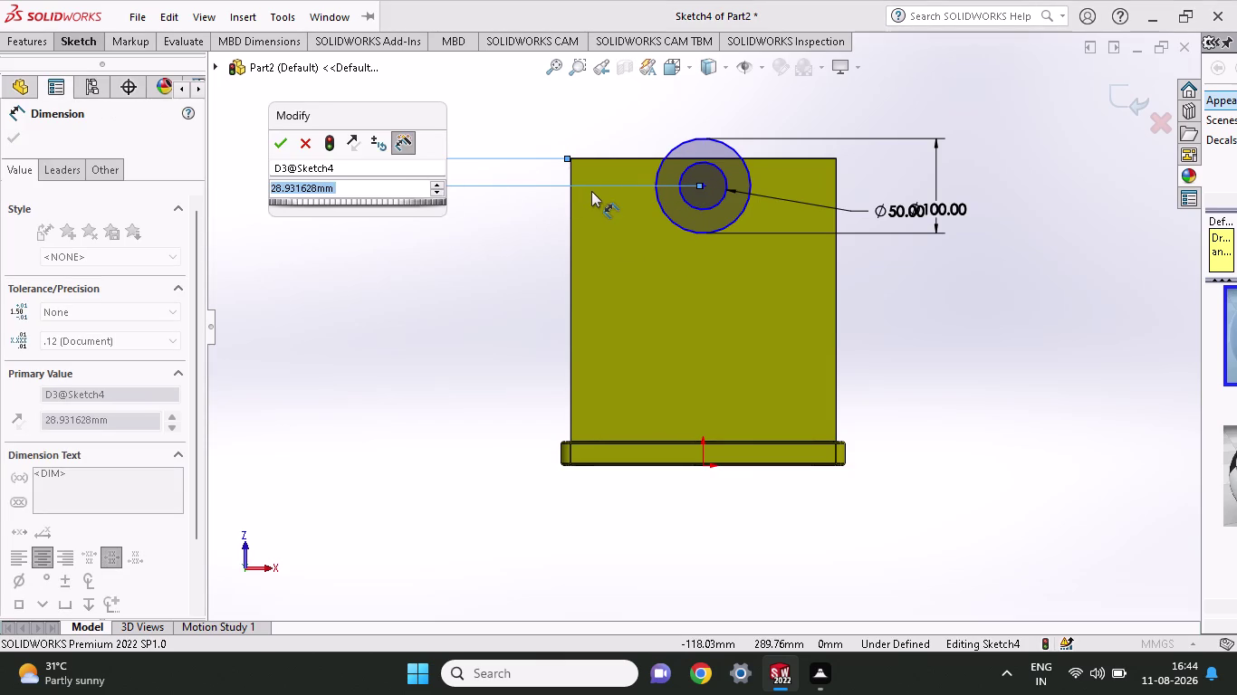
text(50)
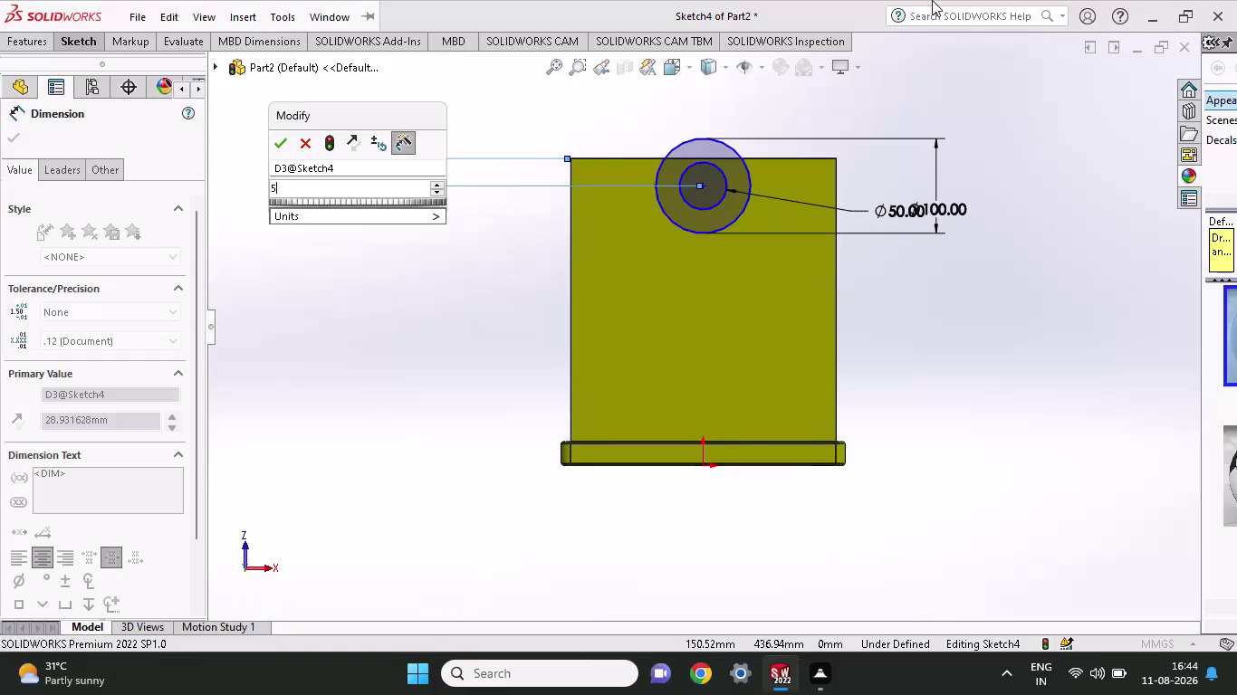
key(Return)
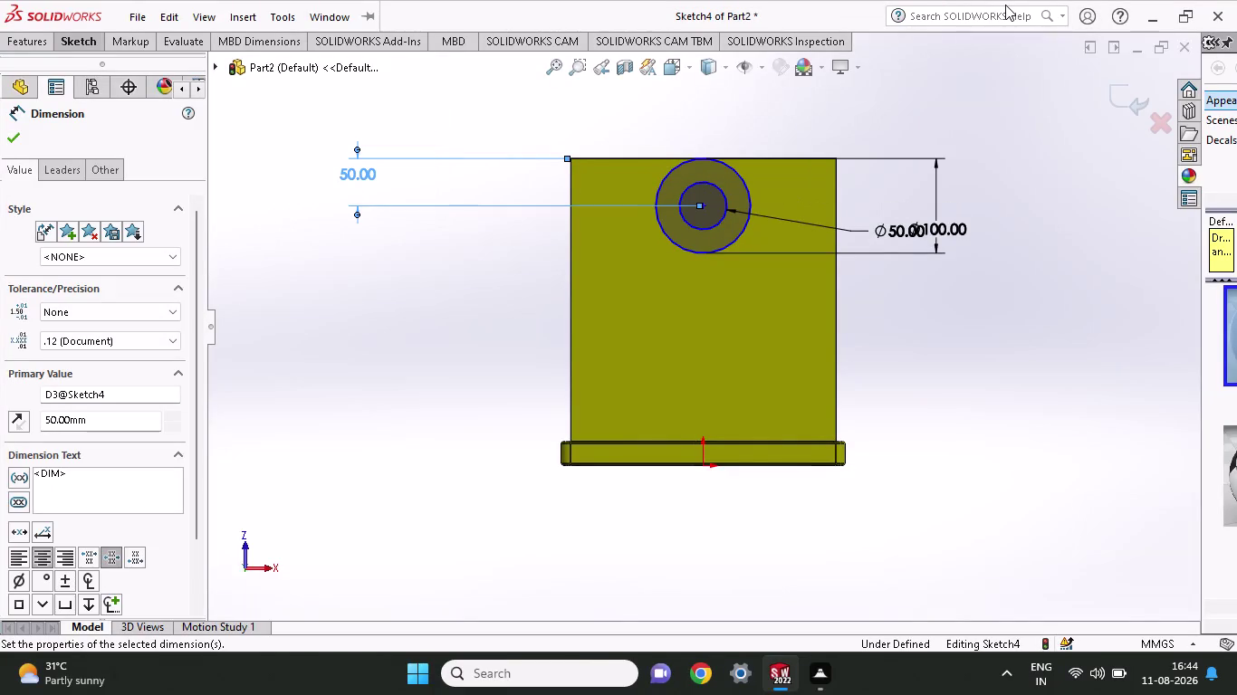
click(76, 40)
Sketch left and right slanted lines from the bottom corners to points flanking the outer circle.
click(129, 64)
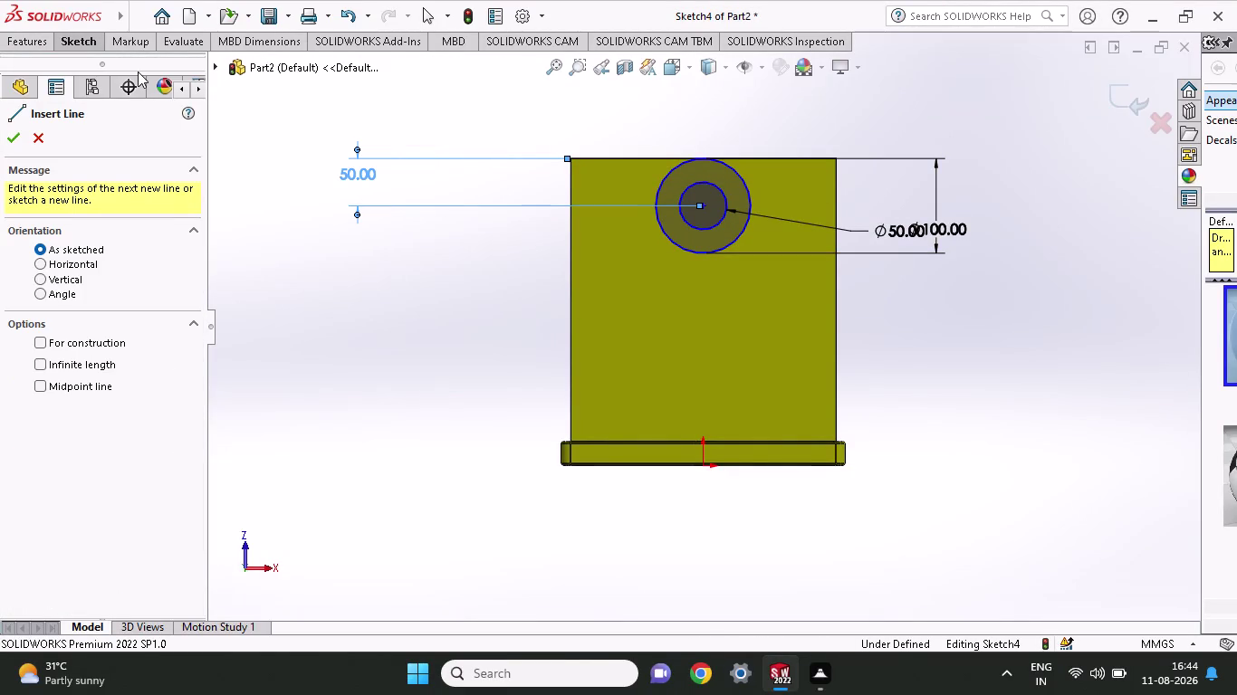
click(571, 442)
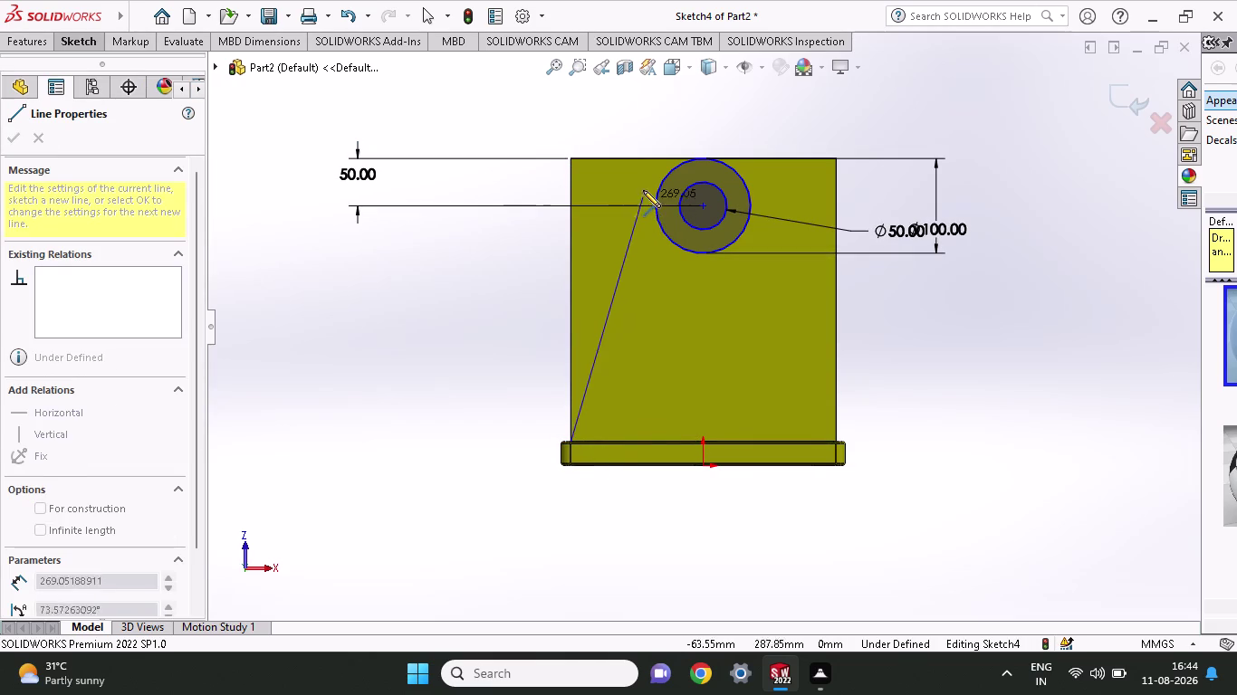
click(656, 175)
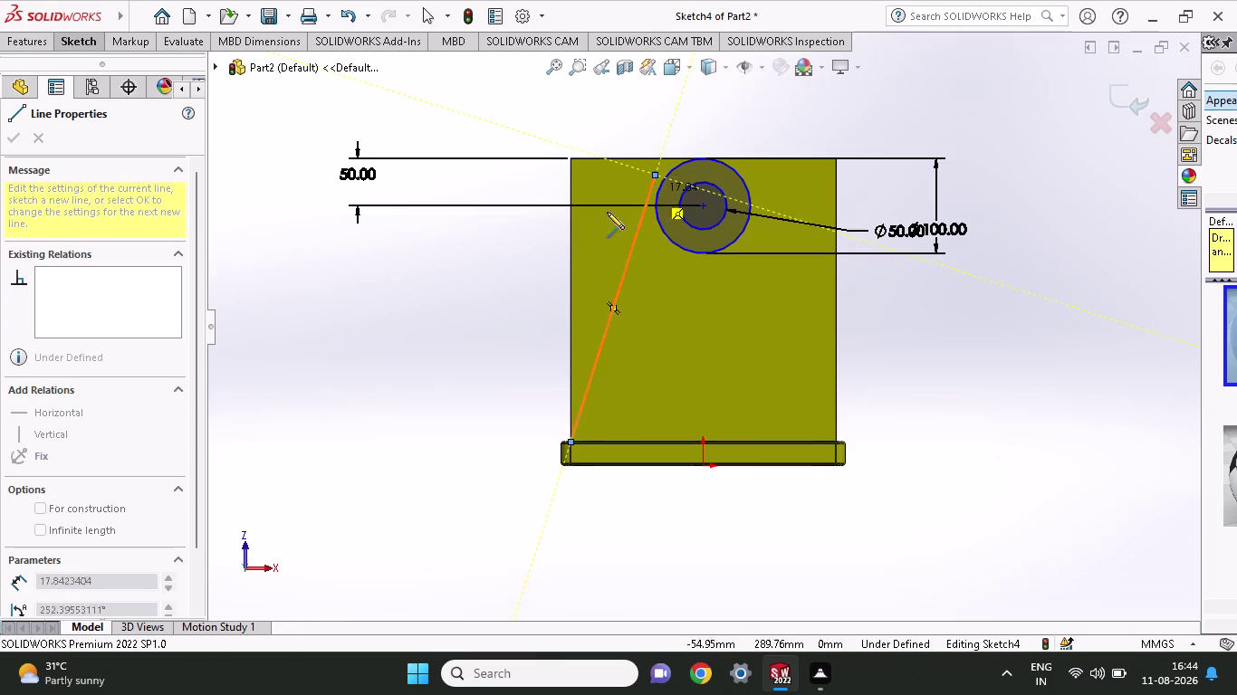
right_click(524, 237)
click(545, 255)
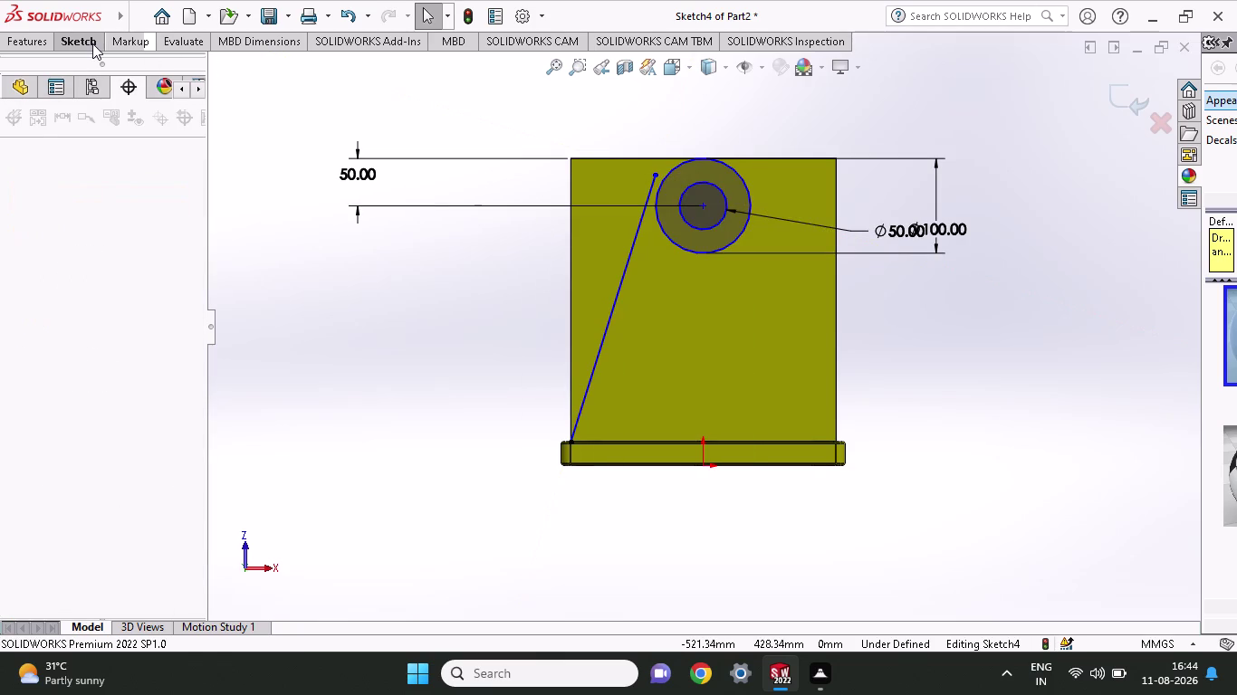
click(92, 44)
click(124, 66)
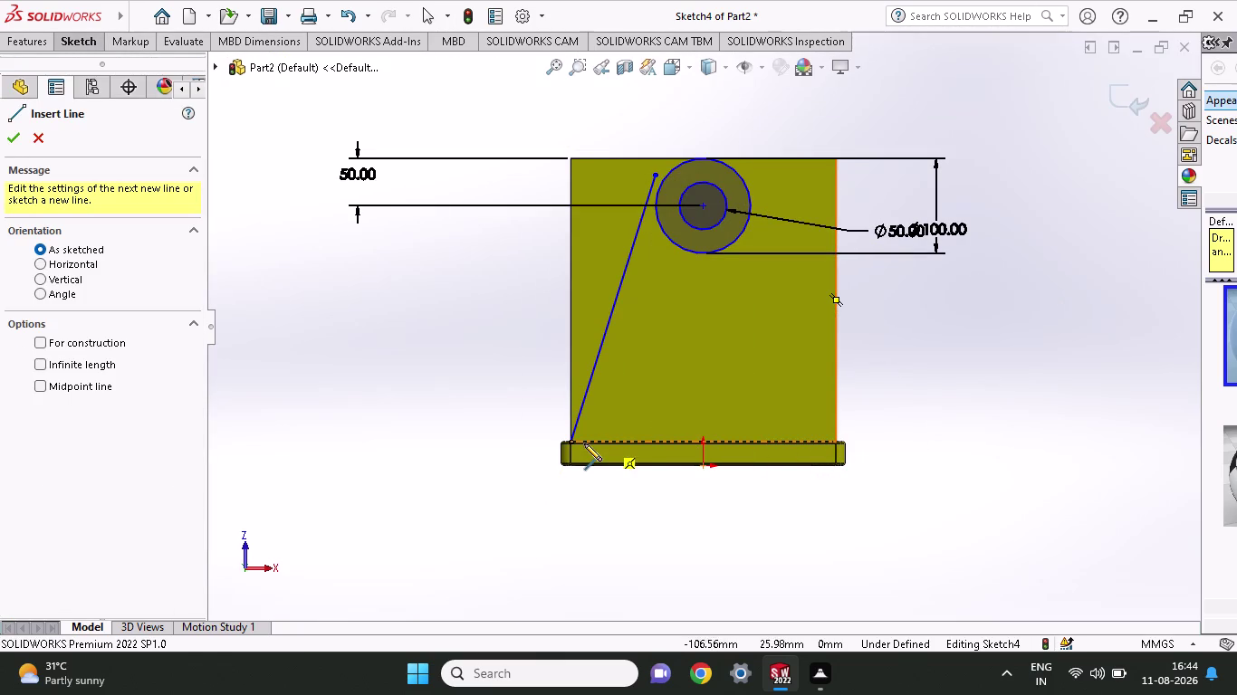
click(574, 444)
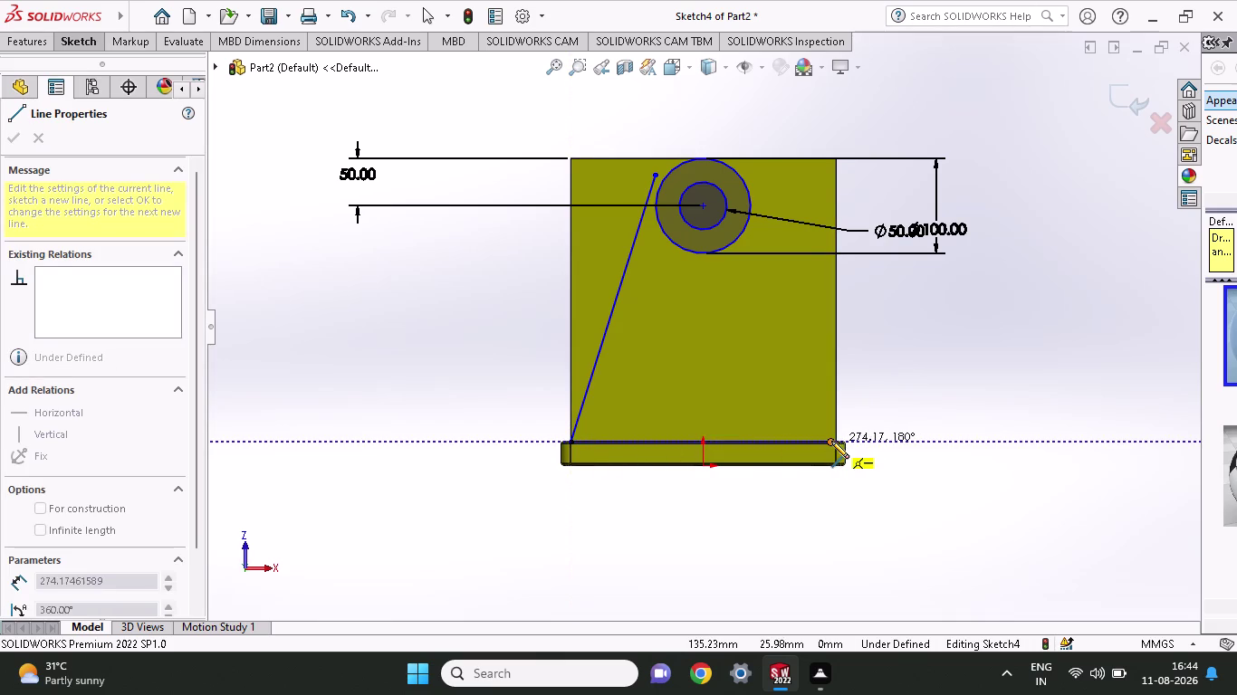
click(837, 441)
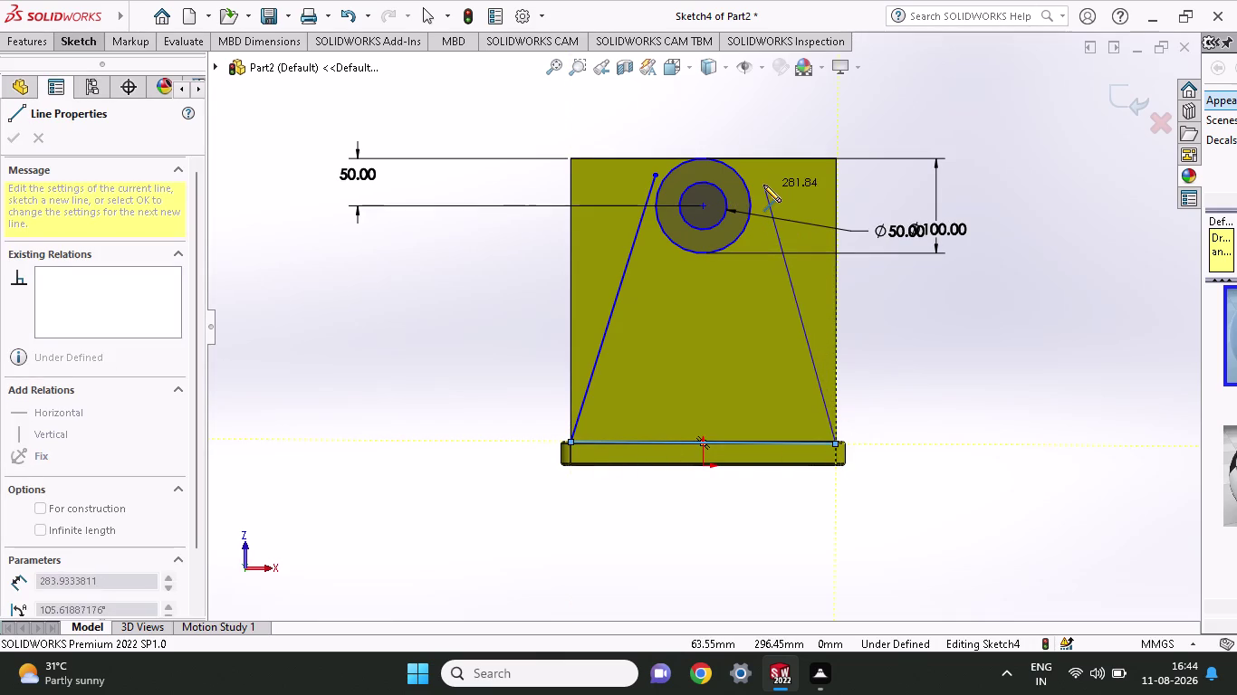
click(759, 181)
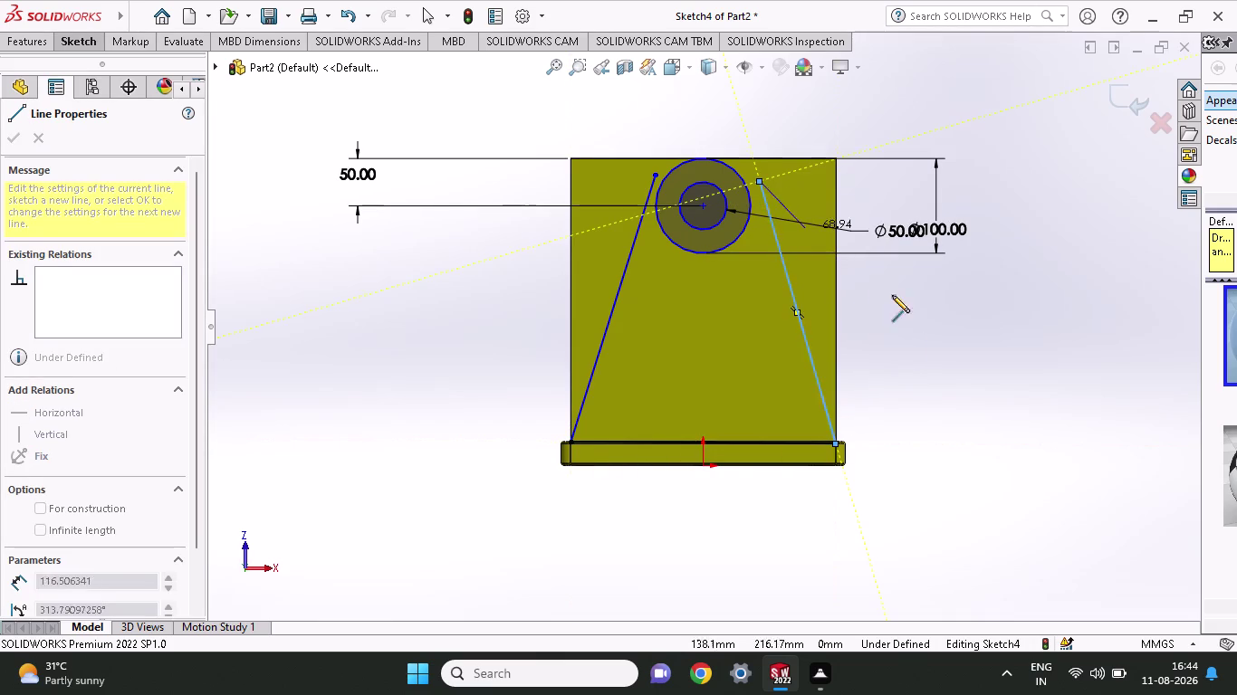
right_click(944, 353)
Add a Tangent relation between each slanted line and the 100 mm outer circle.
click(958, 361)
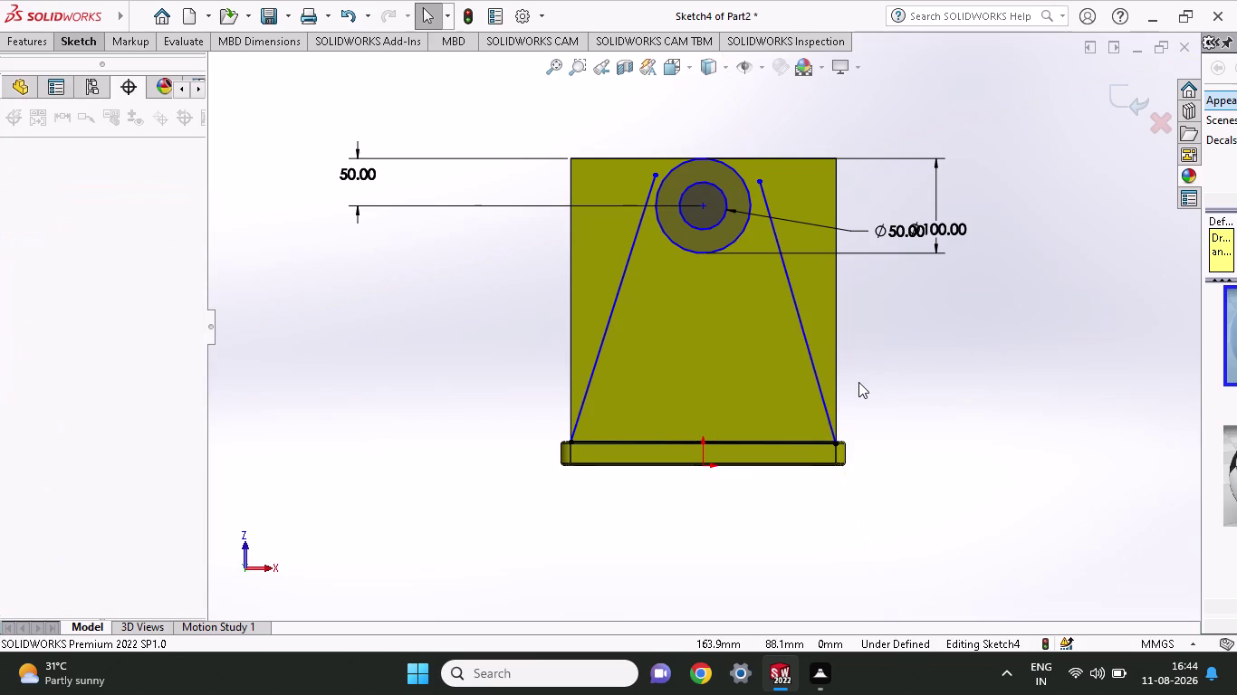
click(623, 272)
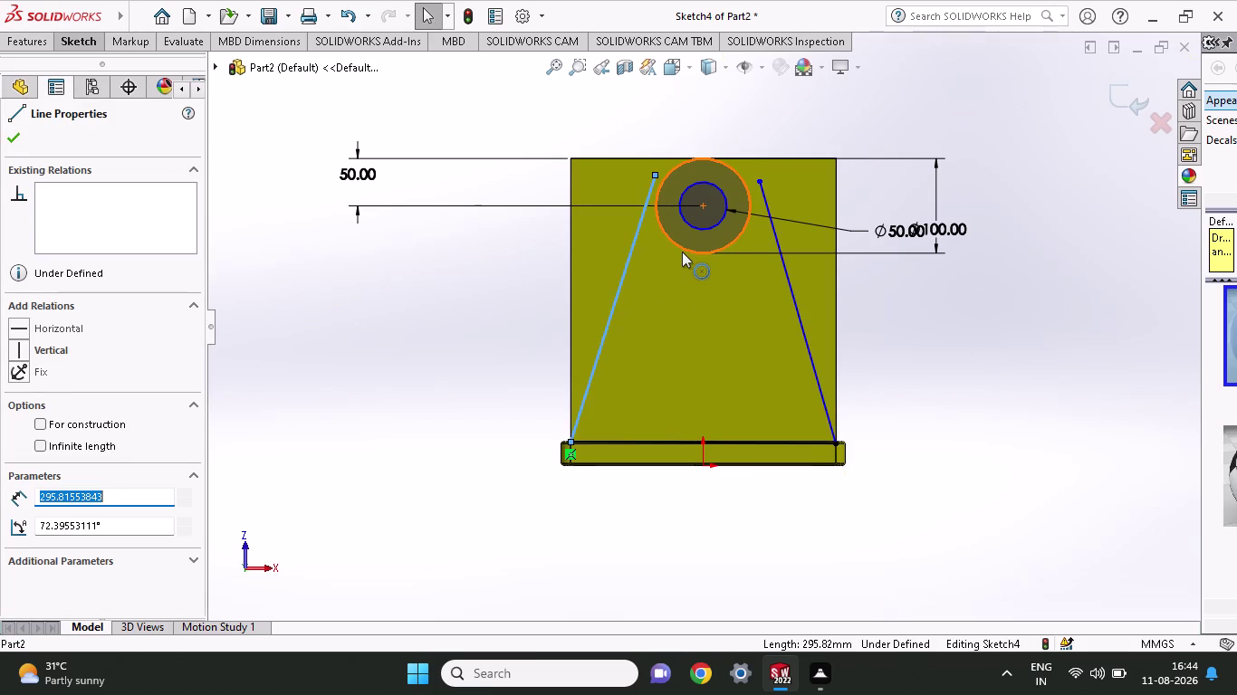
click(682, 250)
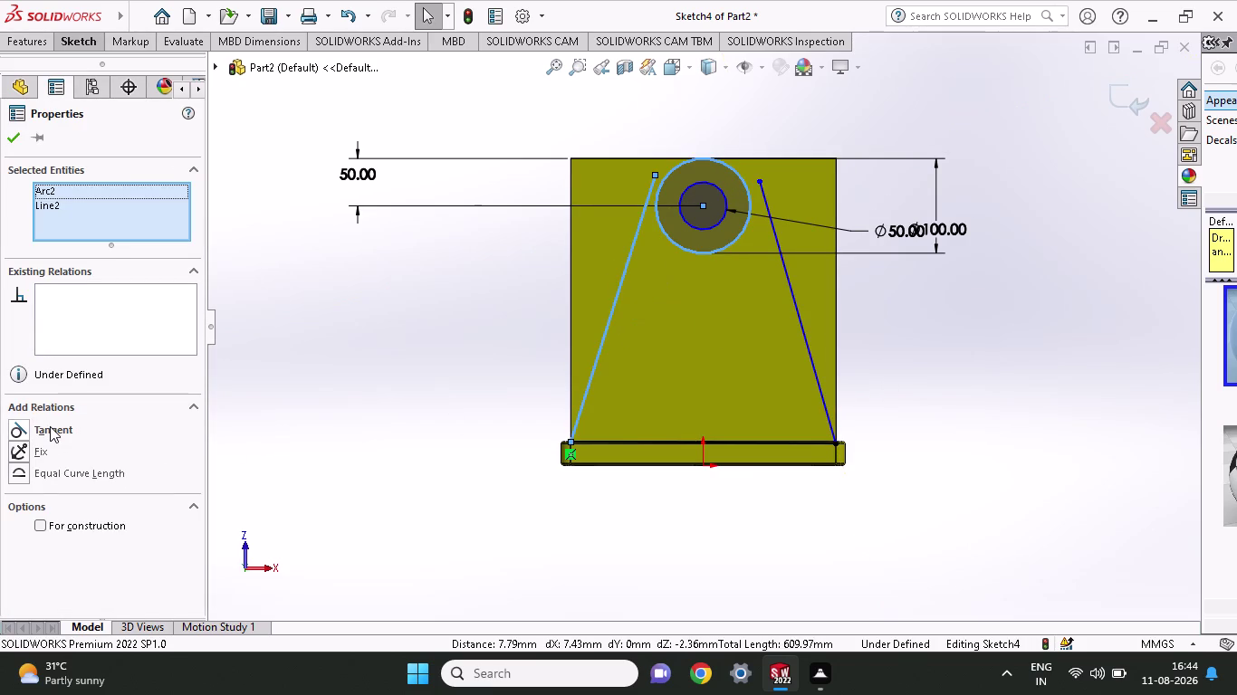
click(50, 426)
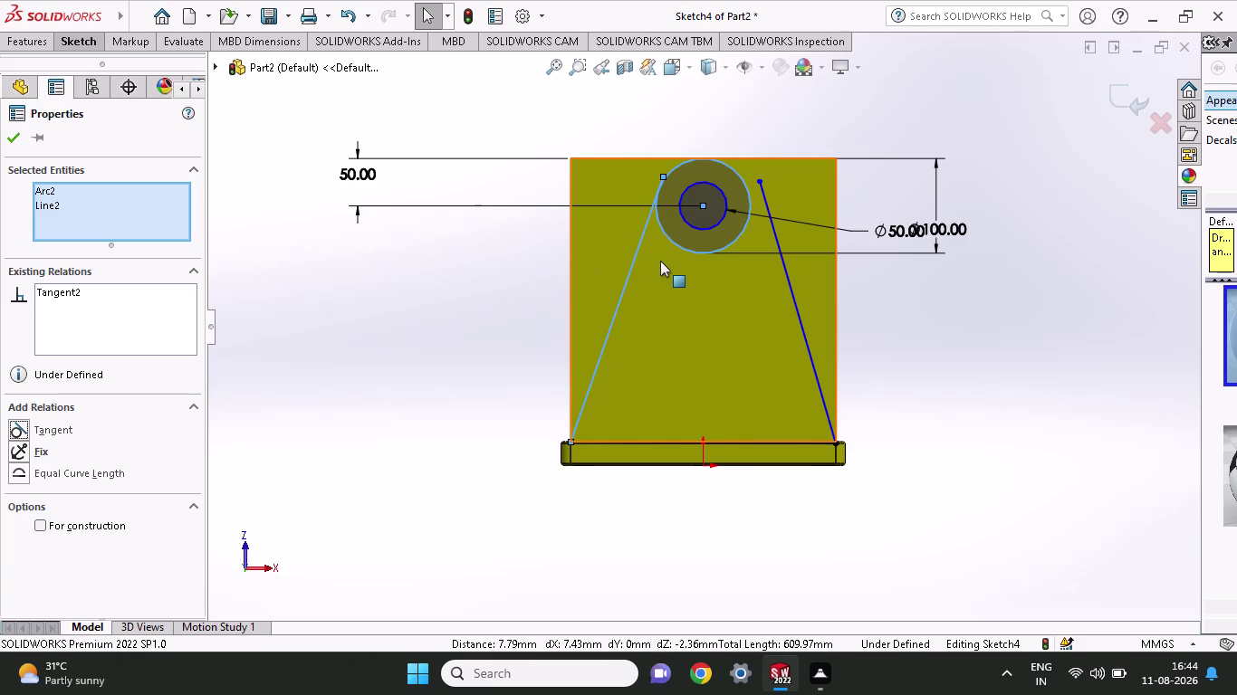
click(21, 143)
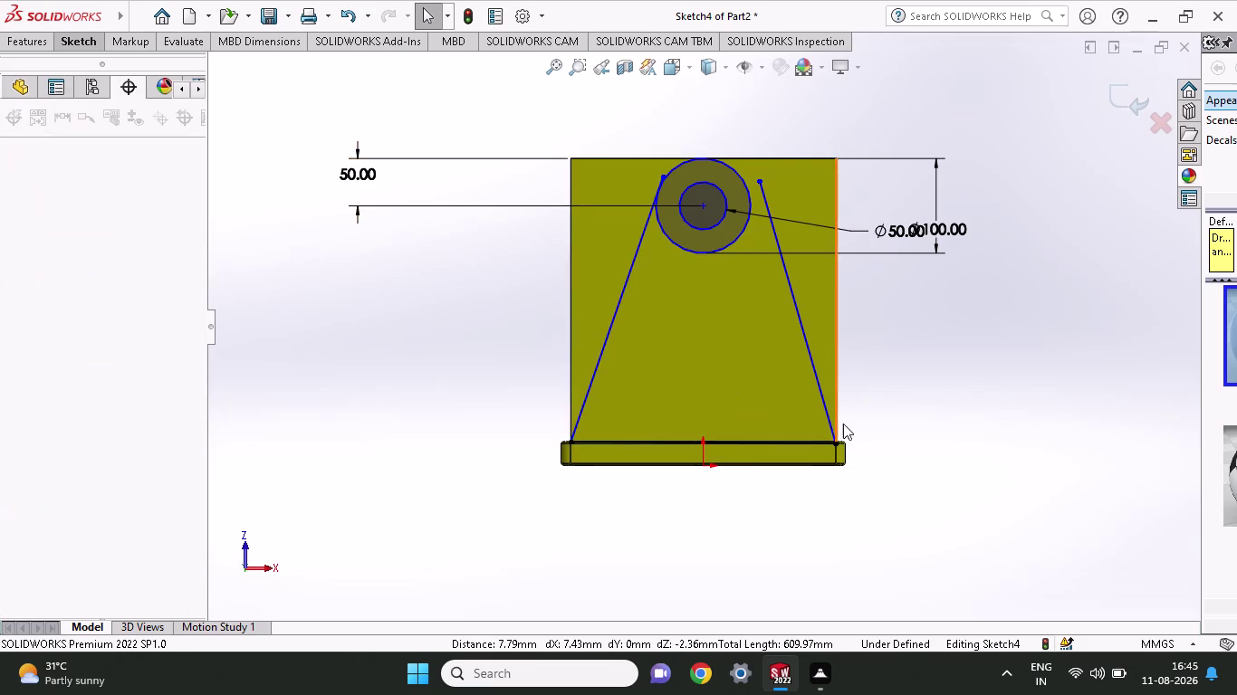
click(792, 301)
click(737, 233)
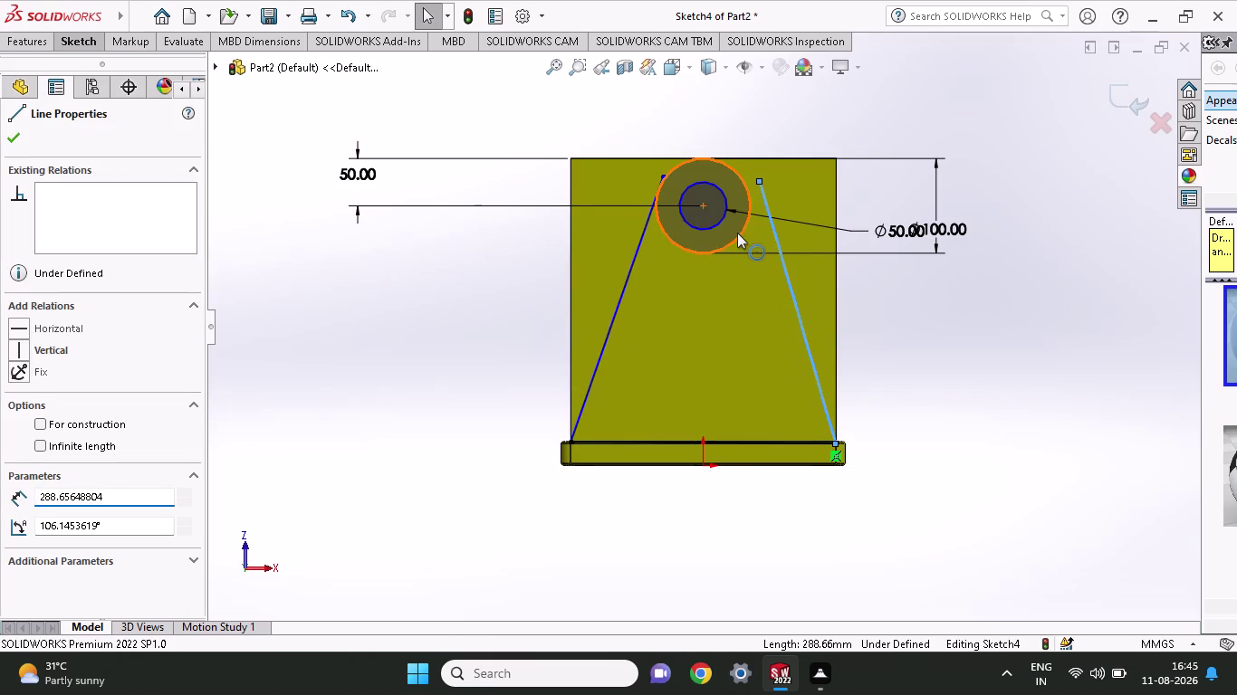
click(71, 426)
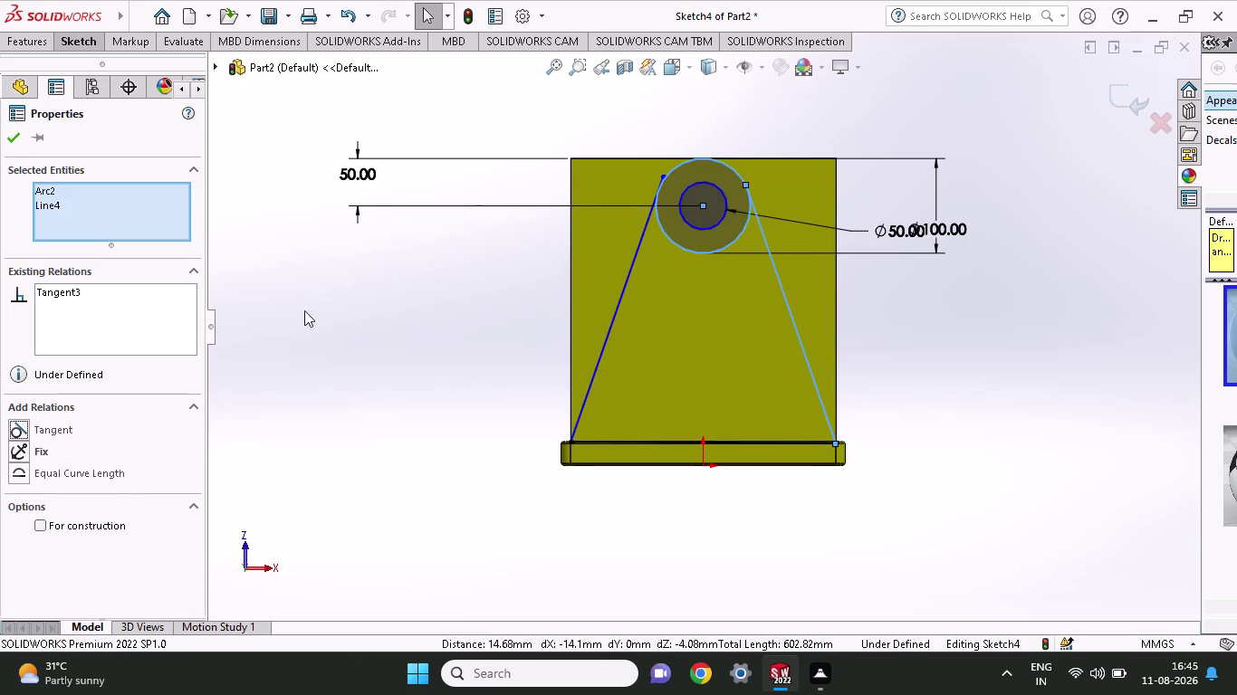
click(32, 40)
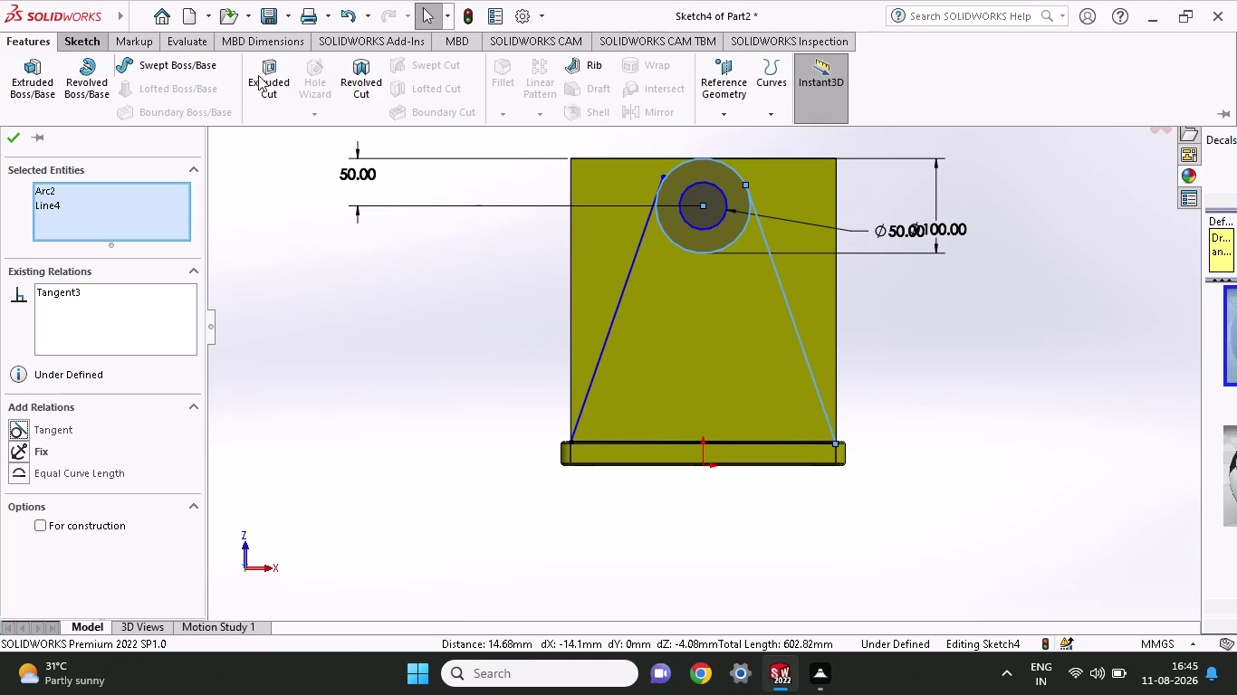
click(92, 47)
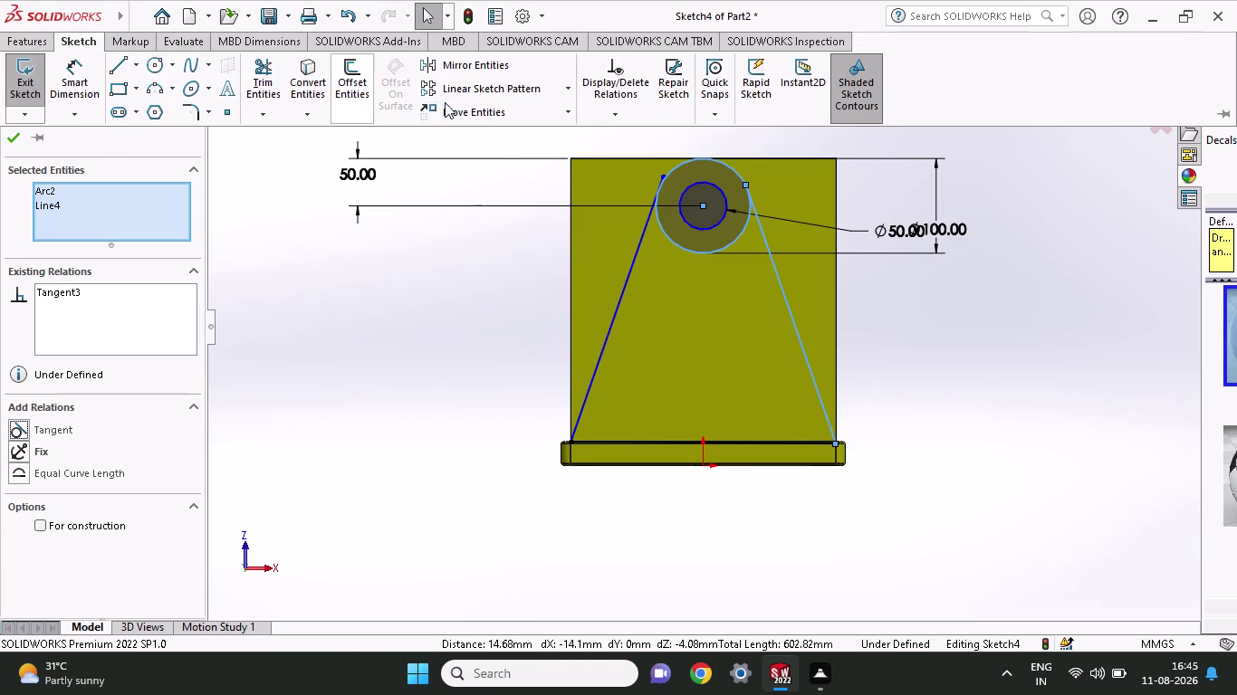
click(246, 71)
Trim where both tangent gusset lines overshoot the boss circle.
scroll(down, 3)
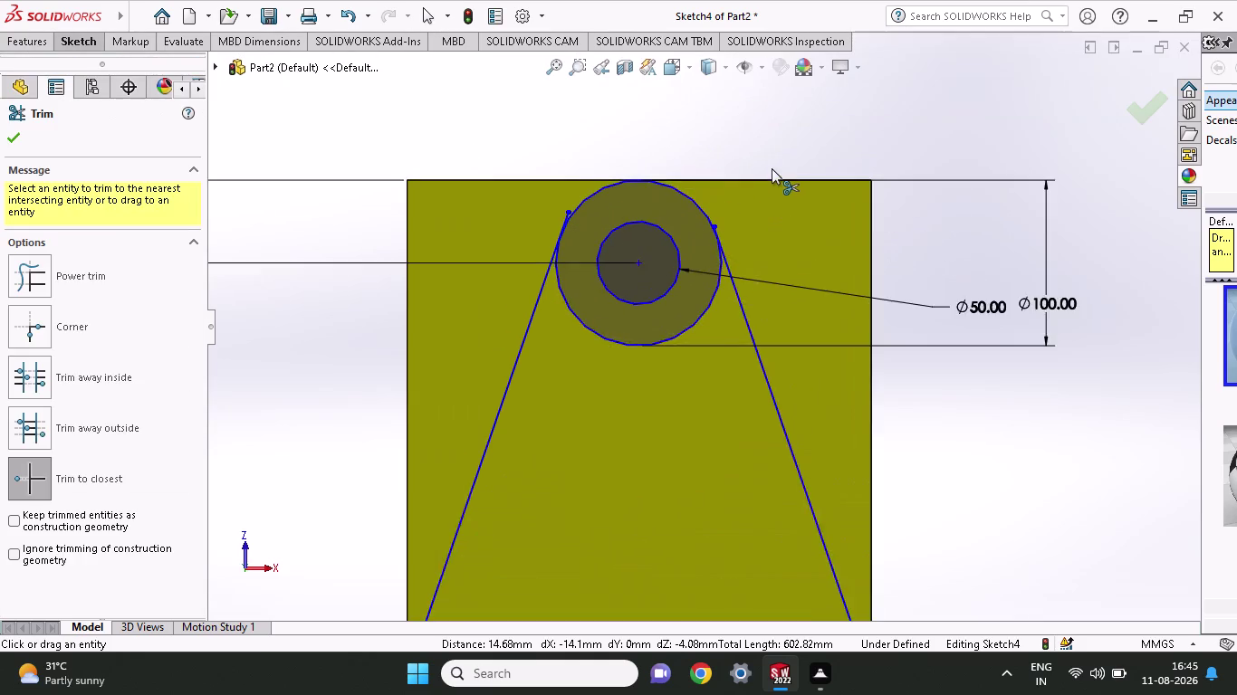
scroll(down, 3)
scroll(down, 3)
scroll(down, 3)
click(590, 290)
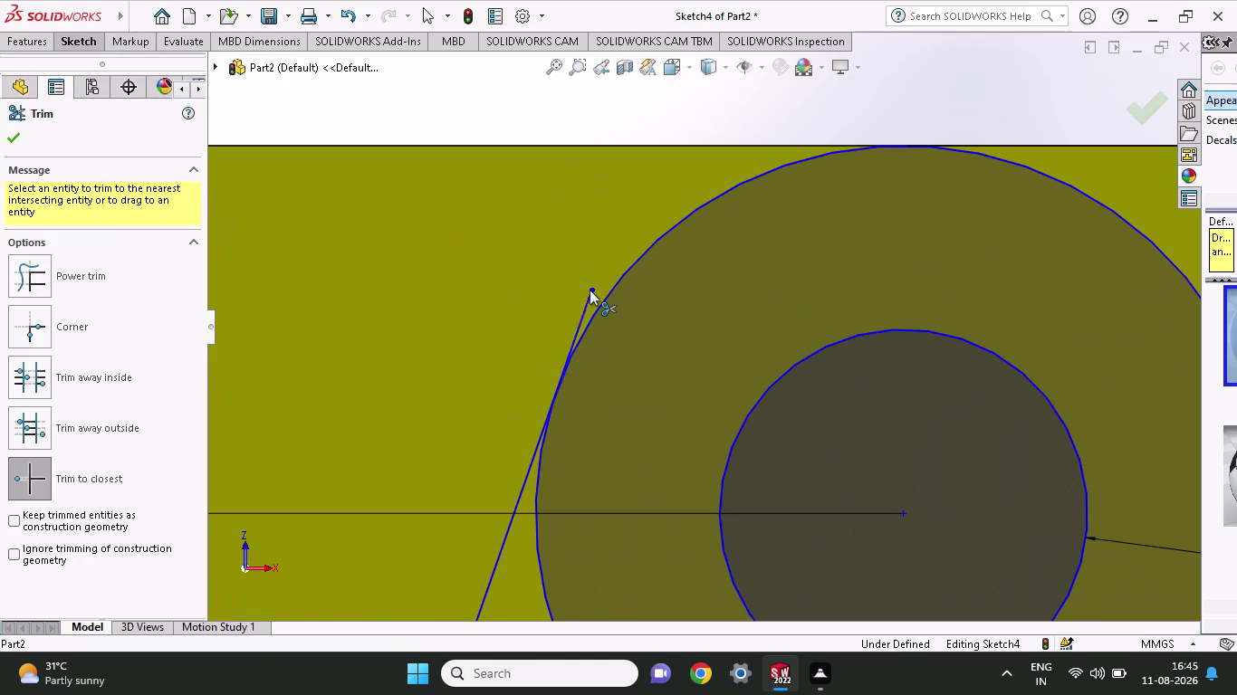
scroll(up, 3)
scroll(up, 3)
scroll(down, 3)
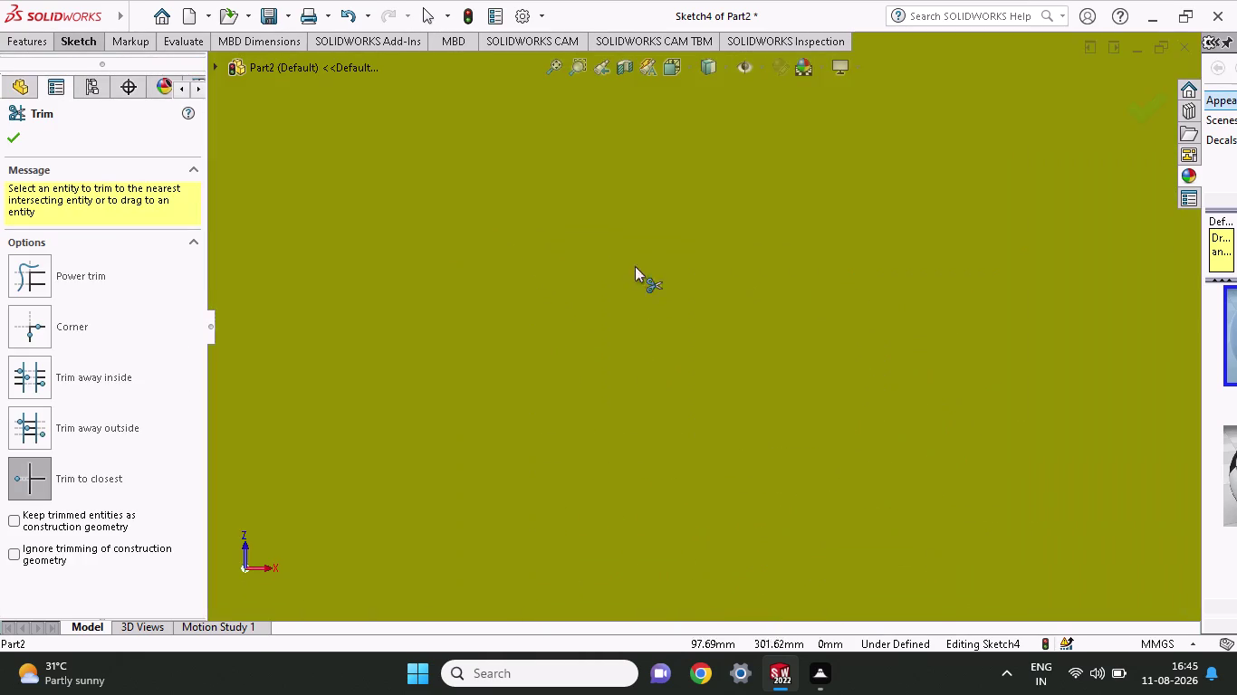
scroll(up, 3)
scroll(down, 3)
scroll(down, 3)
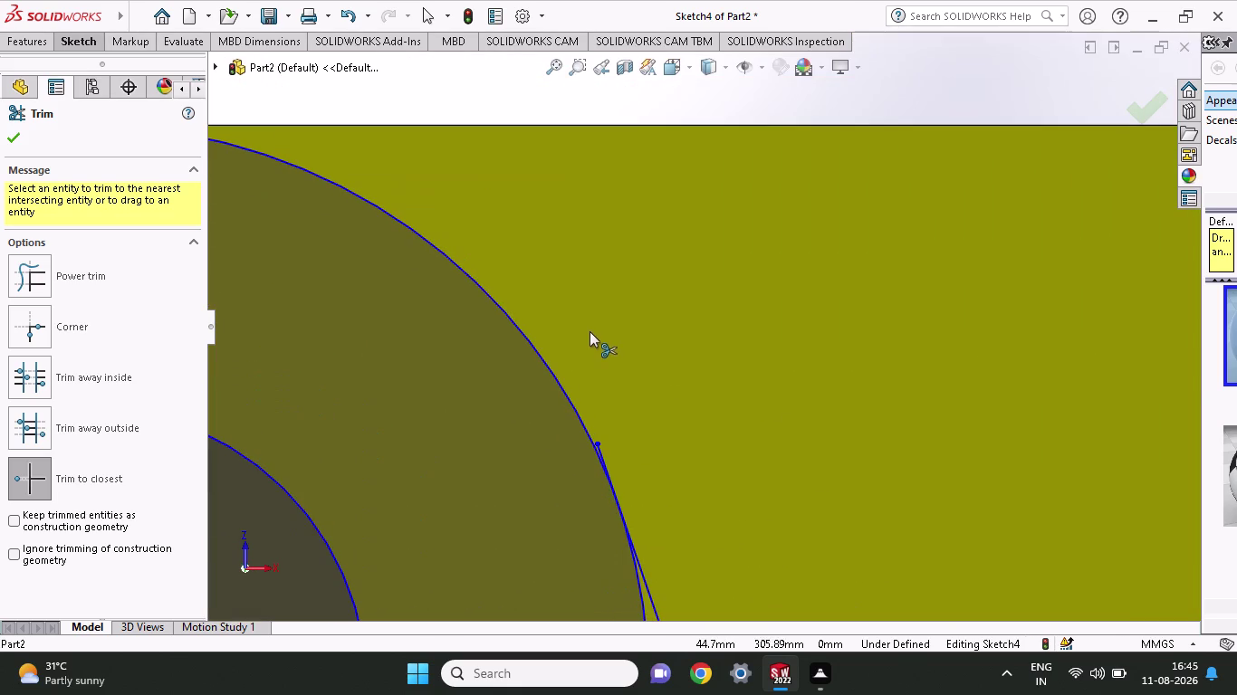
scroll(down, 3)
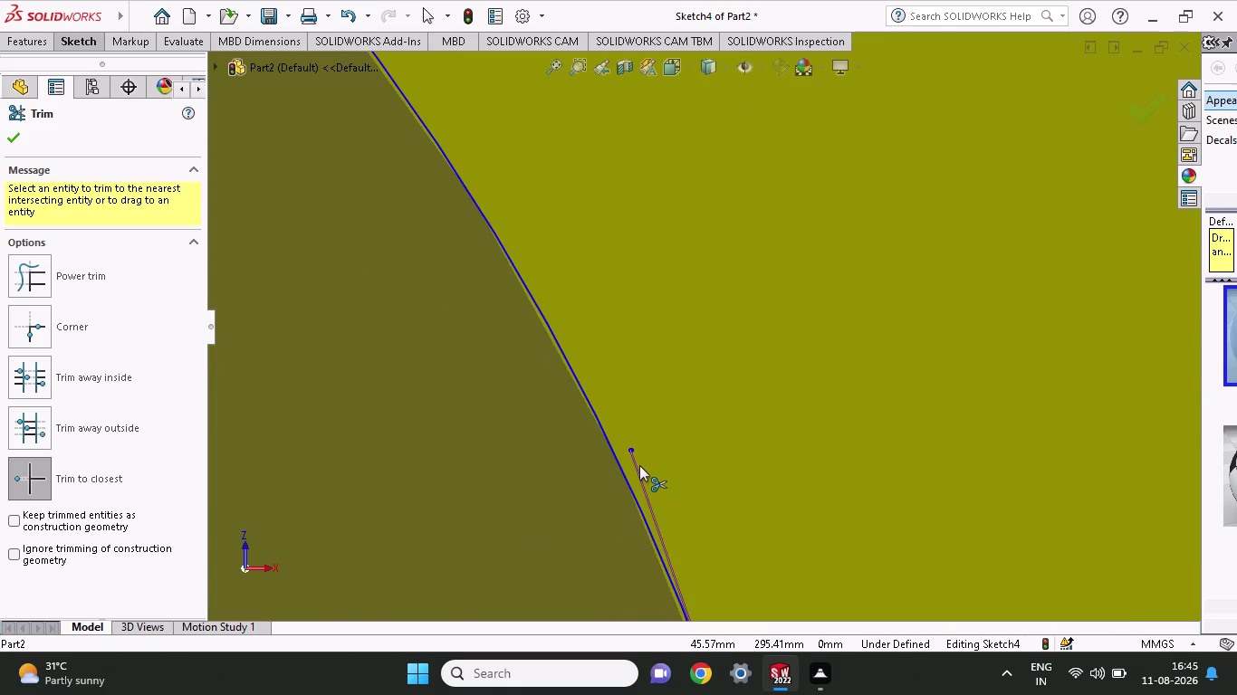
click(640, 466)
scroll(up, 3)
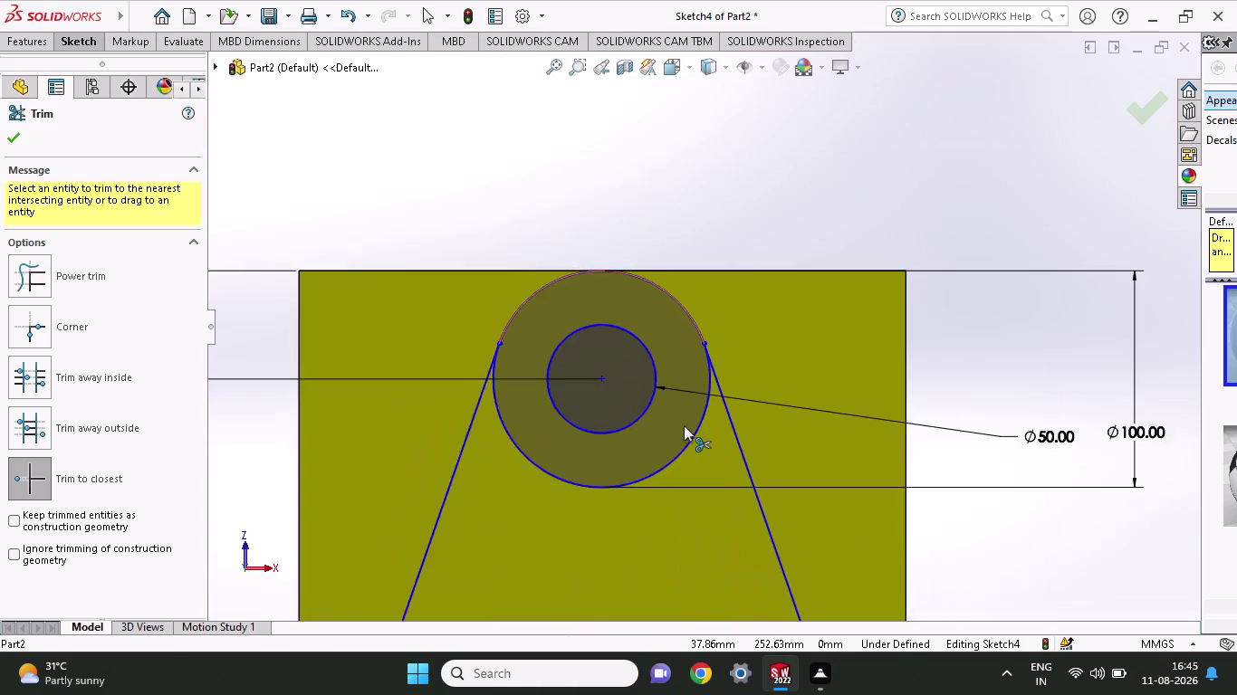
scroll(up, 3)
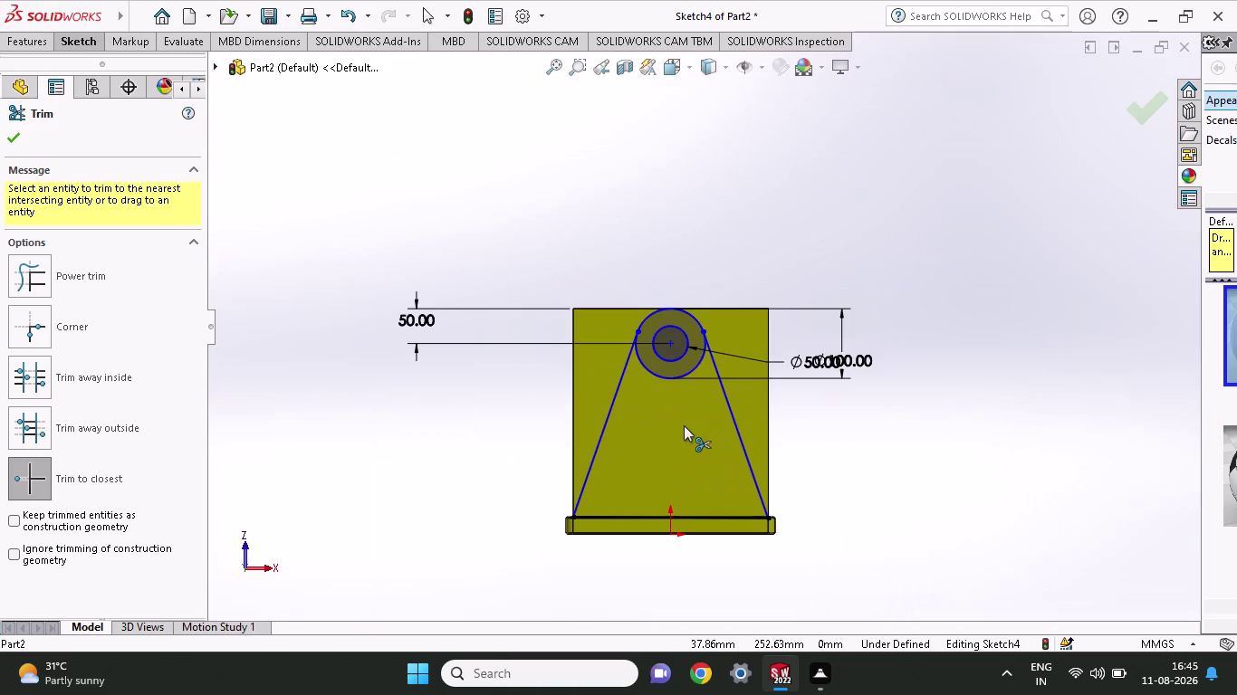
Switch to the Sketch tab and pick the Line tool.
click(16, 41)
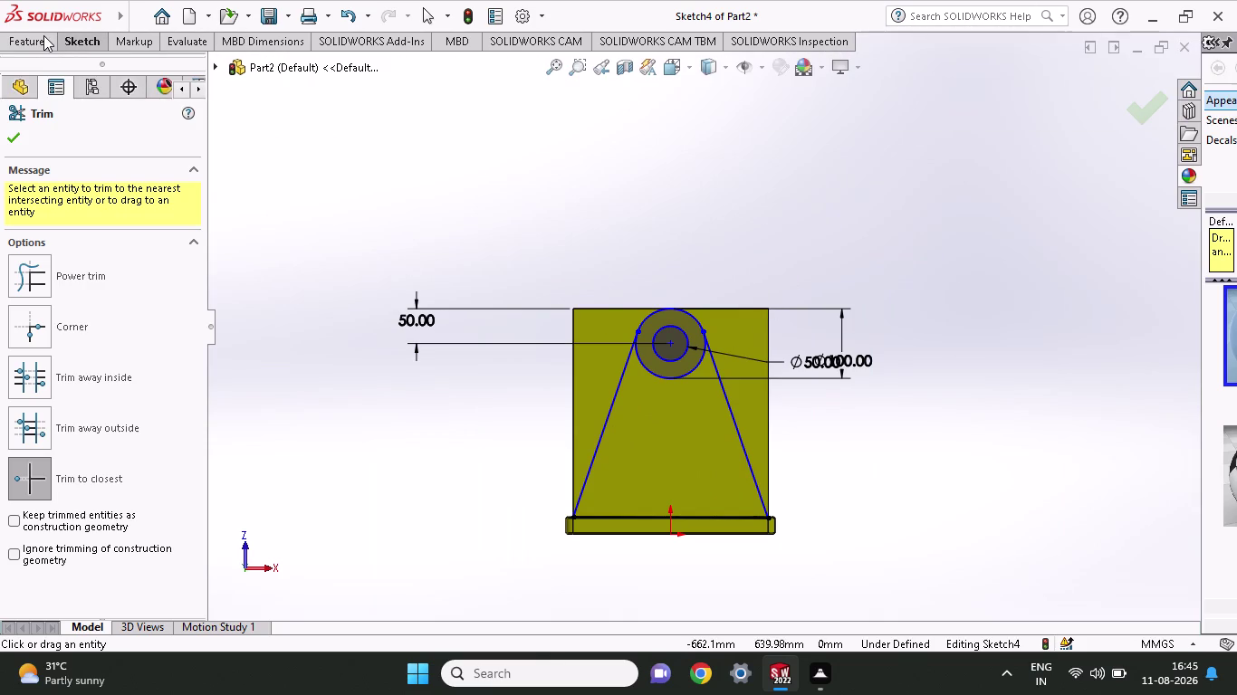
click(43, 35)
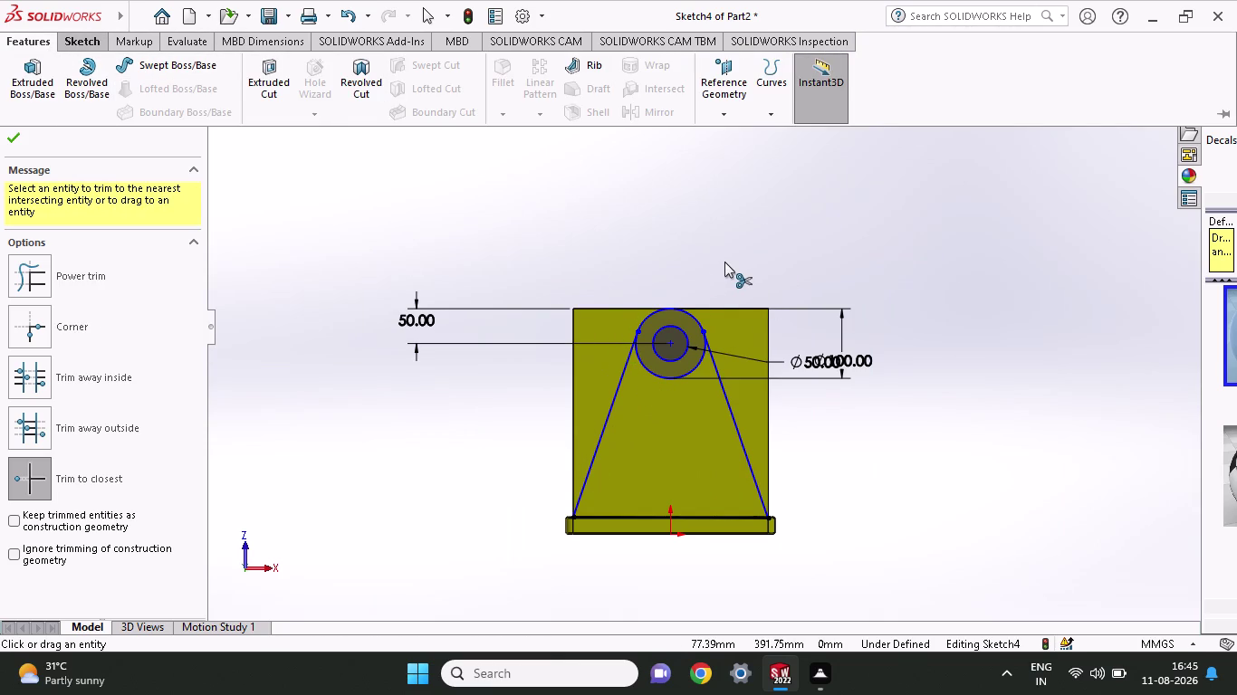
click(96, 36)
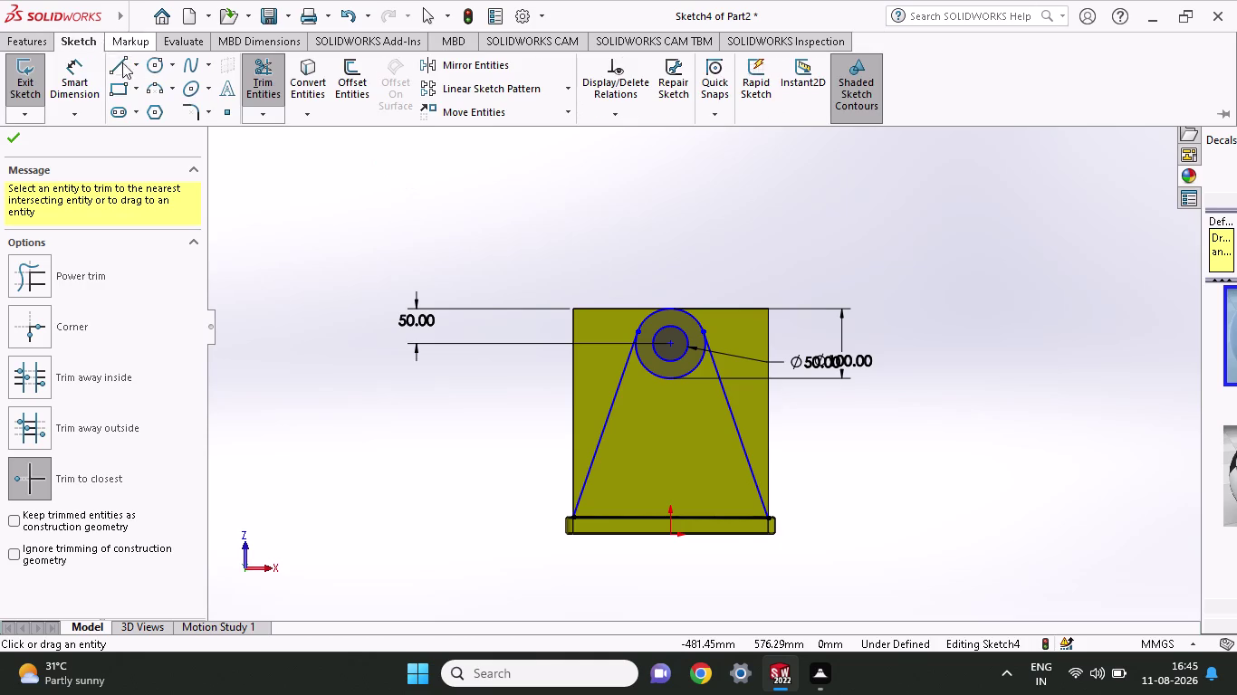
click(118, 70)
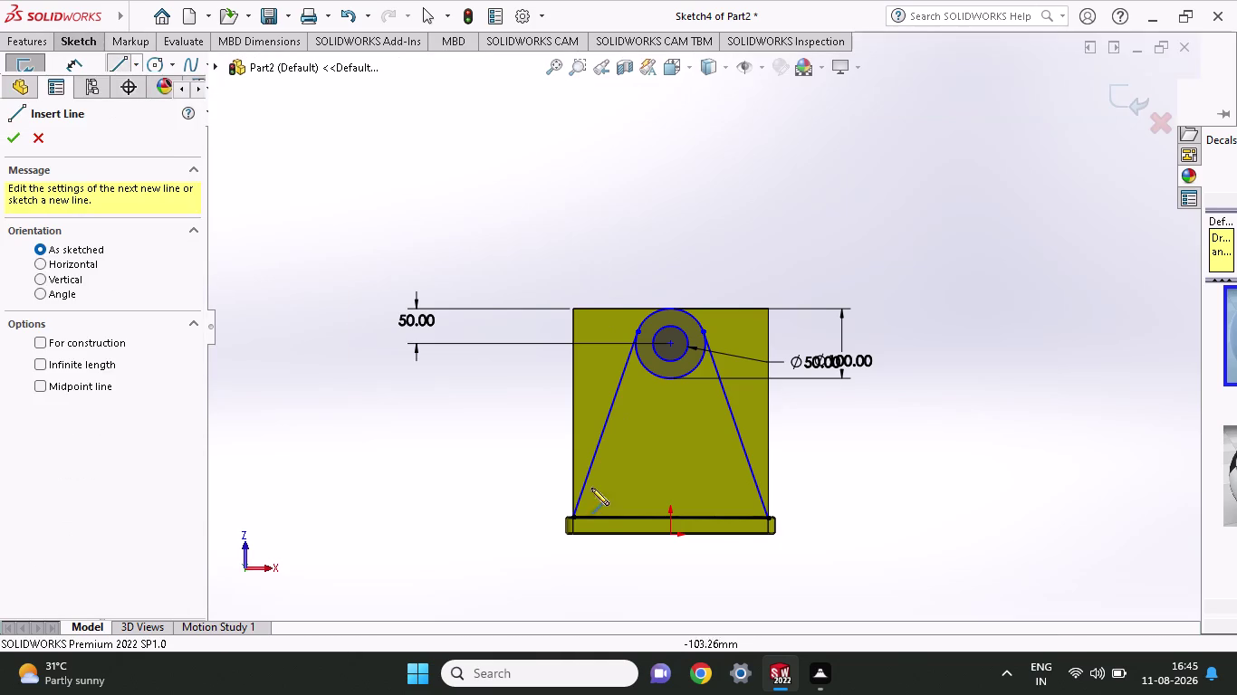
Draw lines along the plate's left, top and right edges, dismissing the over-defined warning.
click(572, 514)
click(574, 308)
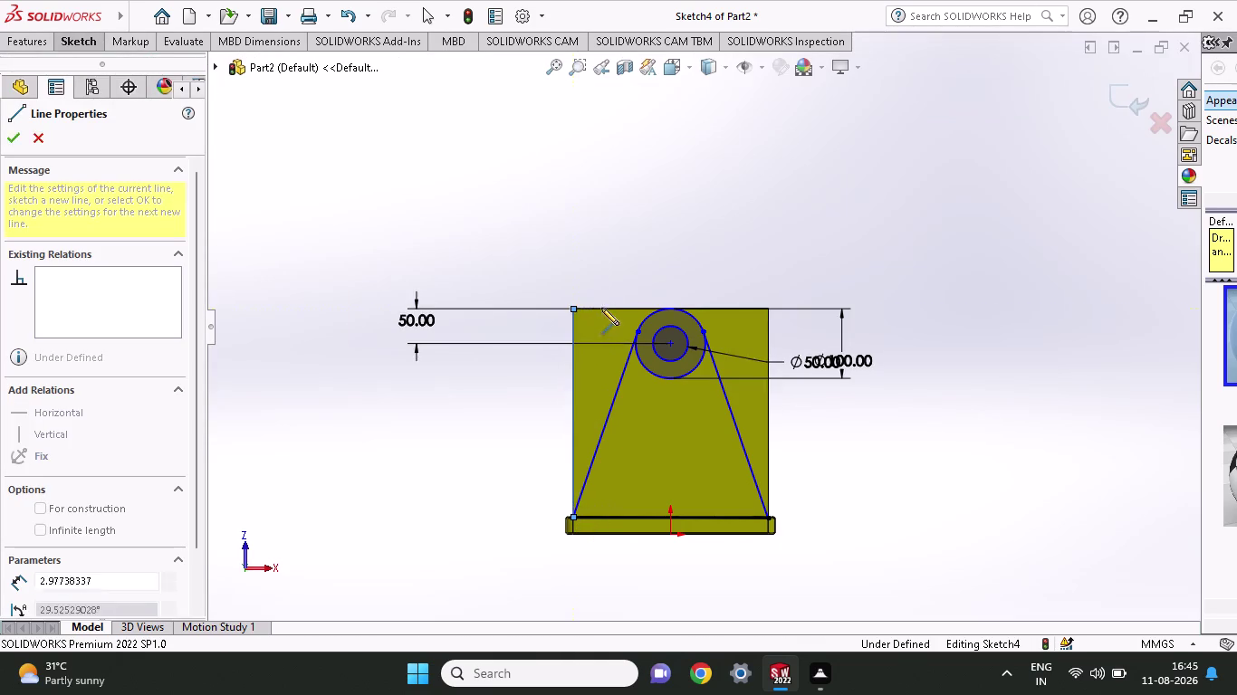
click(765, 311)
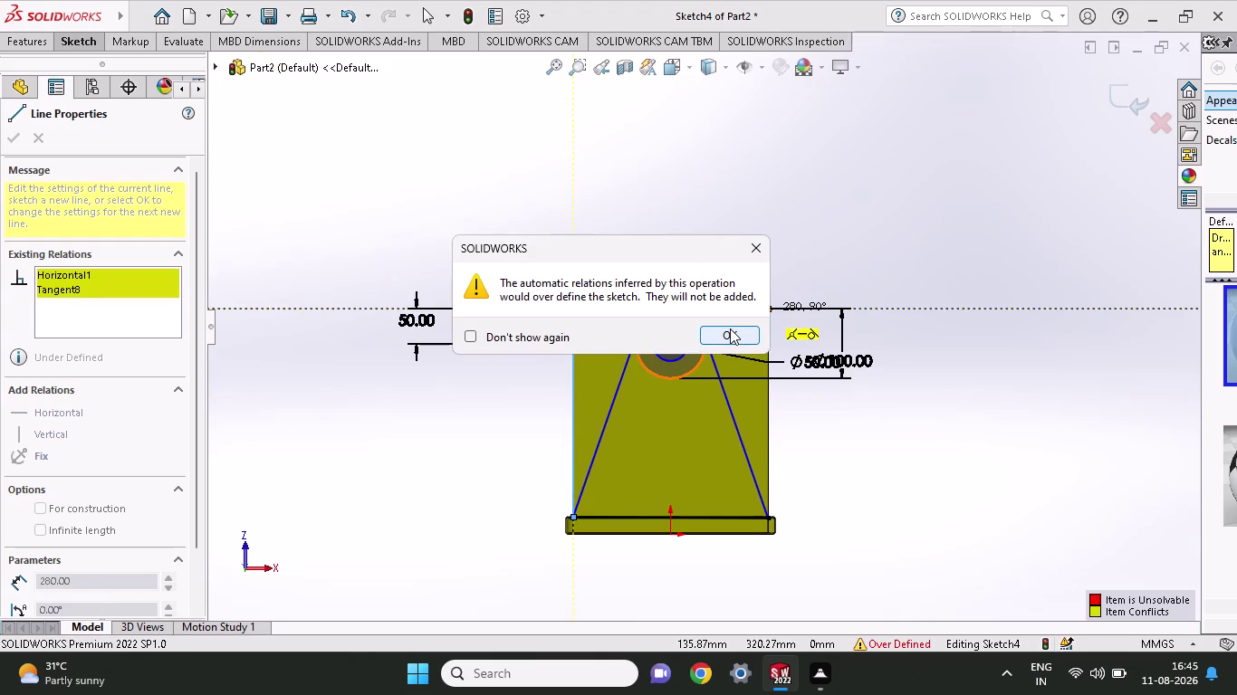
click(730, 329)
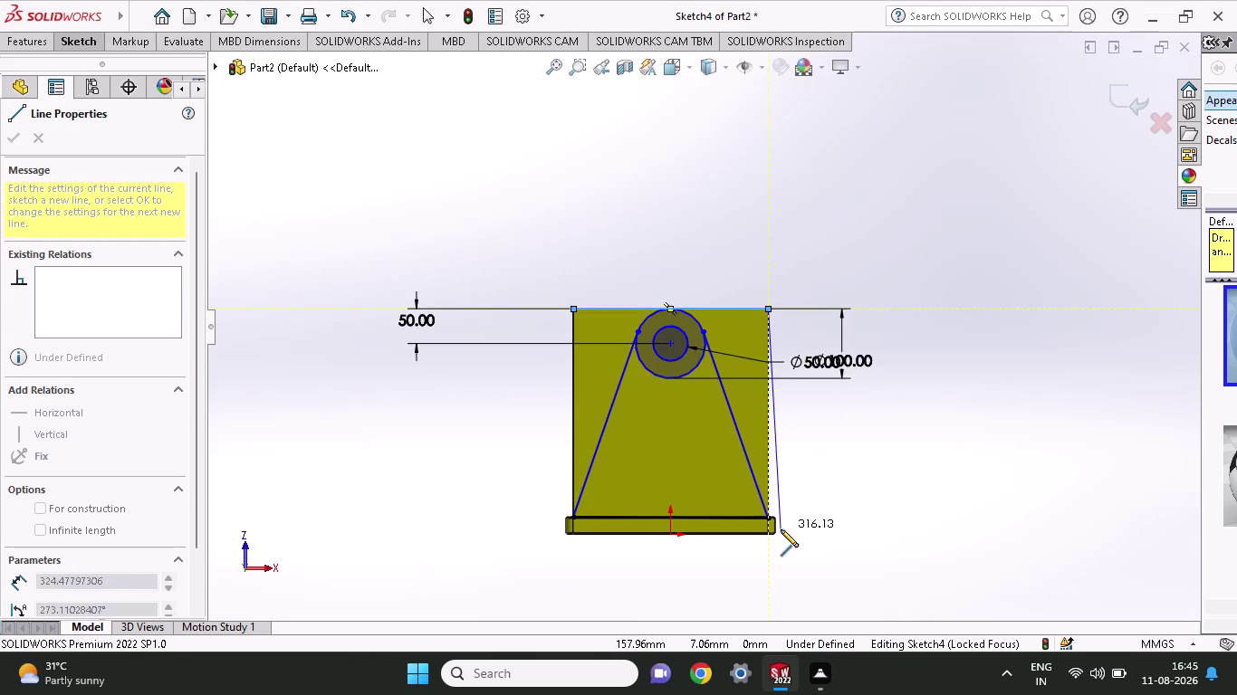
click(771, 517)
End the line chain and start an Extruded Cut from the sketch.
right_click(844, 438)
click(861, 443)
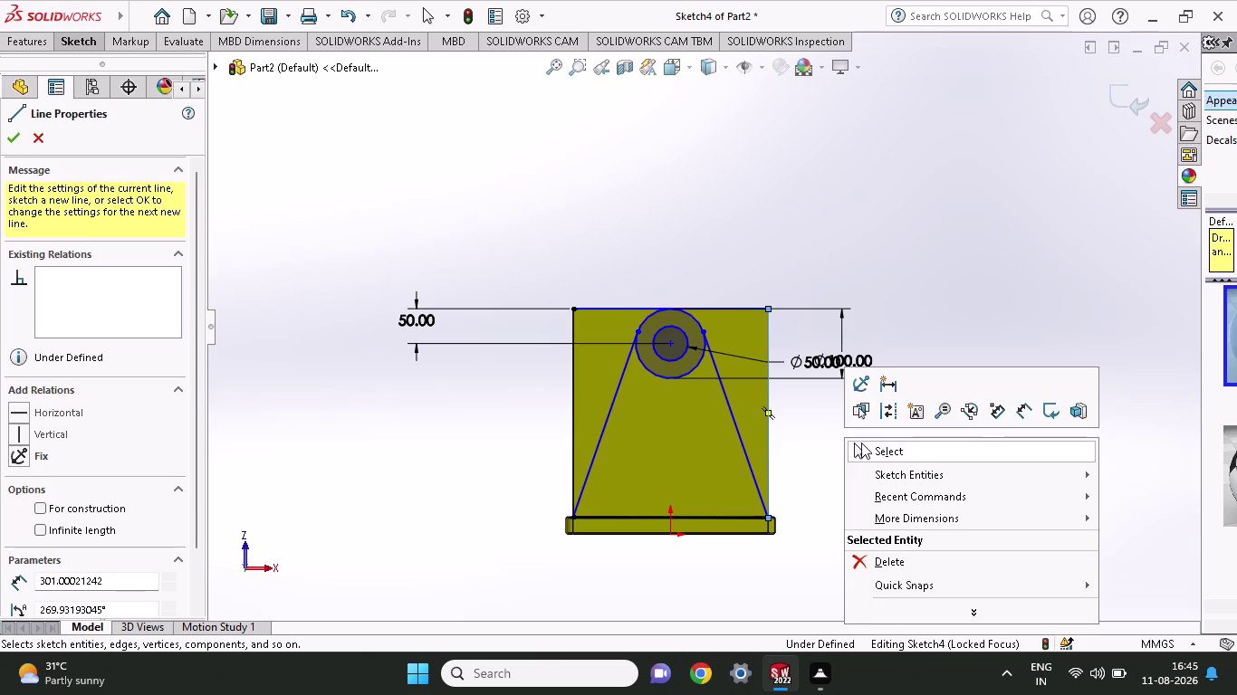
click(30, 43)
click(259, 78)
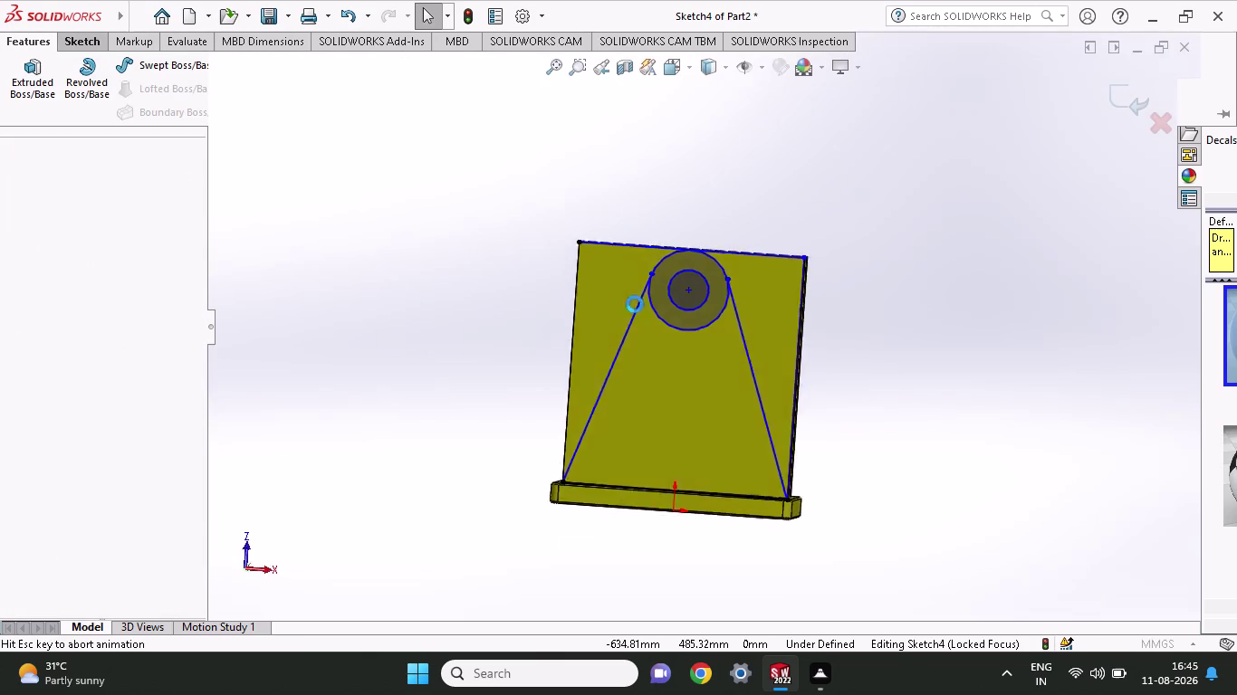
click(625, 197)
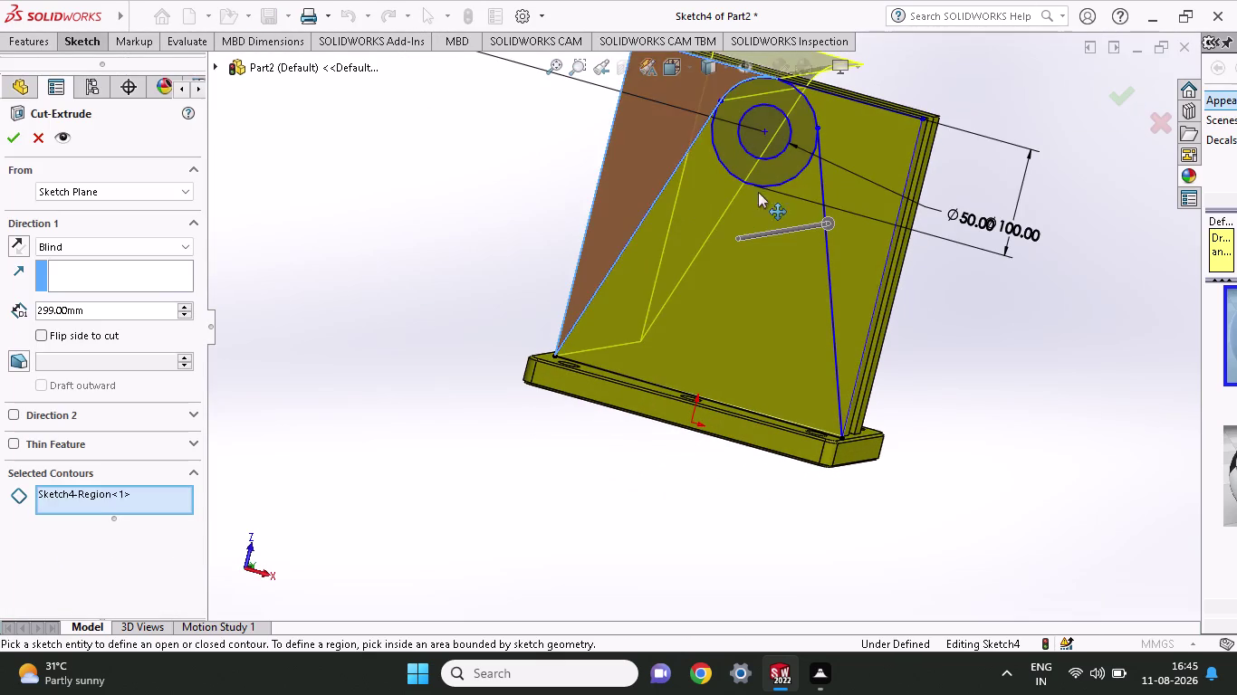
Cut-extrude Region<2> and Contour<1> blind 299 mm to trim the plates.
scroll(up, 3)
click(819, 252)
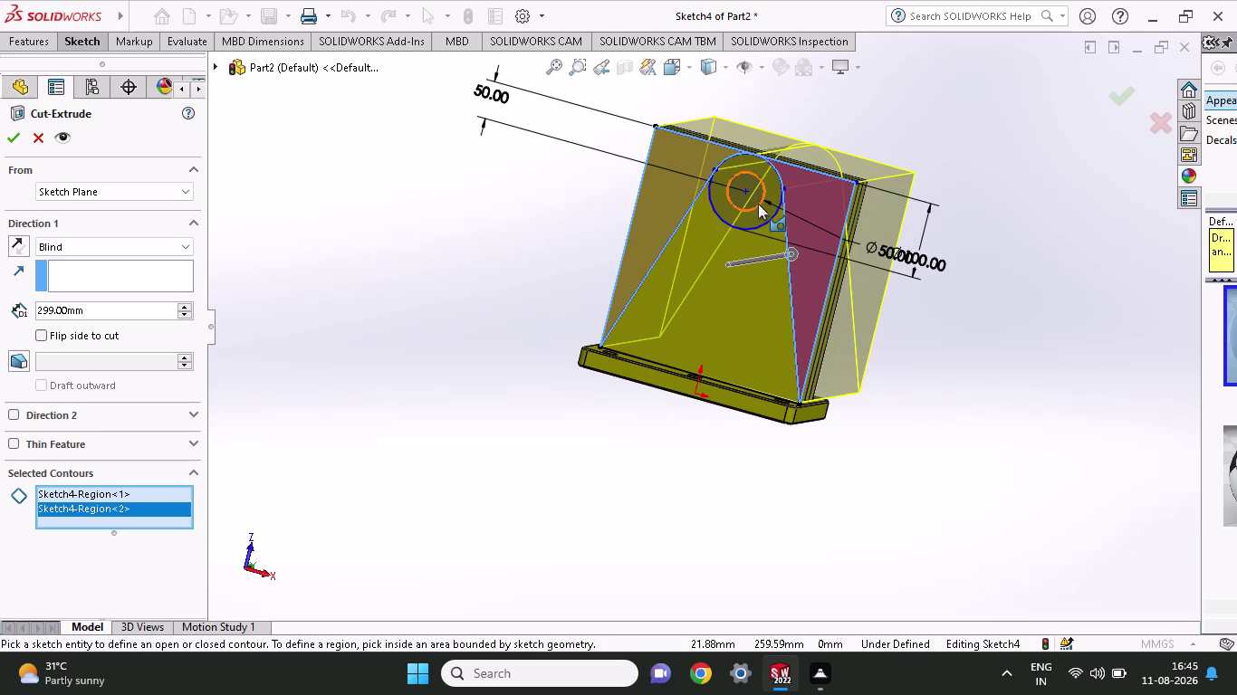
click(755, 202)
middle_drag(918, 138, 904, 154)
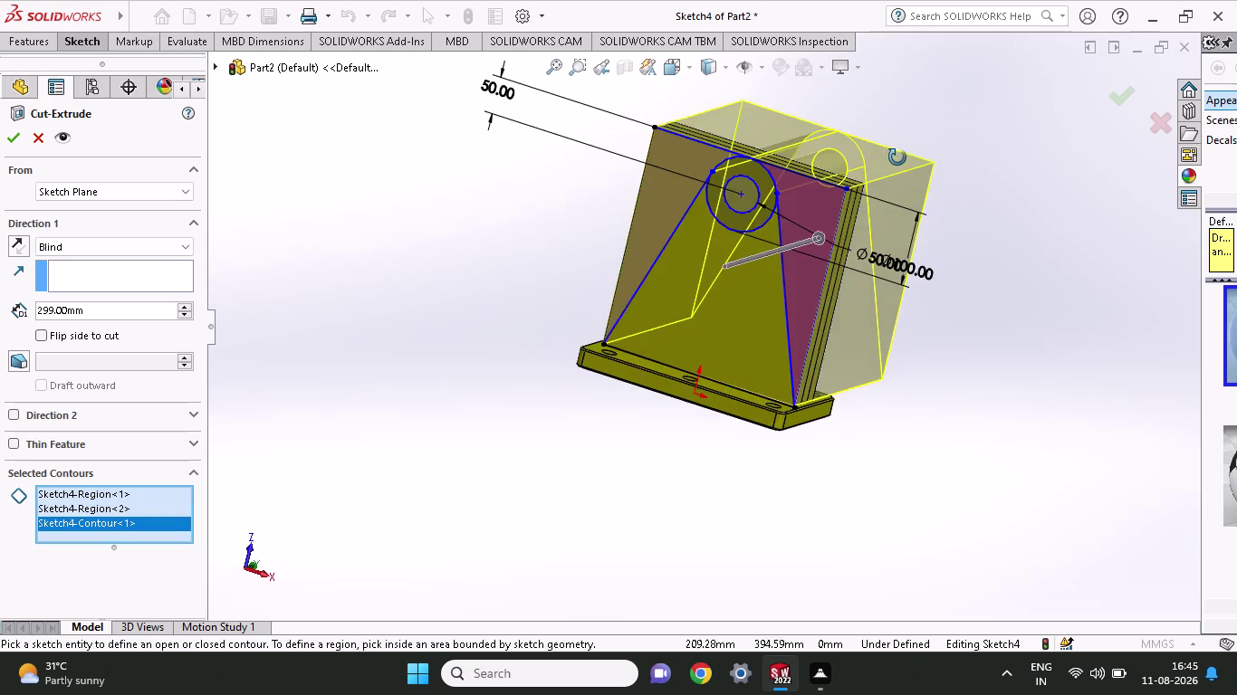
middle_drag(904, 154, 820, 154)
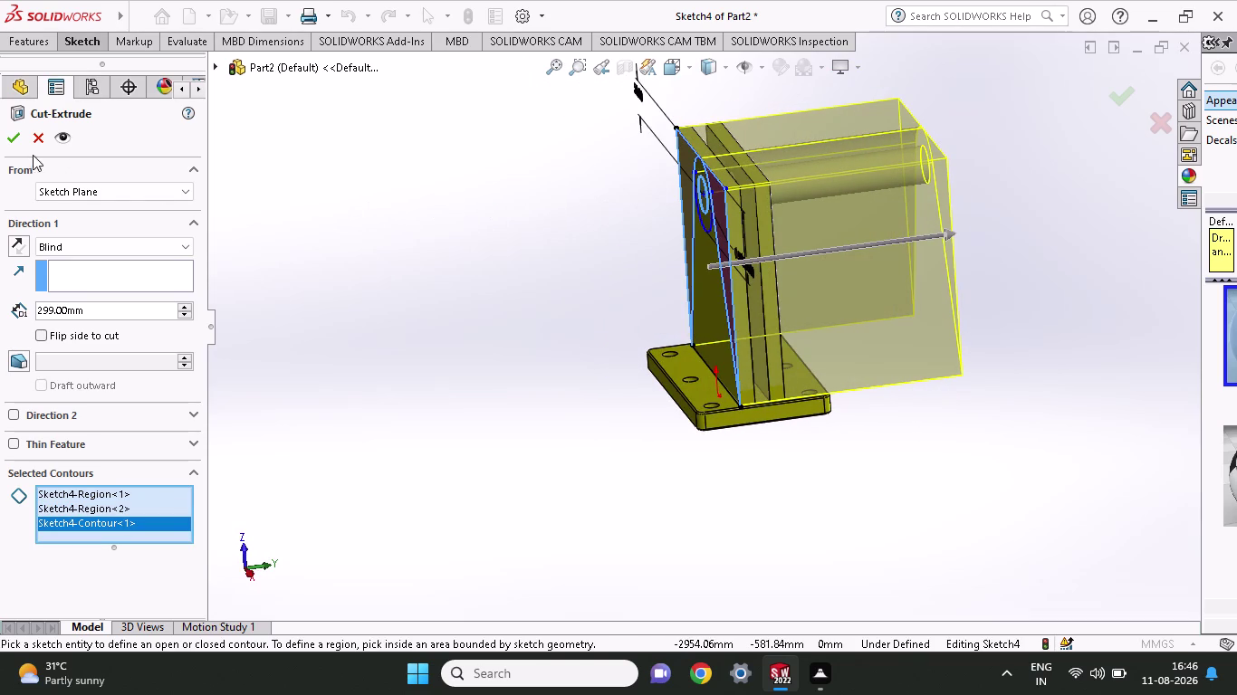
click(10, 141)
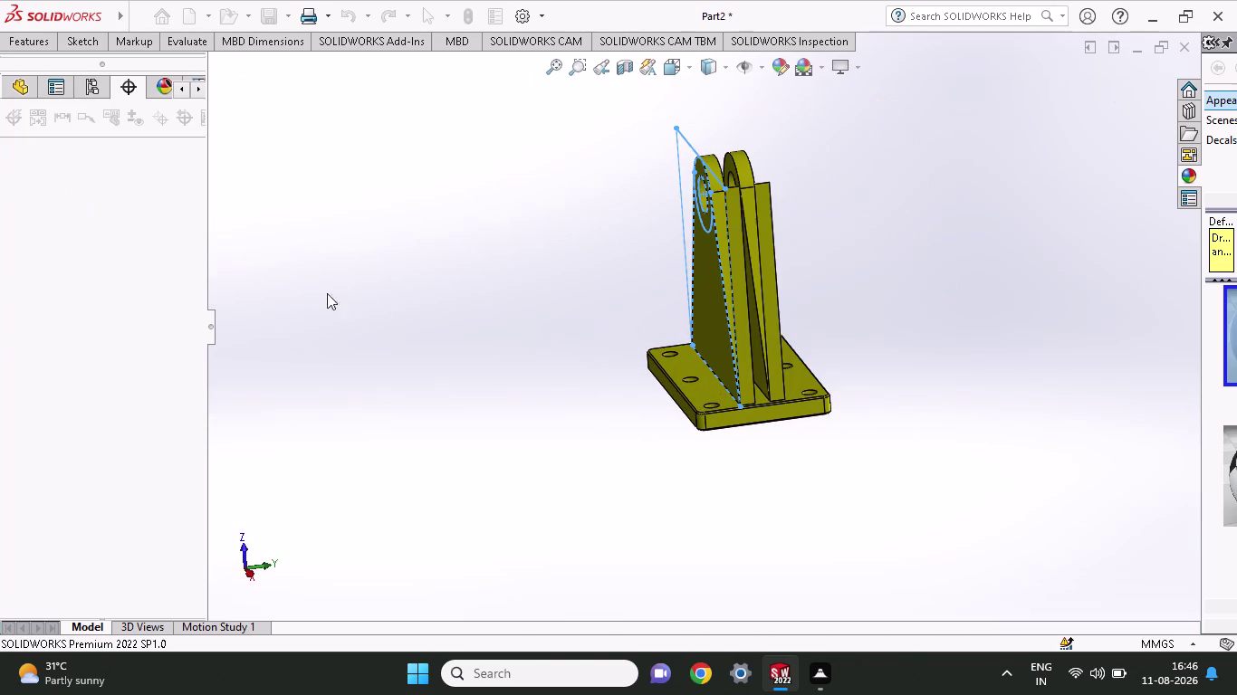
Orbit to inspect the trimmed gusset, then select the leftover thin body edge.
middle_drag(394, 307, 526, 417)
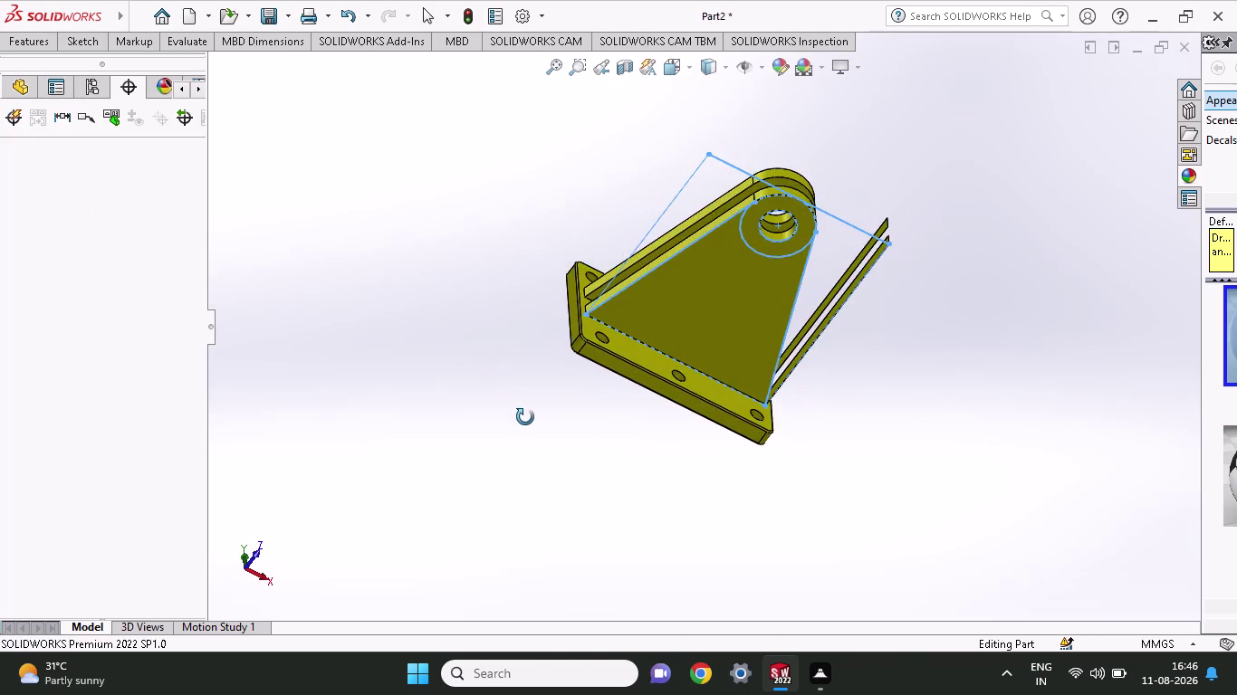
middle_drag(525, 417, 572, 439)
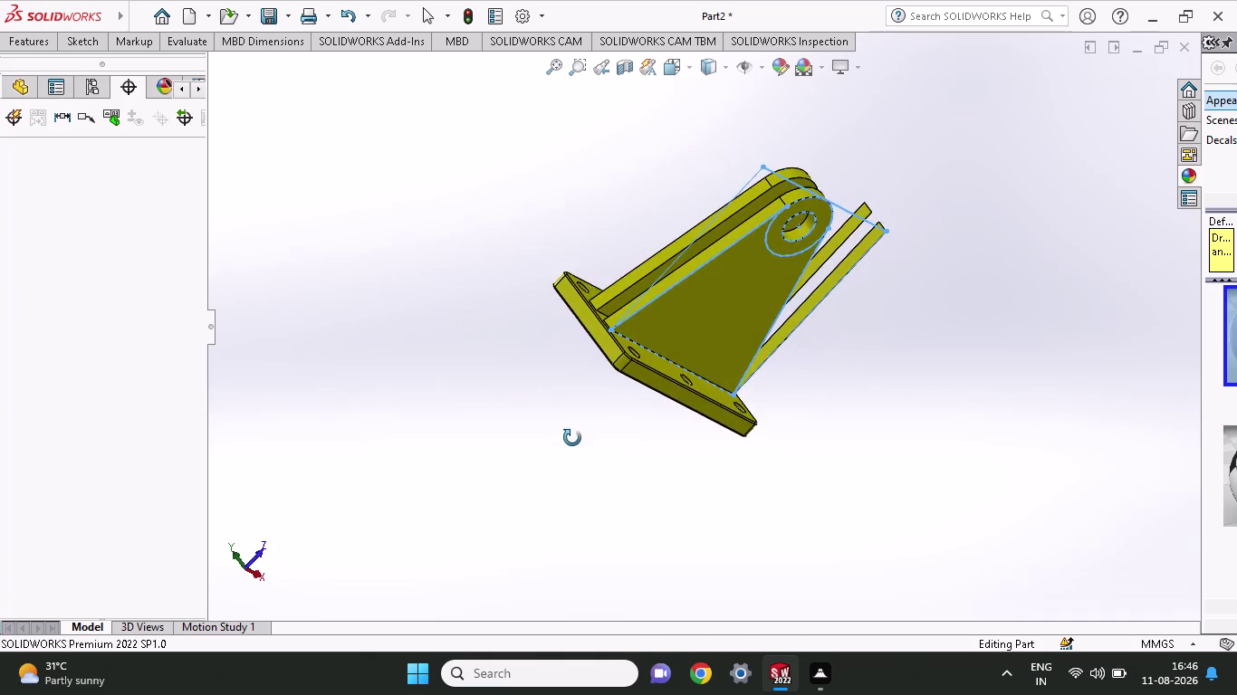
middle_drag(573, 439, 495, 539)
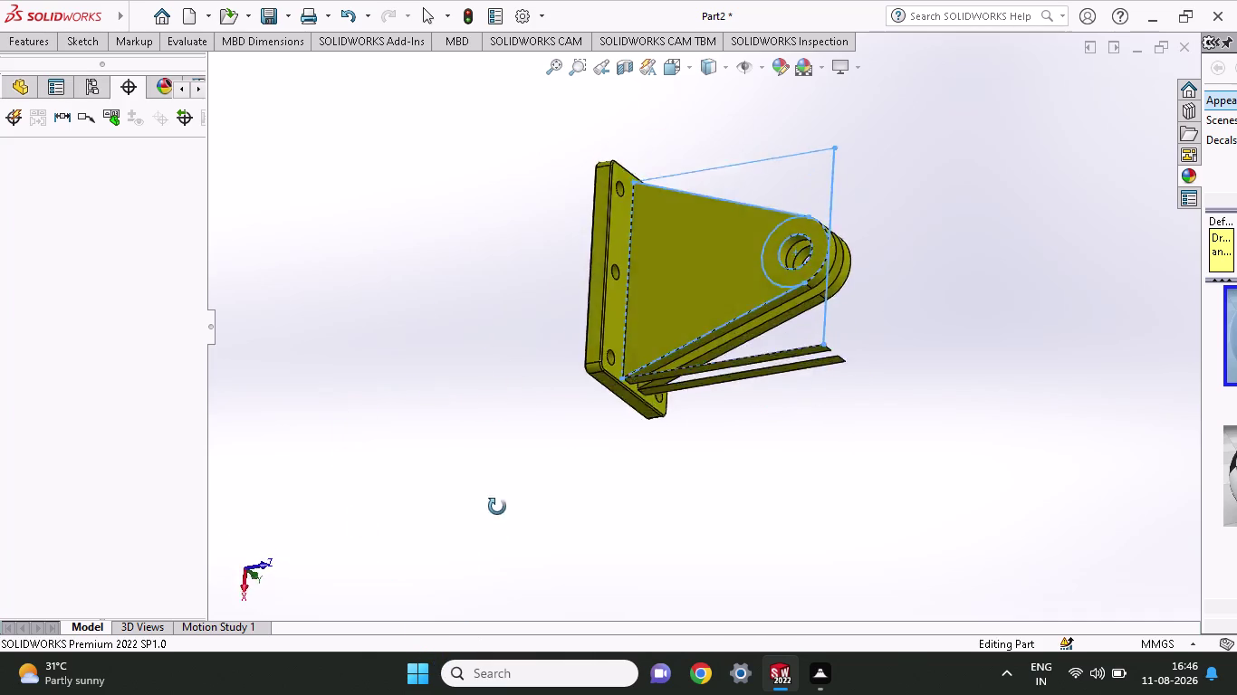
middle_drag(495, 539, 589, 536)
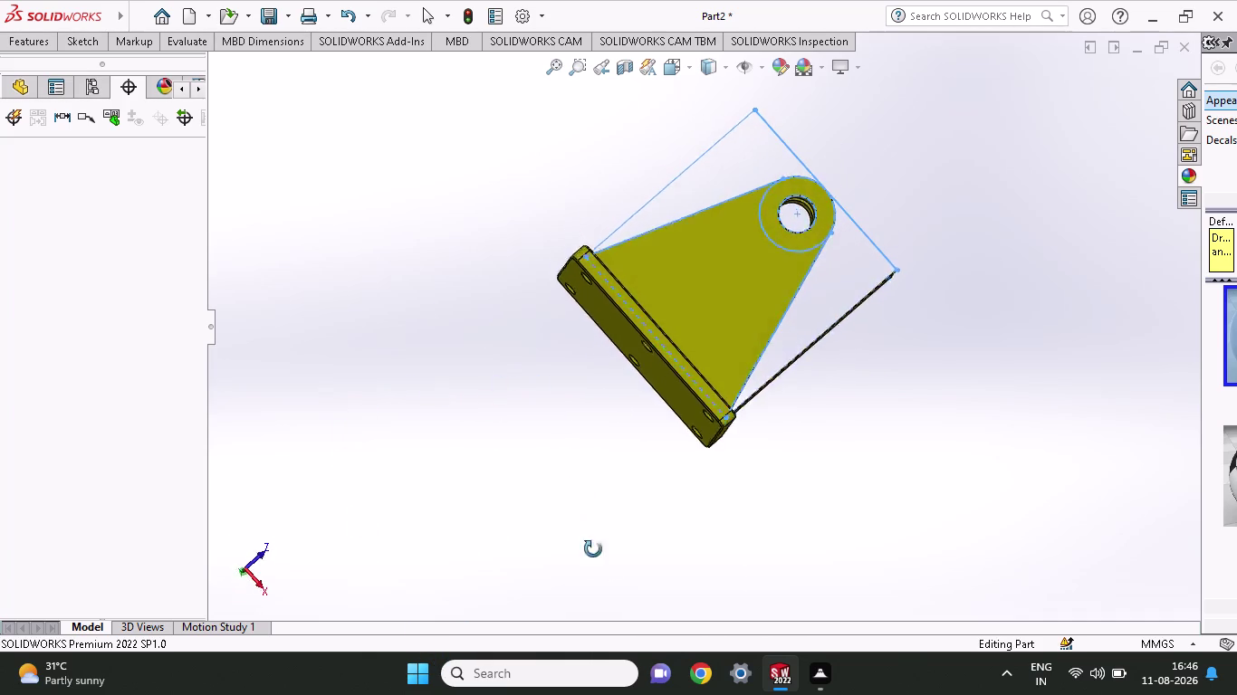
middle_drag(589, 536, 619, 596)
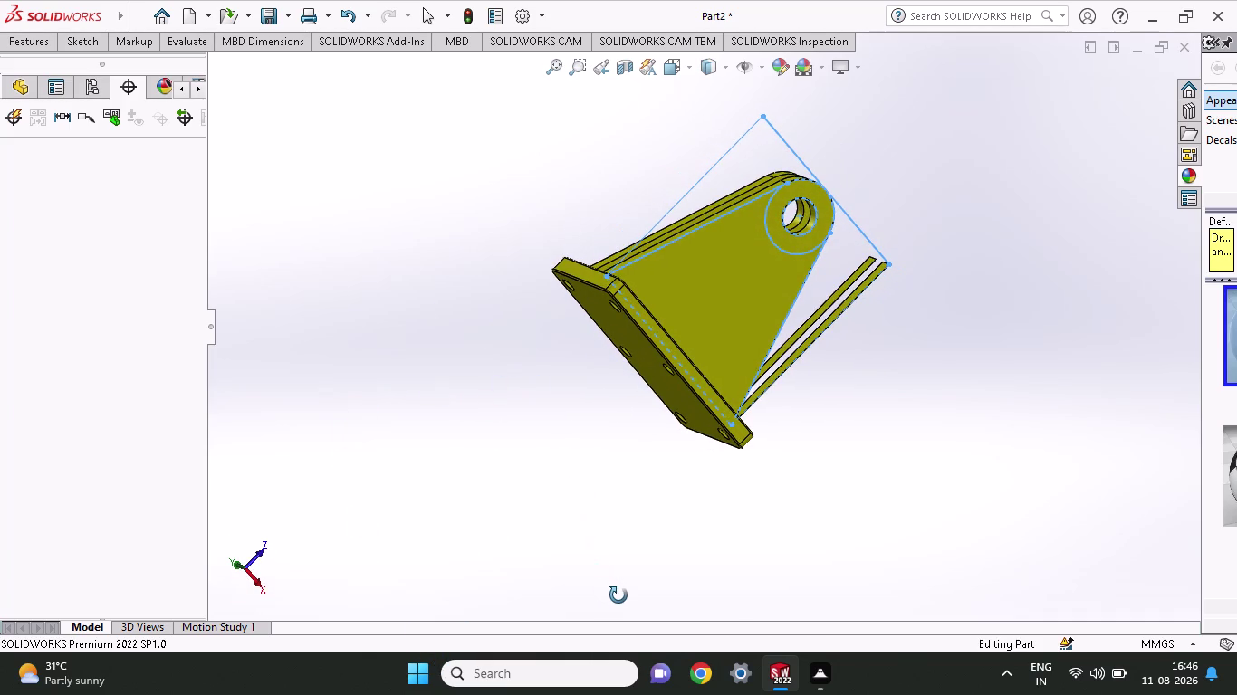
middle_drag(618, 596, 574, 565)
click(815, 346)
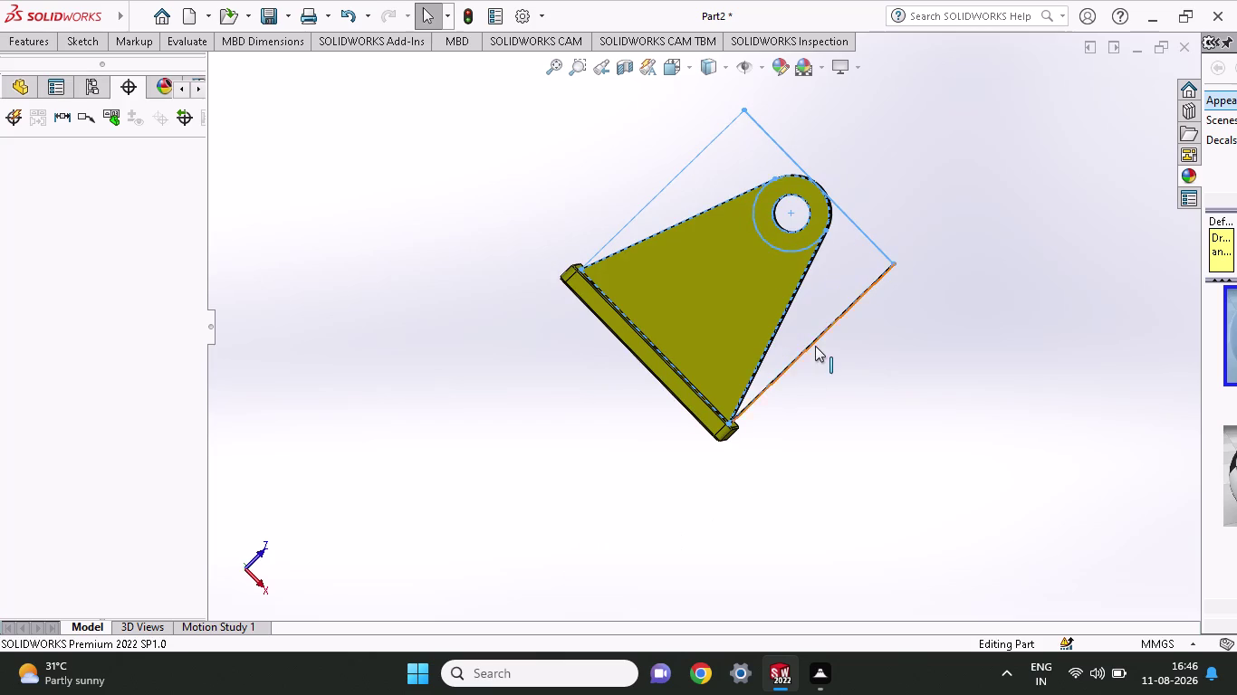
Check the leftover thin body's options and zoom to fit all items.
scroll(down, 3)
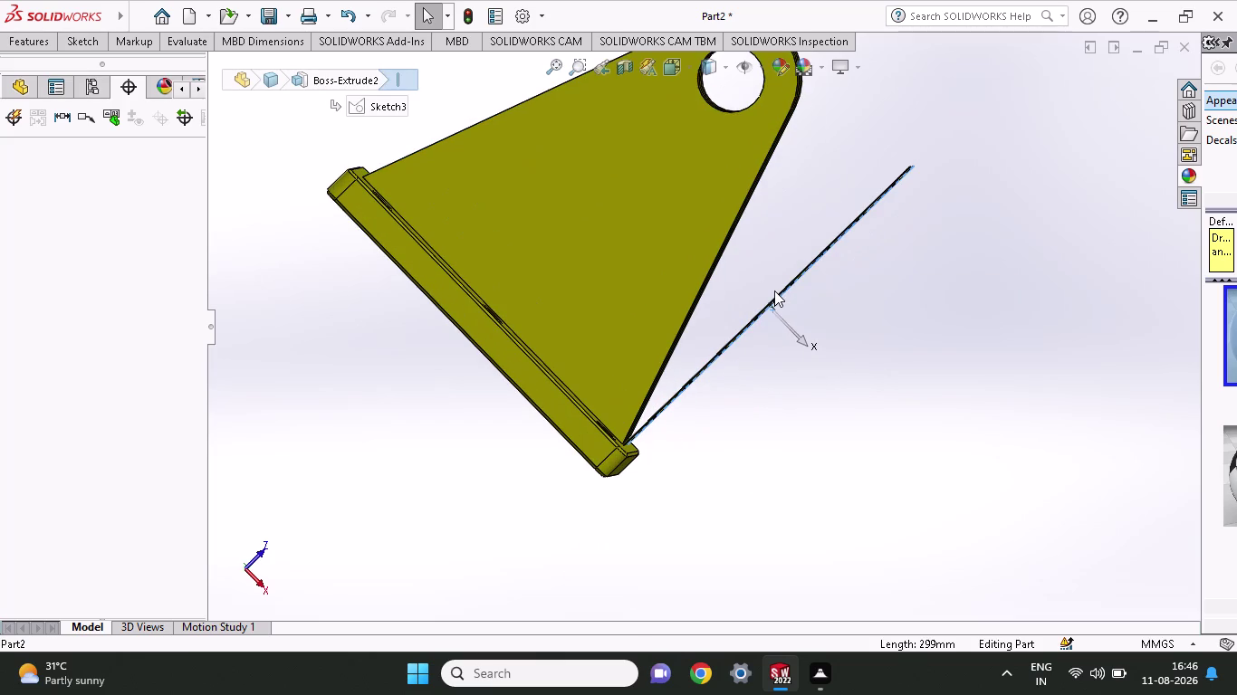
right_click(774, 290)
click(939, 192)
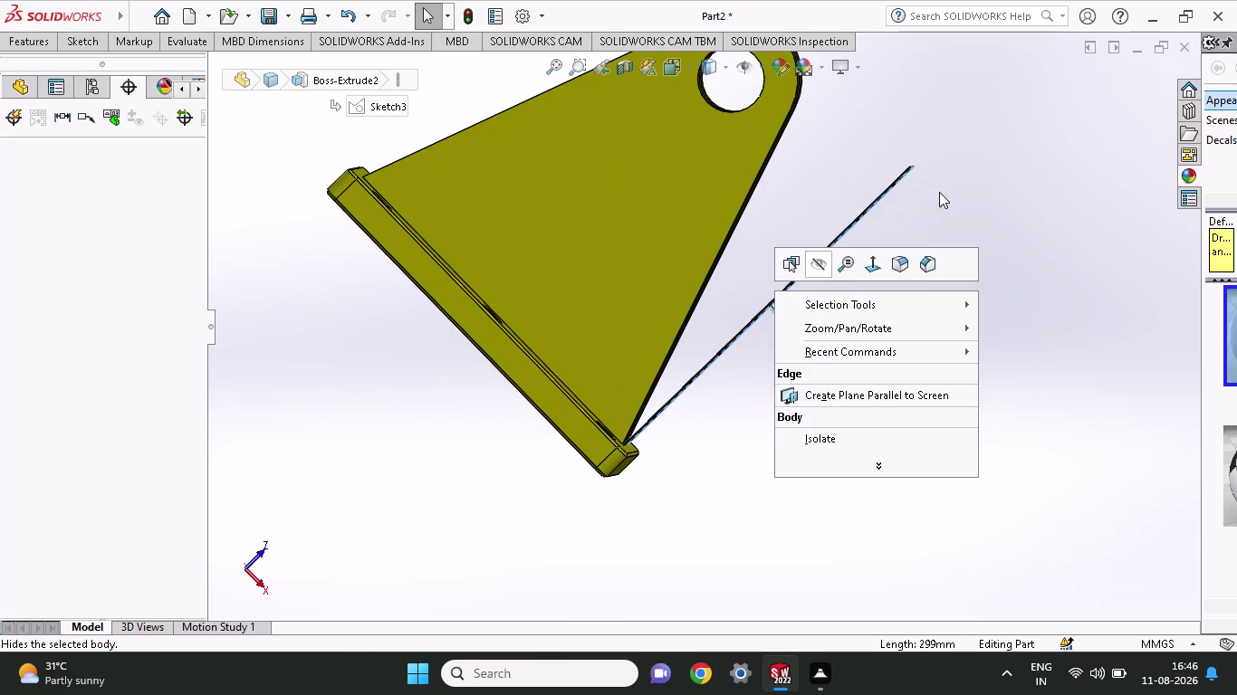
right_click(939, 192)
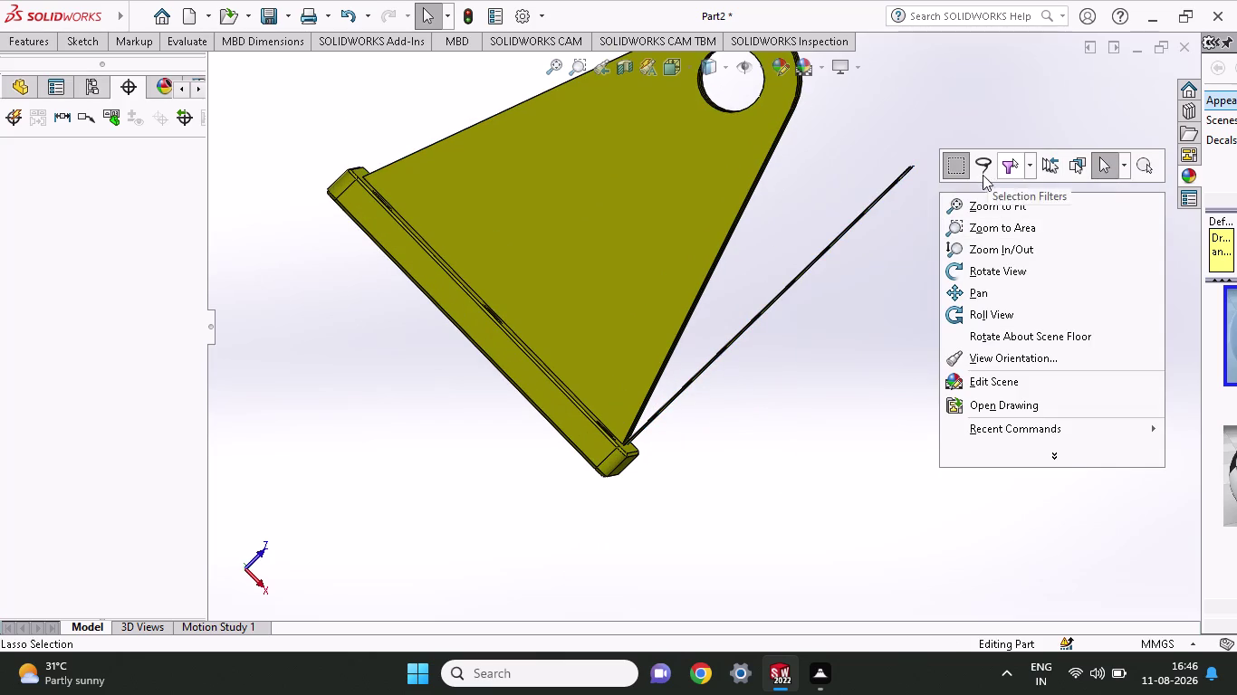
right_click(889, 76)
click(798, 388)
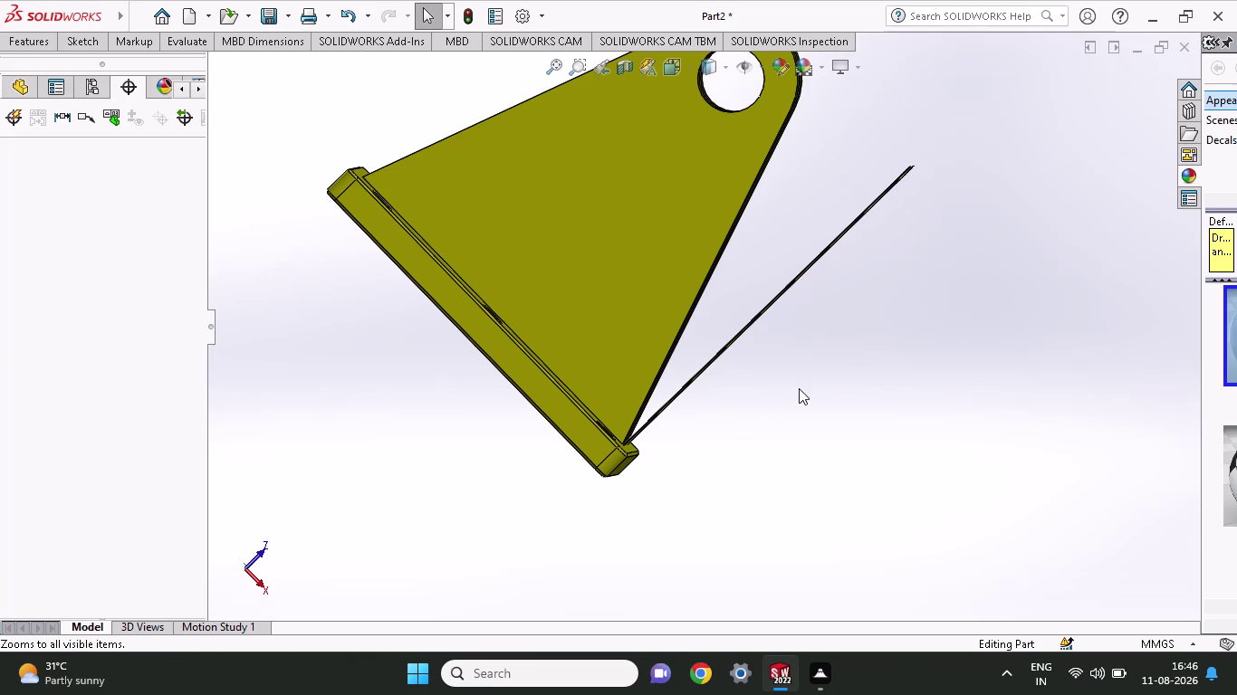
Start a new sketch referencing the leftover thin edge and choose Corner Rectangle.
click(83, 38)
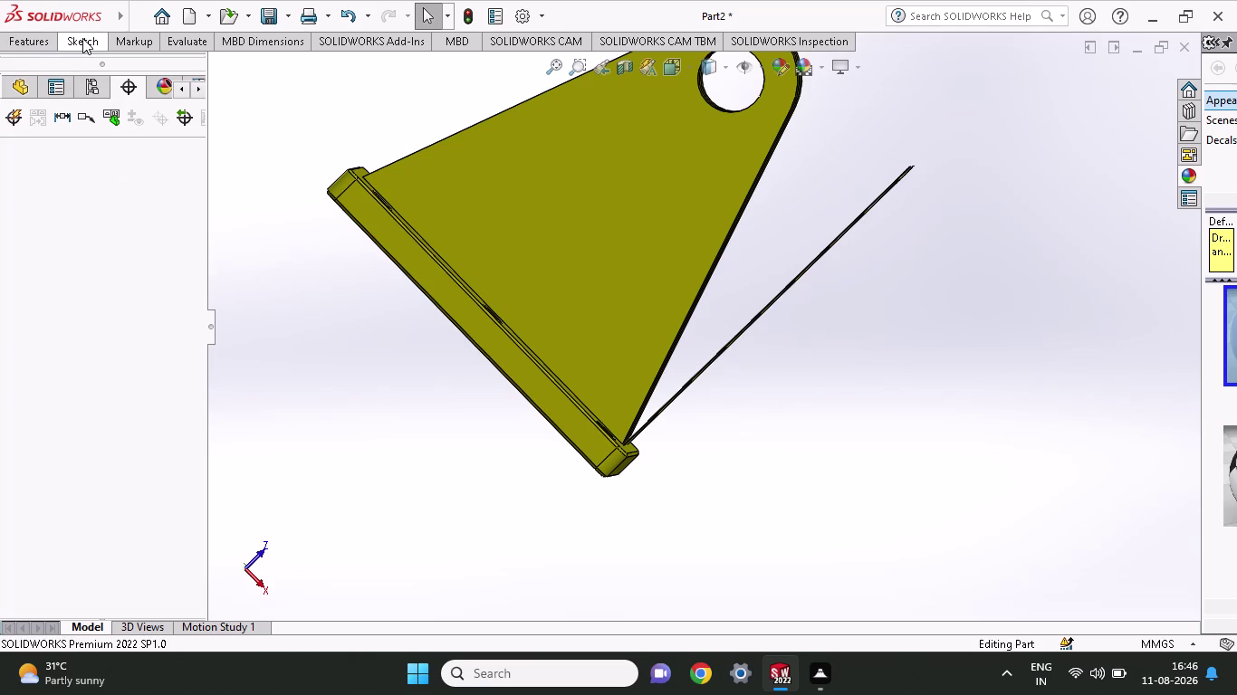
click(119, 94)
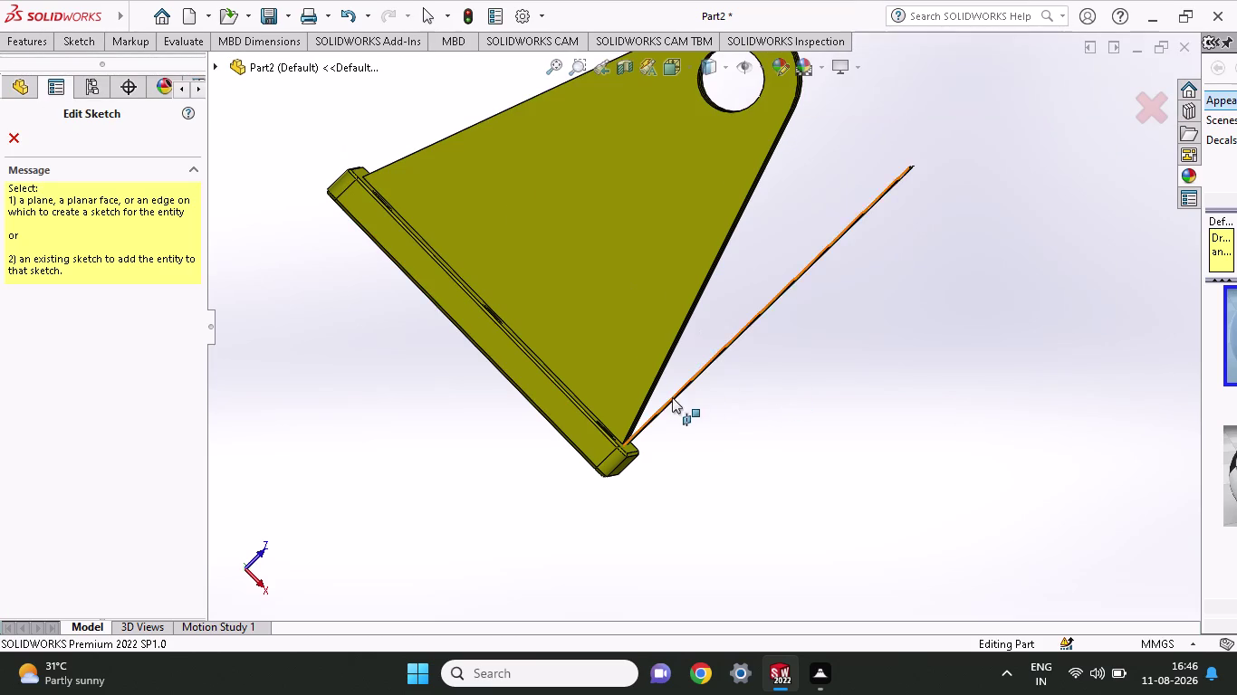
click(629, 442)
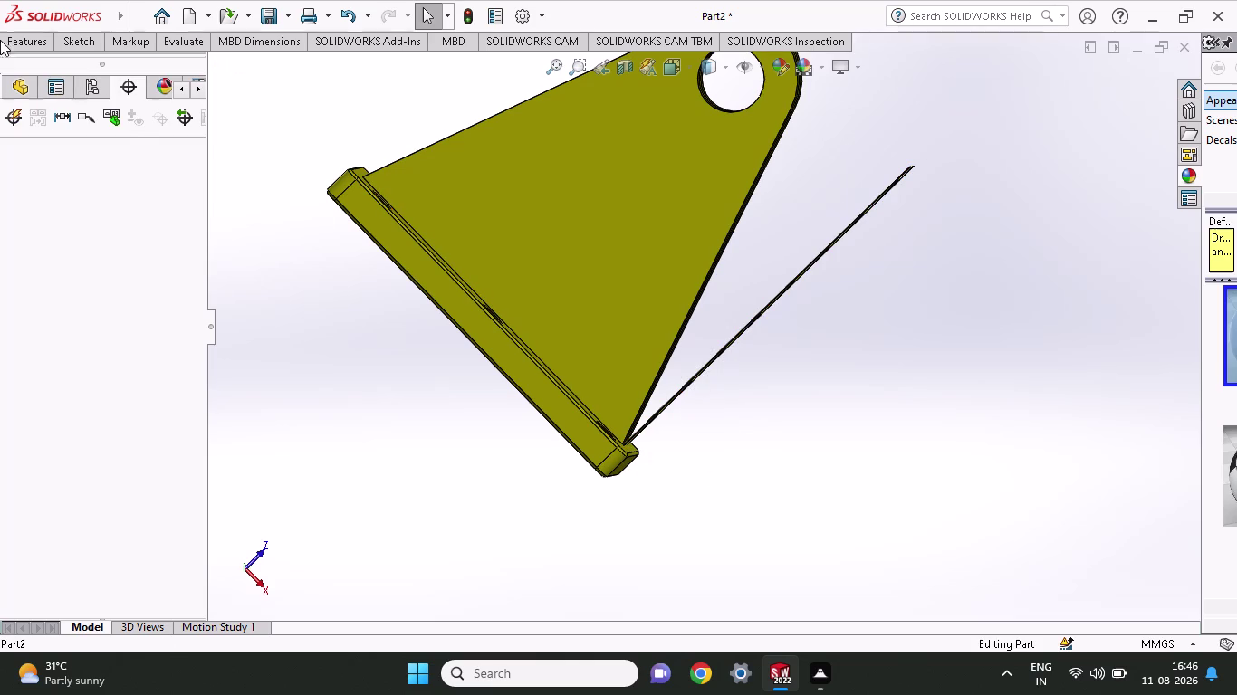
click(72, 40)
click(113, 91)
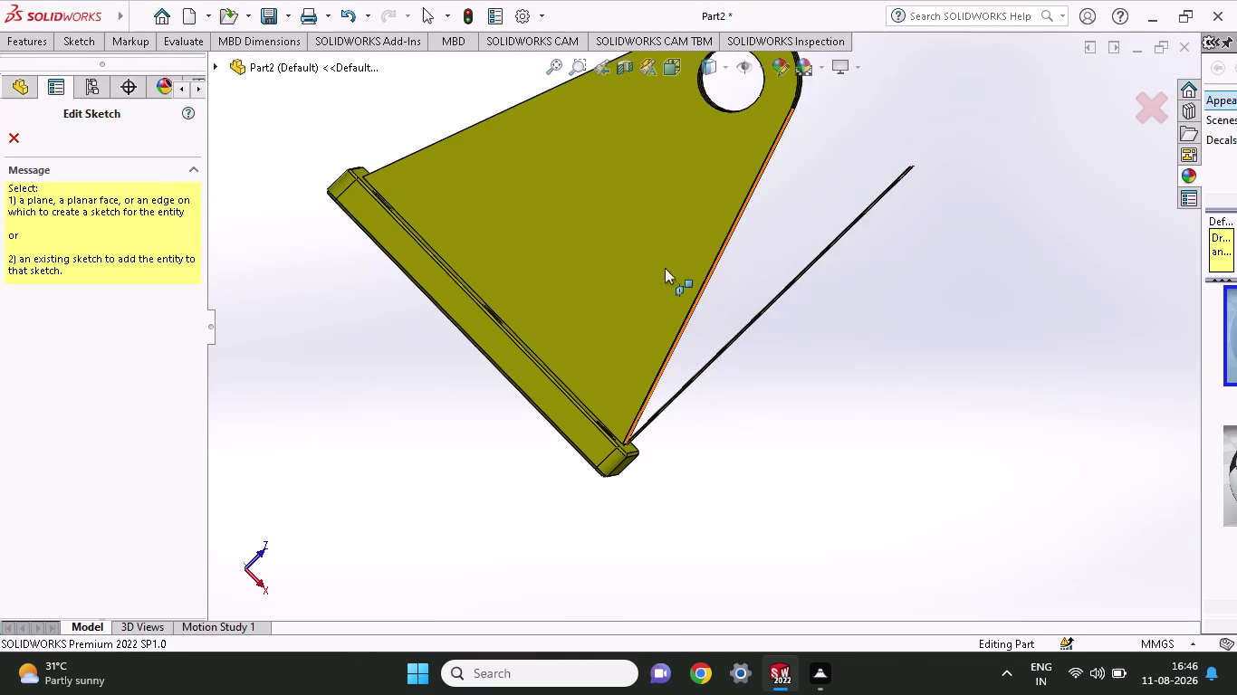
Sketch on the gusset plate face, cancelling a first rectangle attempt and restarting.
click(645, 247)
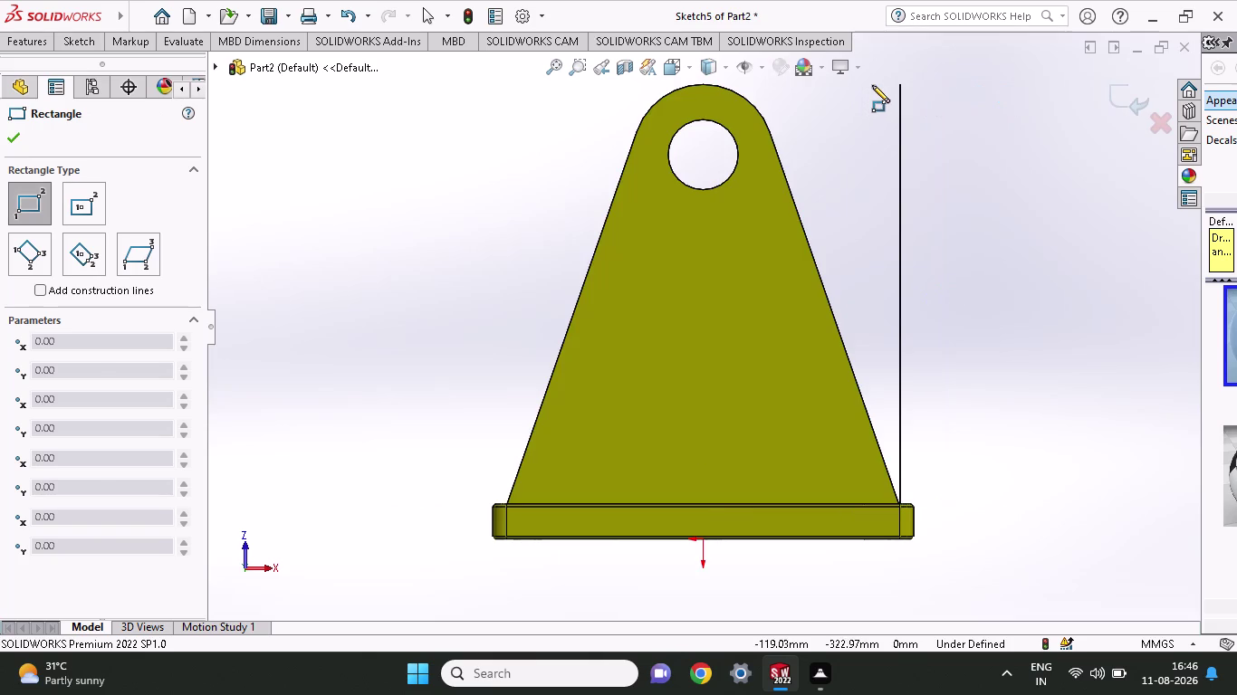
click(872, 85)
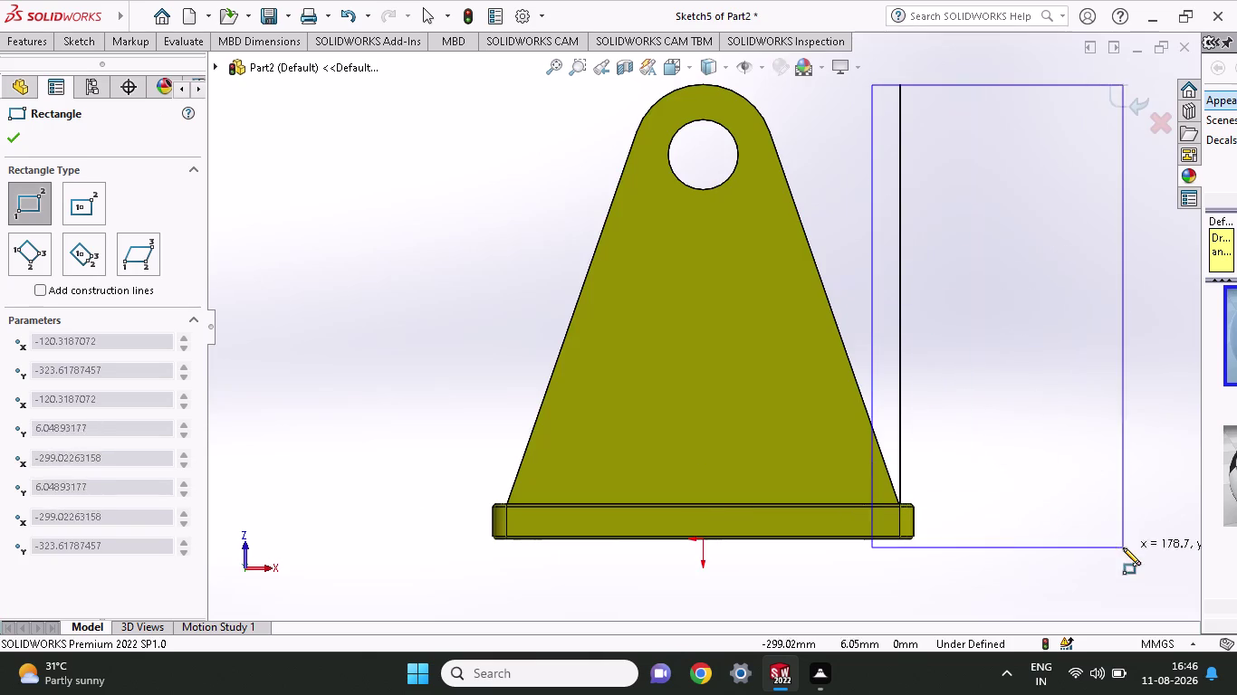
right_click(1050, 315)
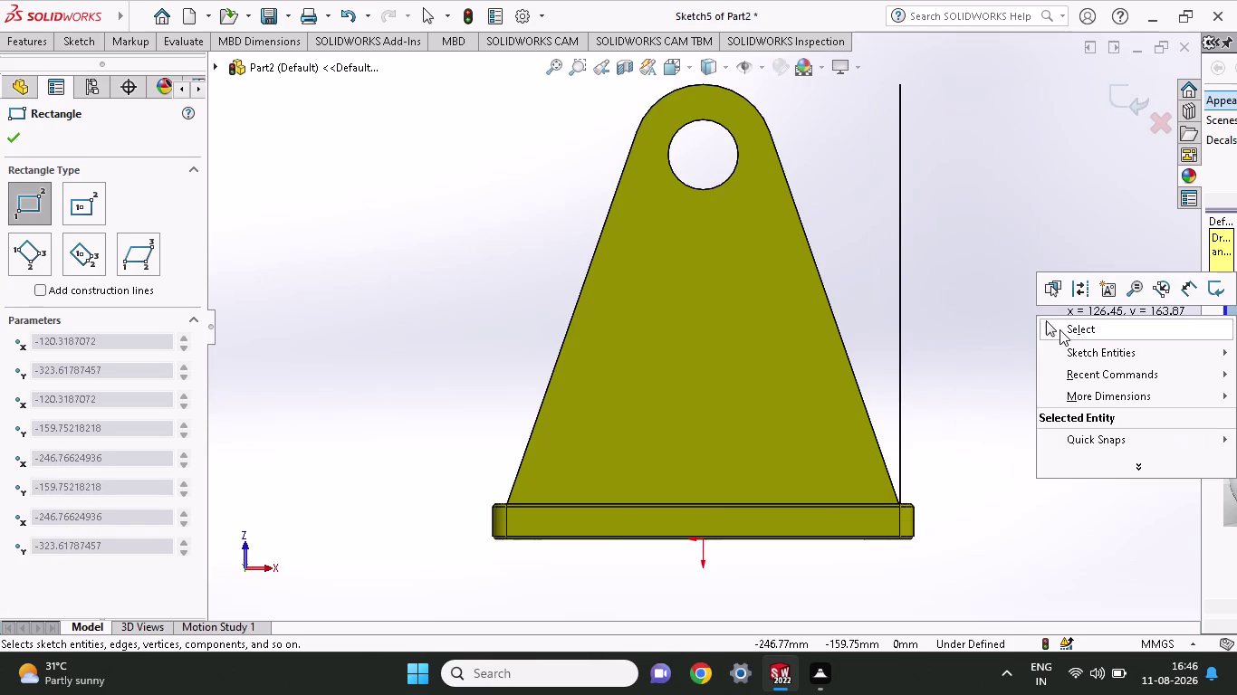
click(1060, 329)
click(93, 38)
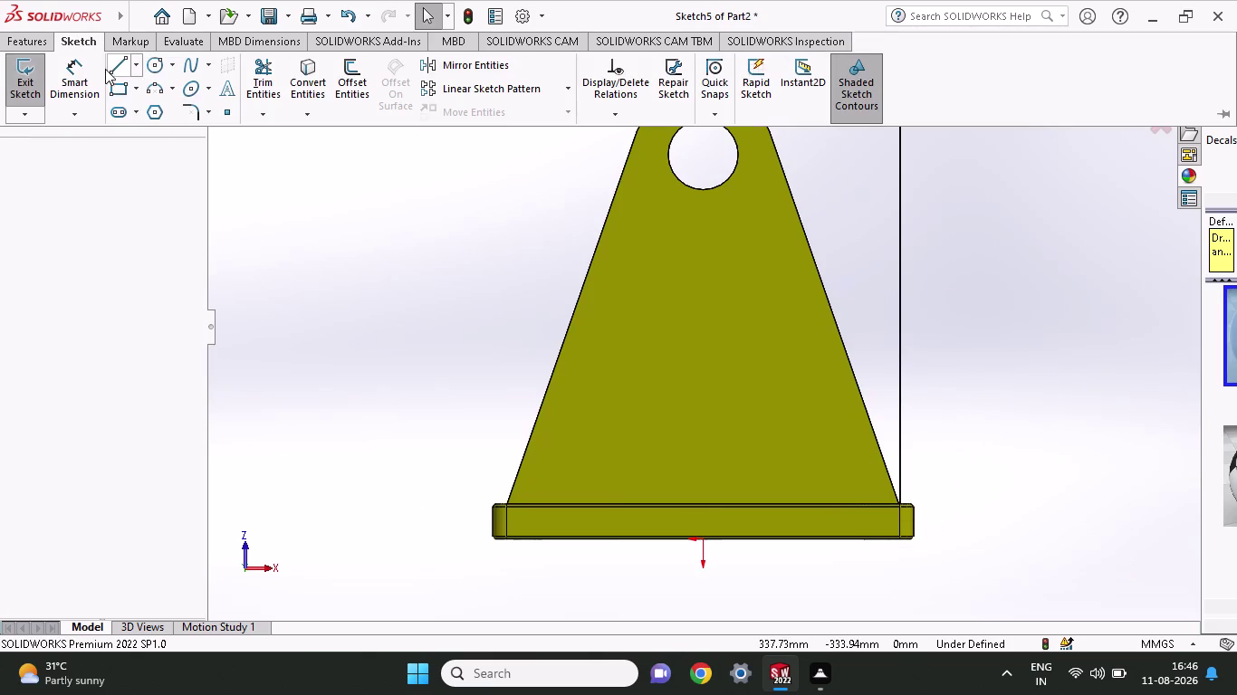
click(116, 90)
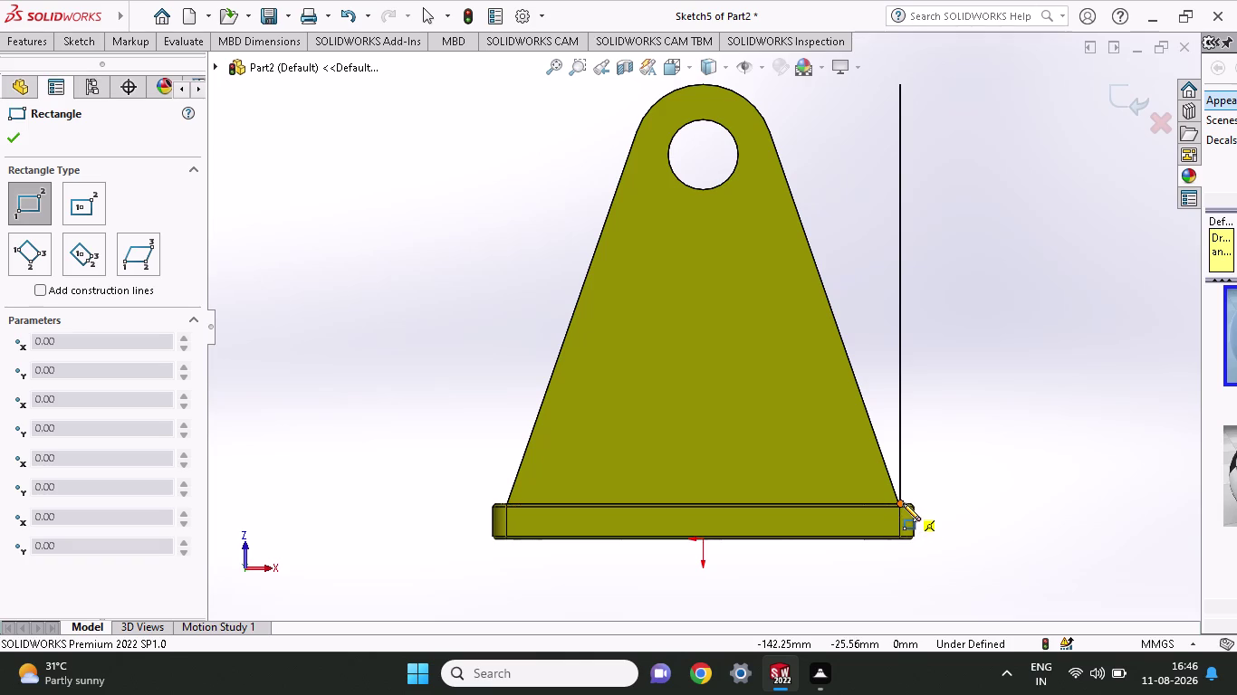
Draw a tall narrow rectangle up from the base plate corner beside the gusset.
scroll(down, 3)
scroll(down, 3)
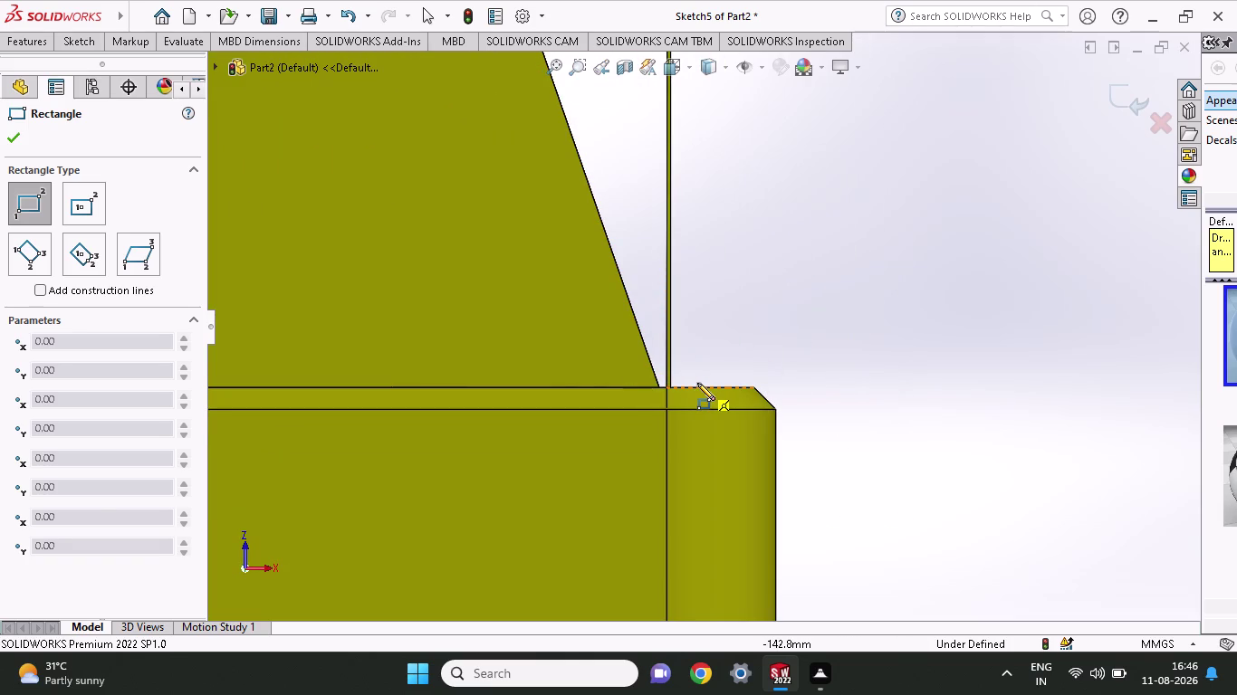
click(697, 383)
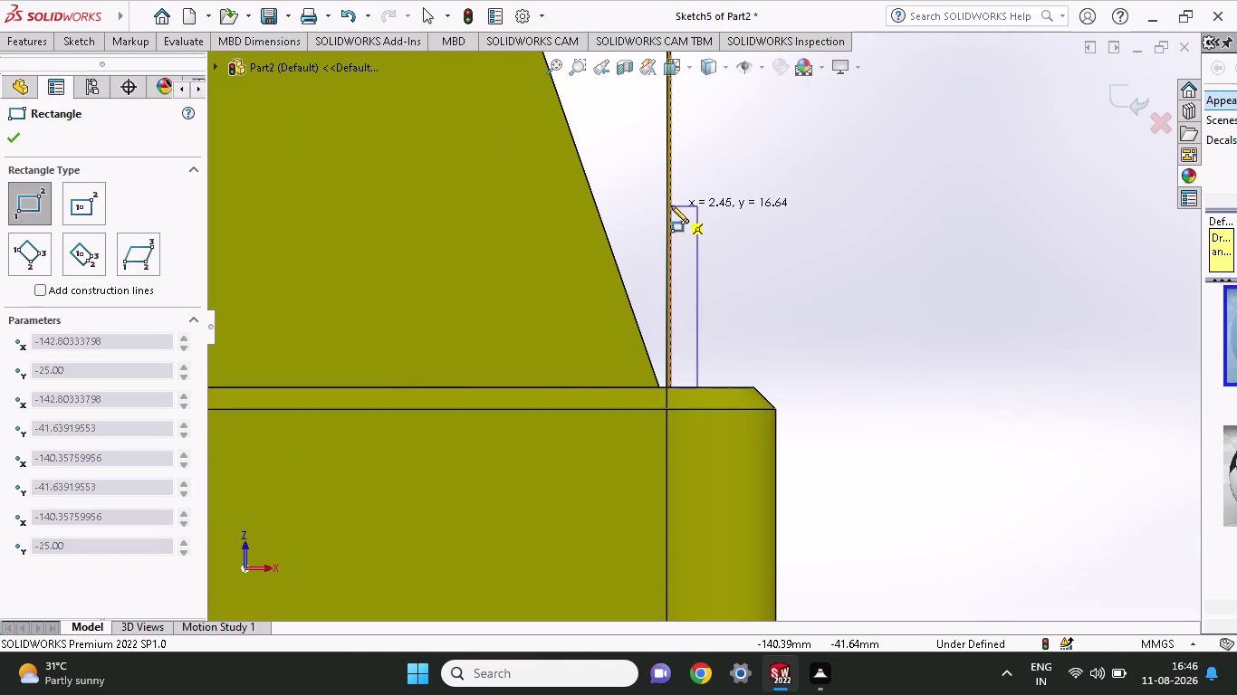
scroll(up, 3)
scroll(up, 3)
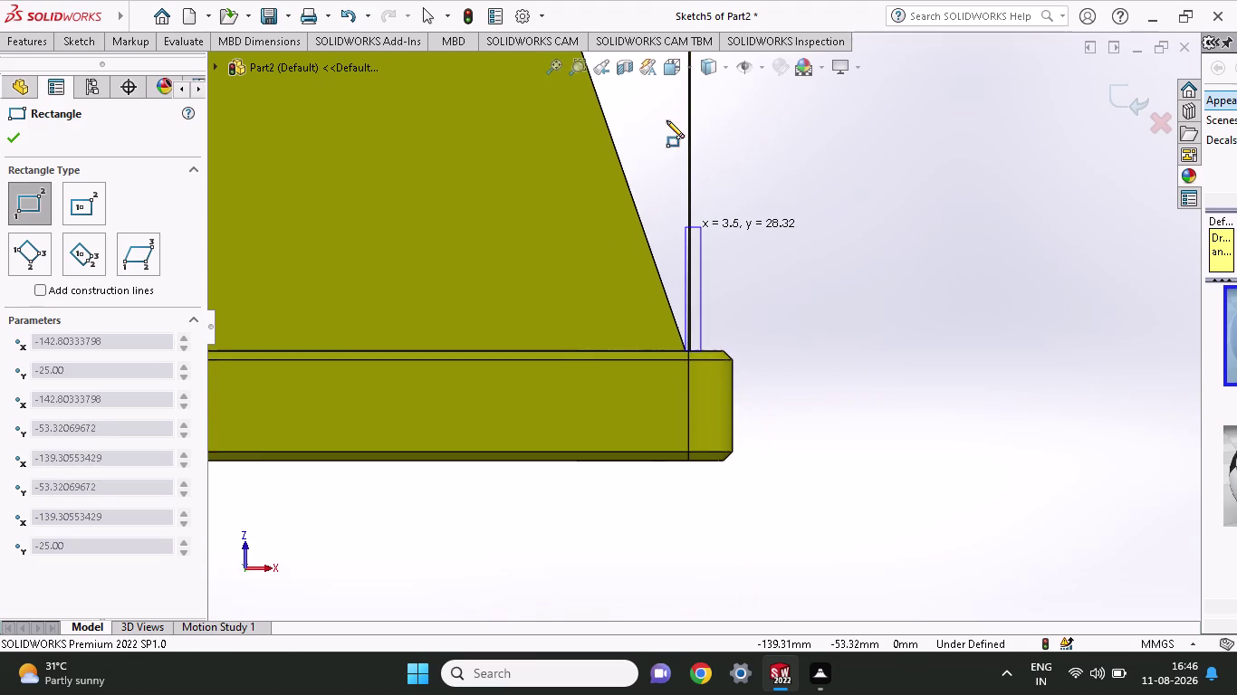
scroll(up, 3)
scroll(up, 3)
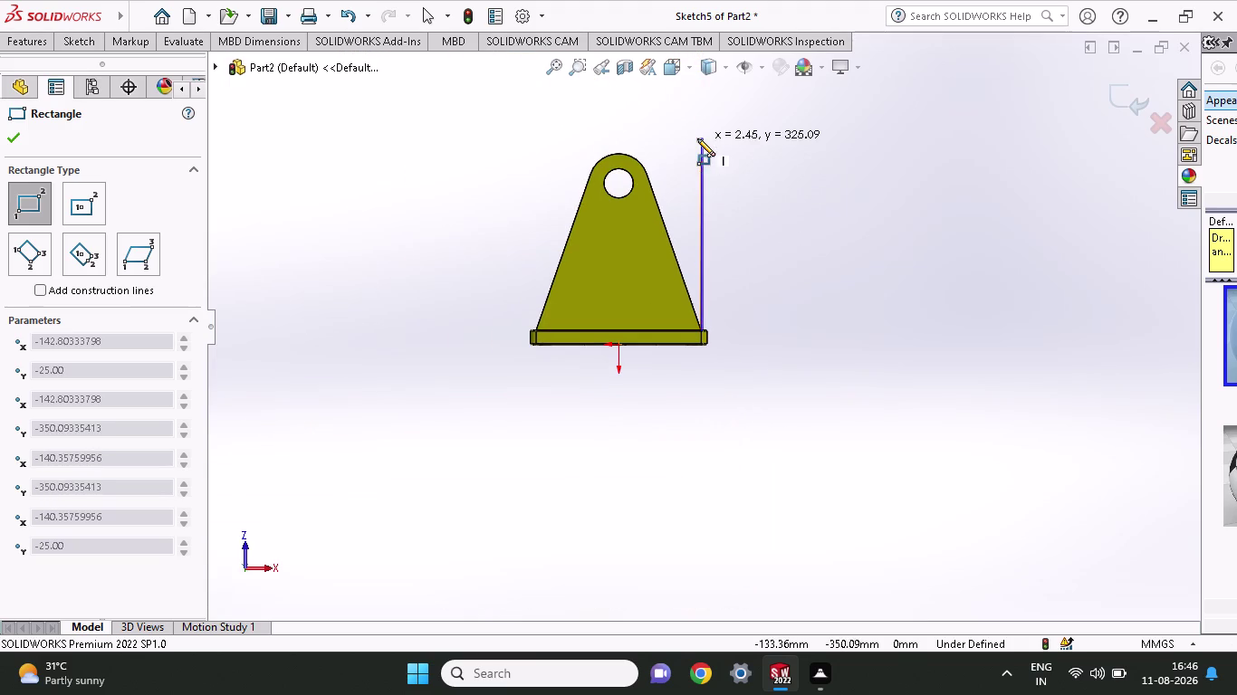
click(701, 128)
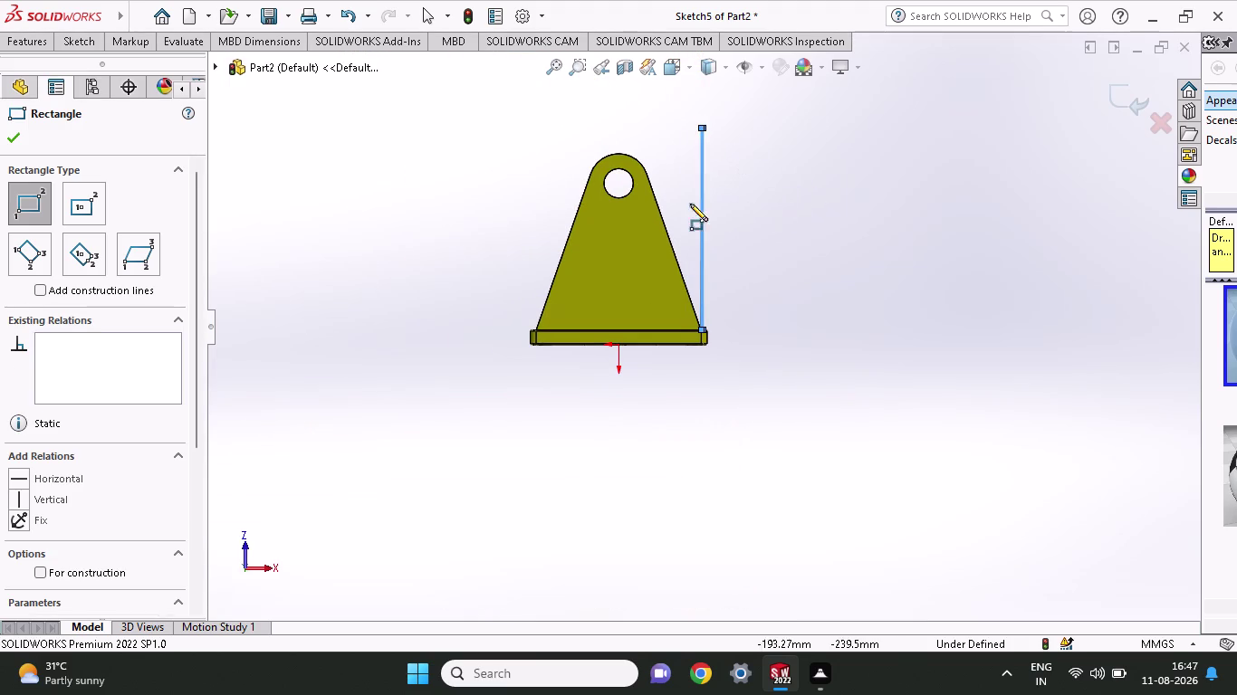
click(10, 38)
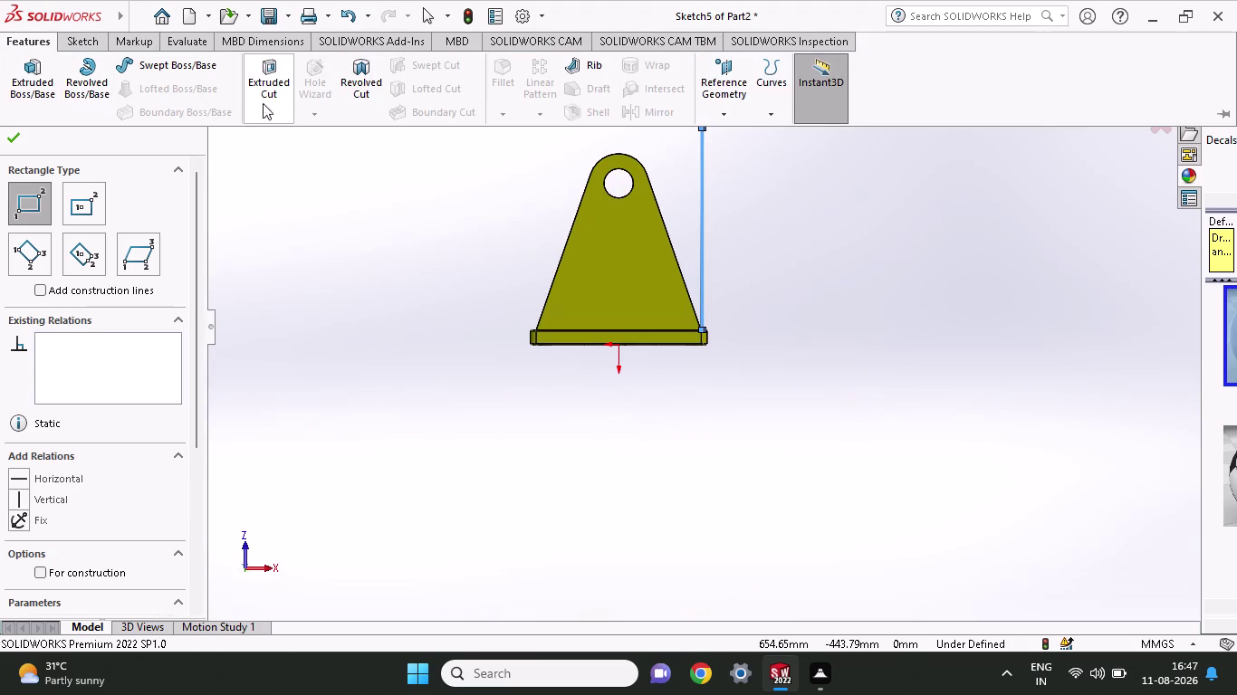
Start an Extruded Cut from the rectangle sketch and preview its direction.
click(281, 90)
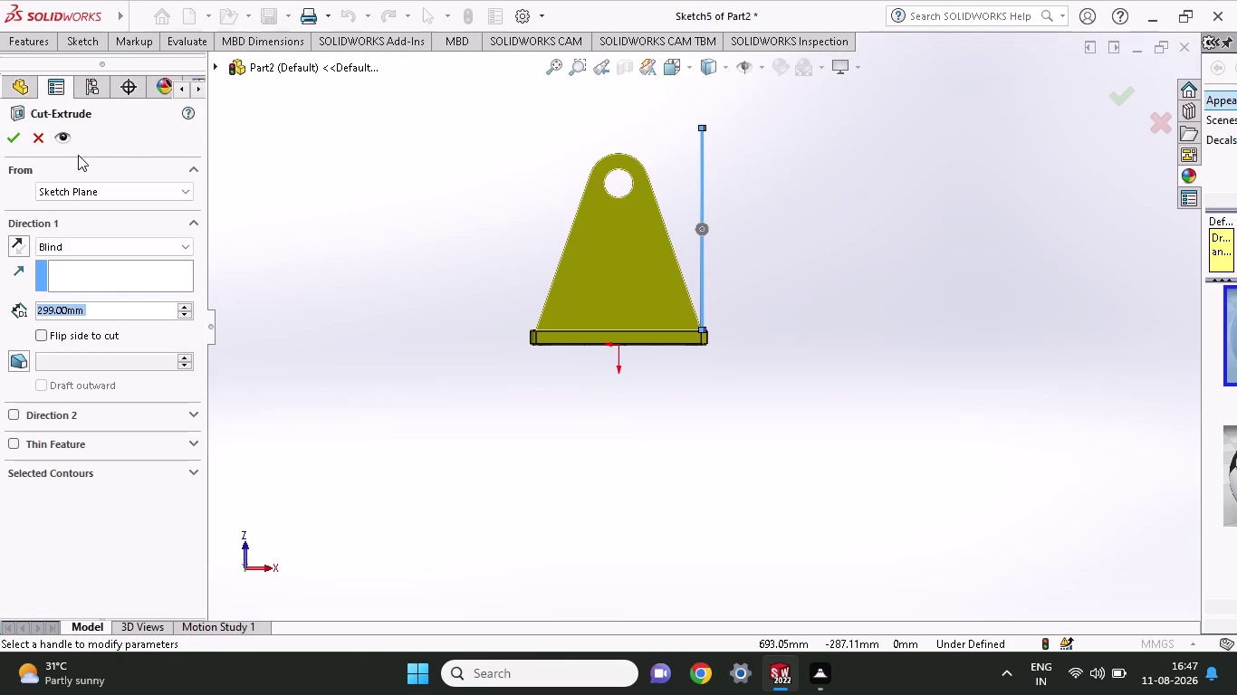
click(13, 142)
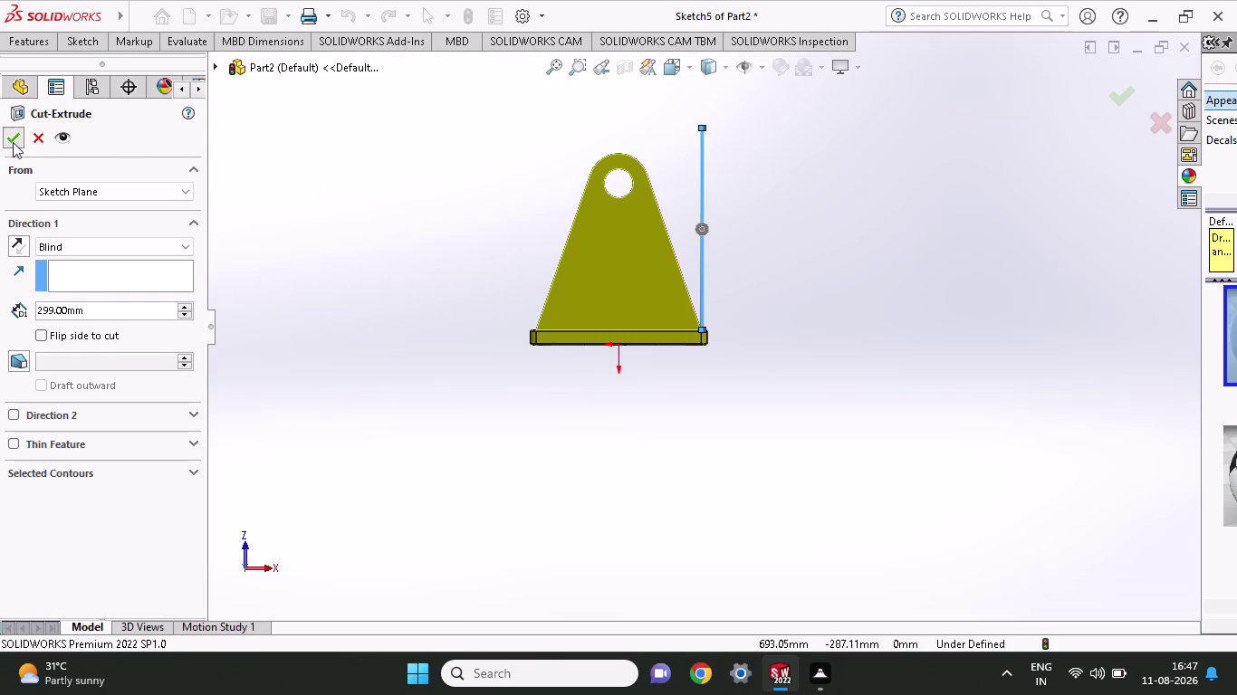
click(13, 135)
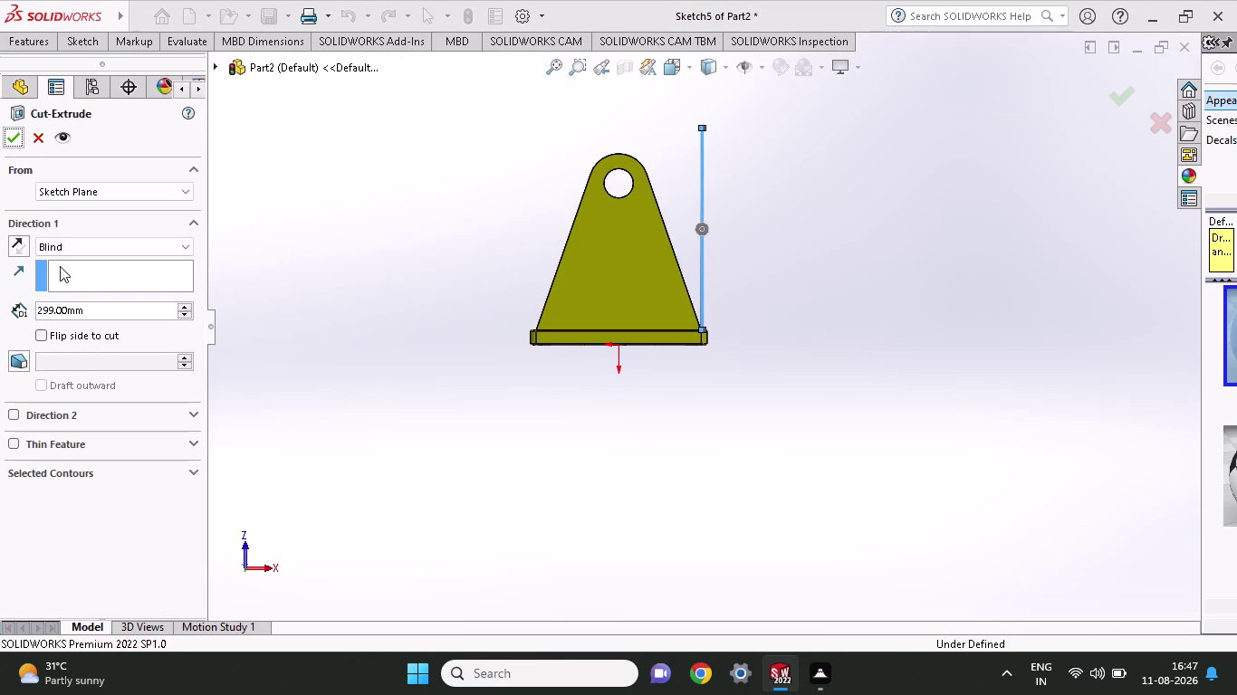
middle_drag(423, 226, 307, 333)
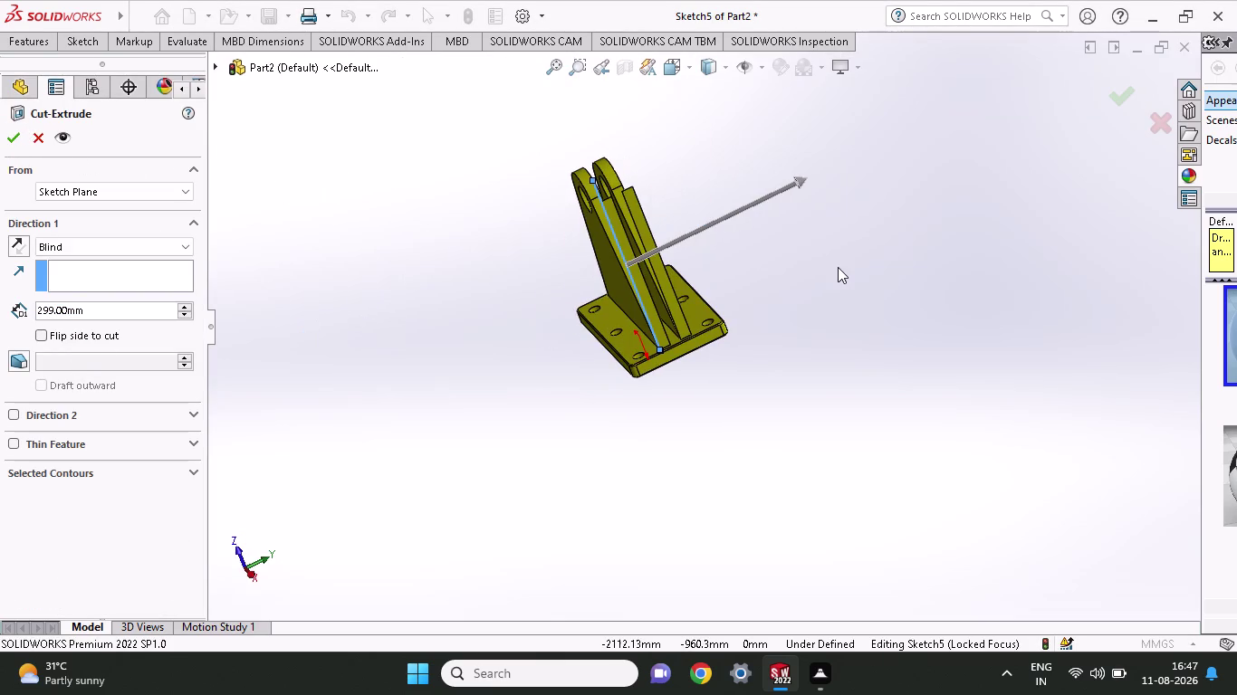
Cancel the cut and undo back toward the untrimmed plate.
key(ctrl+z)
key(Escape)
key(ctrl+z)
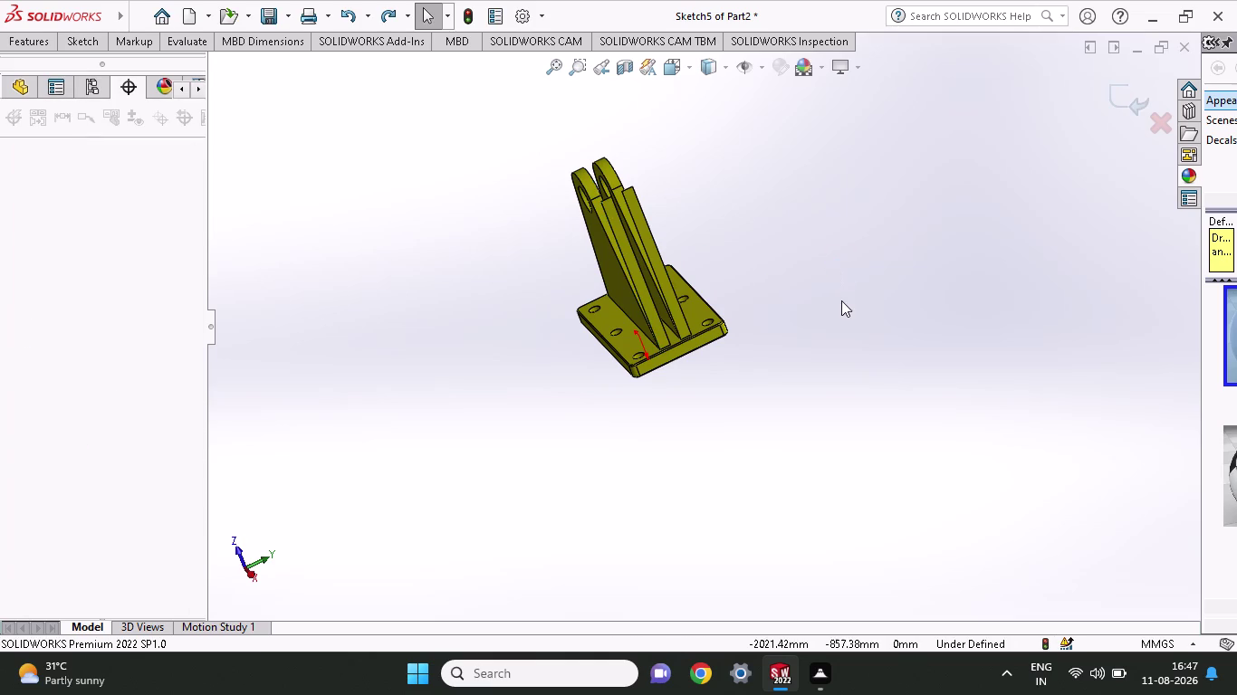
key(ctrl+z)
Undo one more step and return to sketching in Sketch4.
key(ctrl+z)
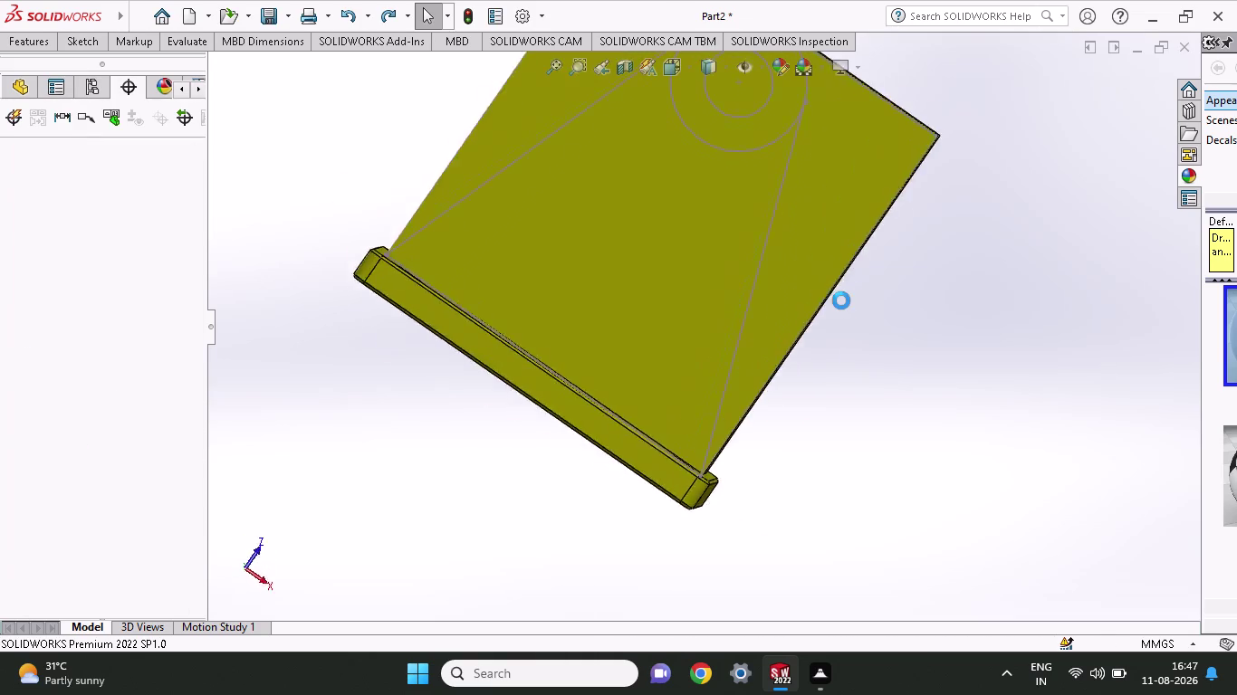
scroll(down, 3)
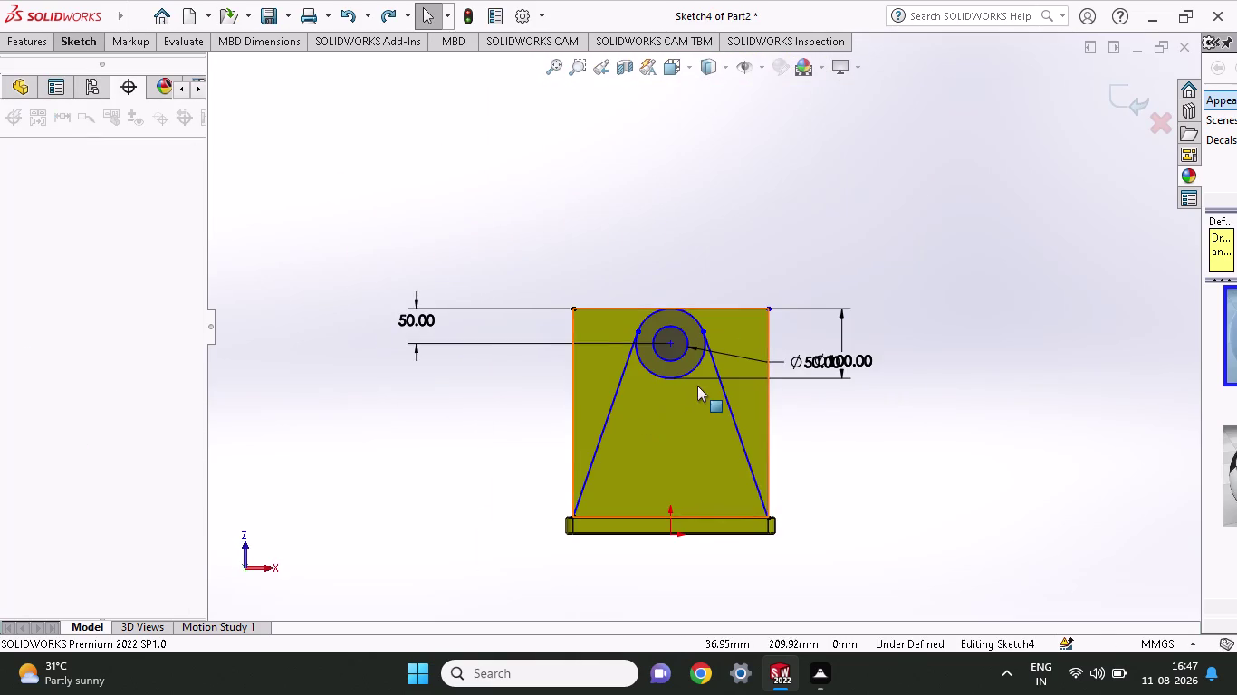
scroll(down, 3)
scroll(down, 3)
scroll(up, 3)
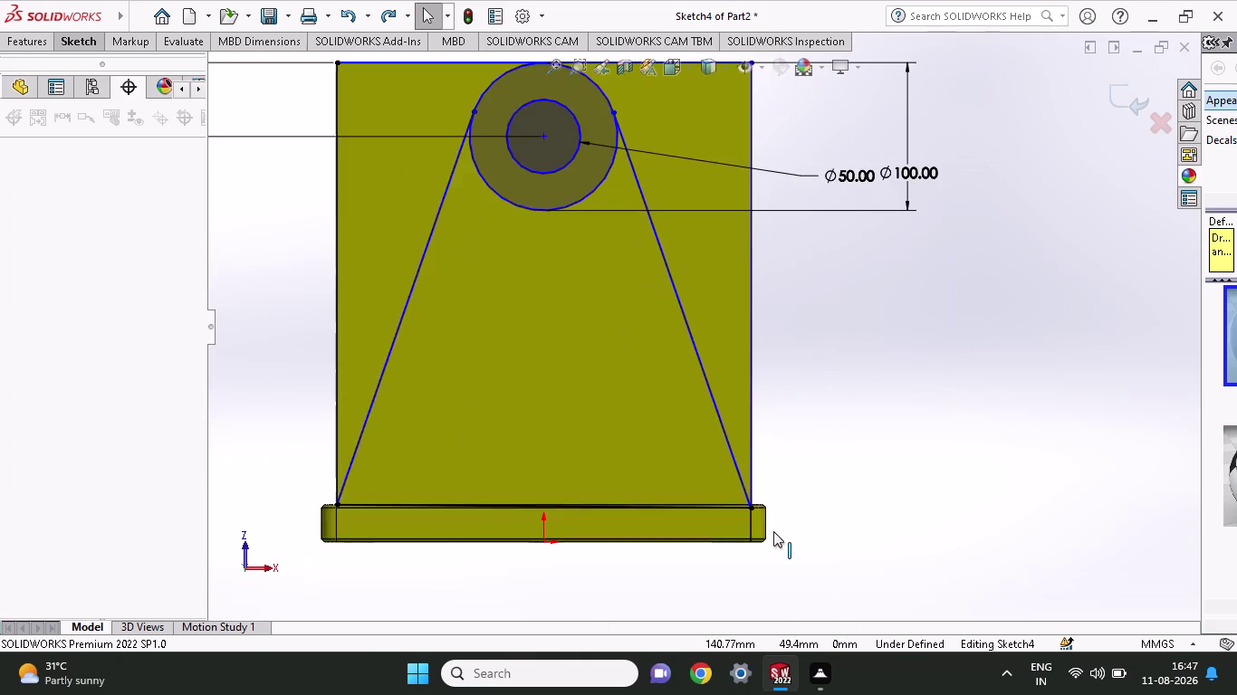
scroll(up, 3)
click(40, 38)
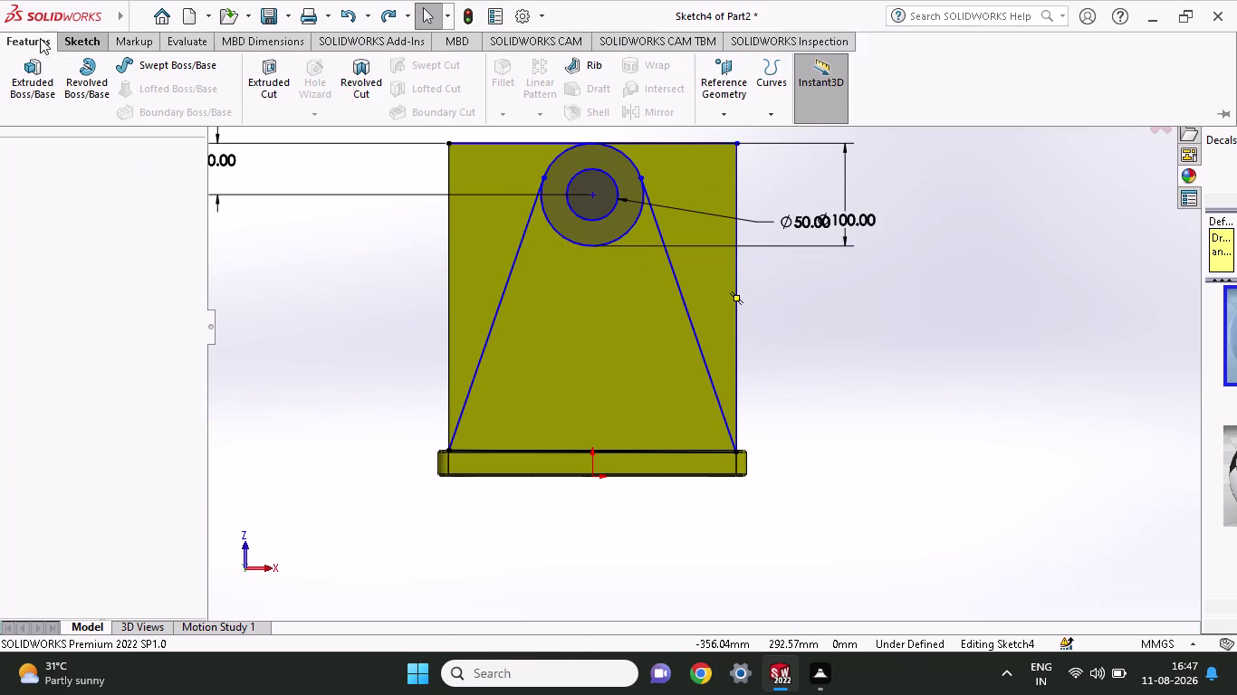
click(75, 47)
click(126, 87)
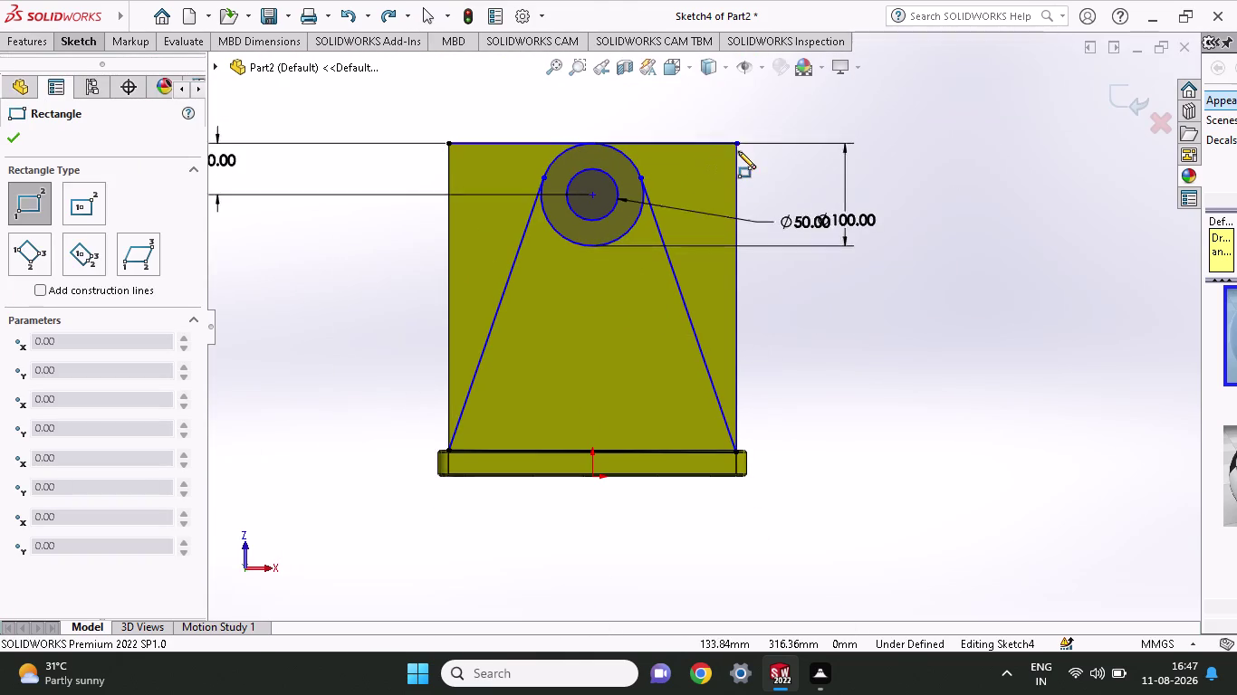
Draw a narrow strip rectangle at the plate's right edge and start an Extruded Cut.
click(737, 450)
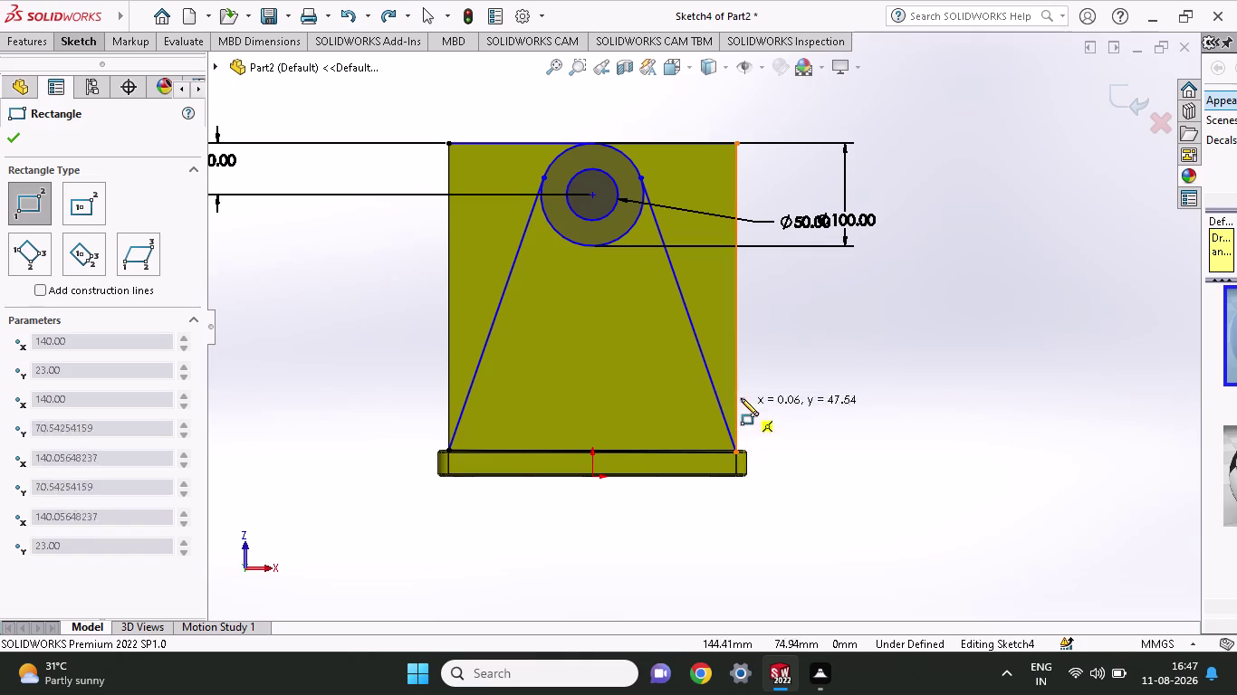
click(759, 142)
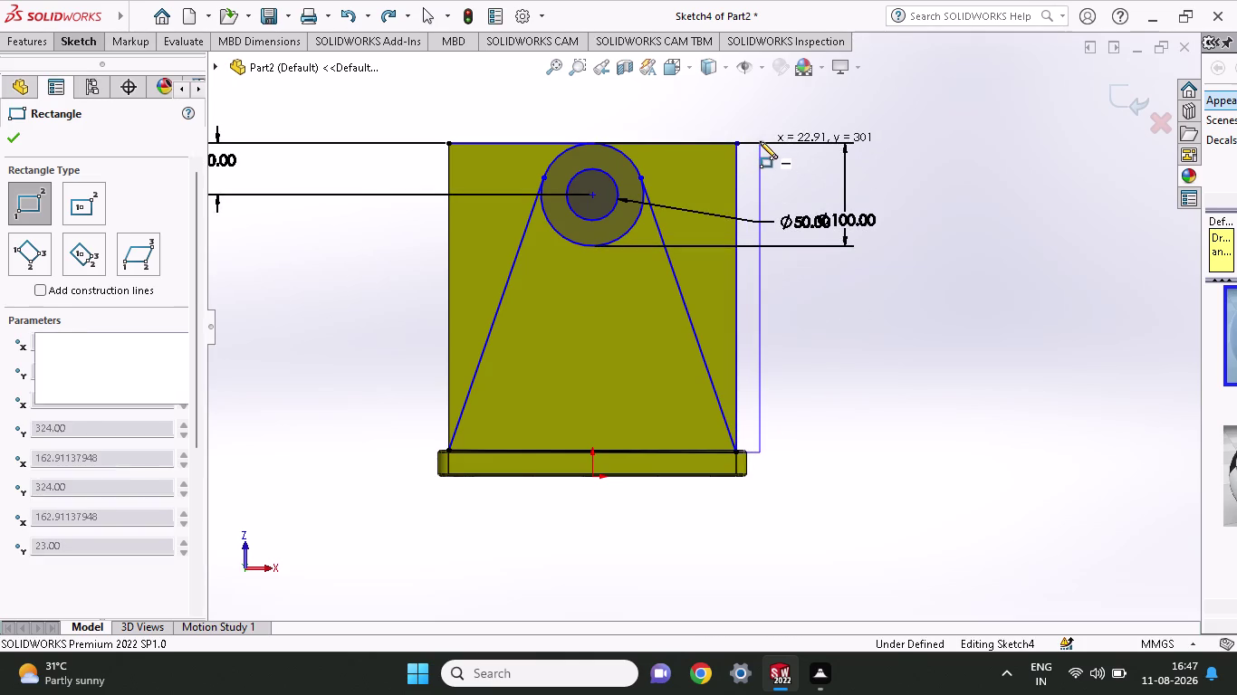
click(25, 35)
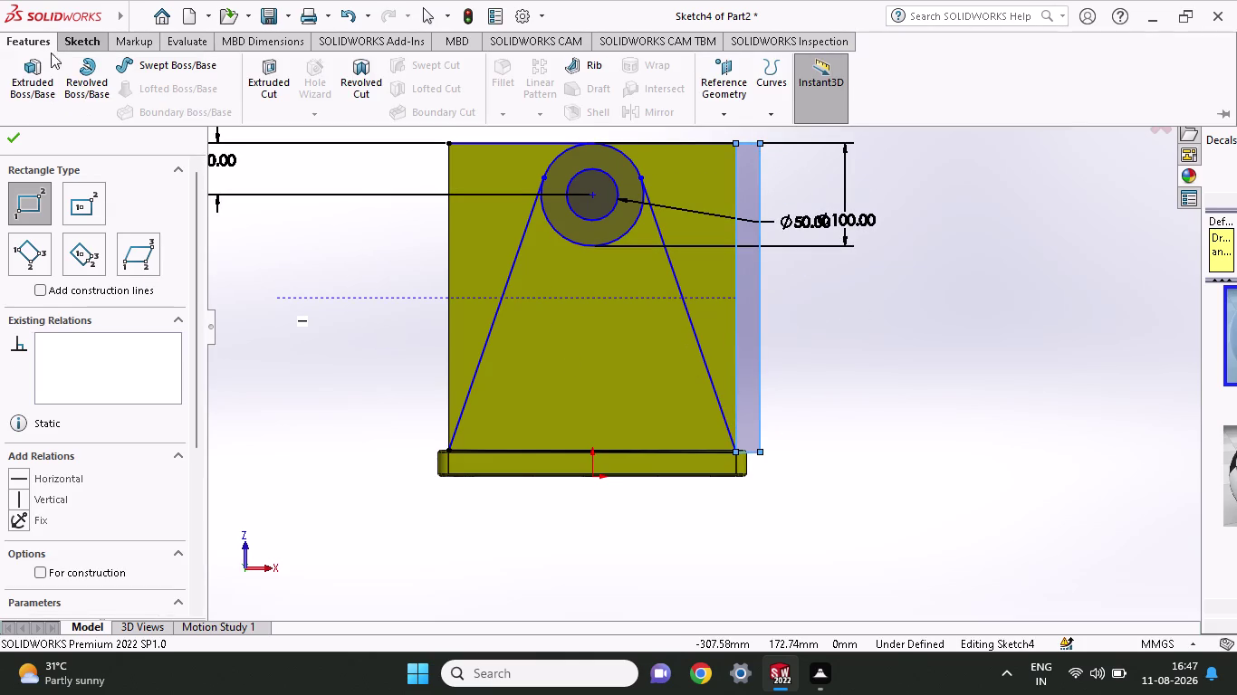
click(281, 95)
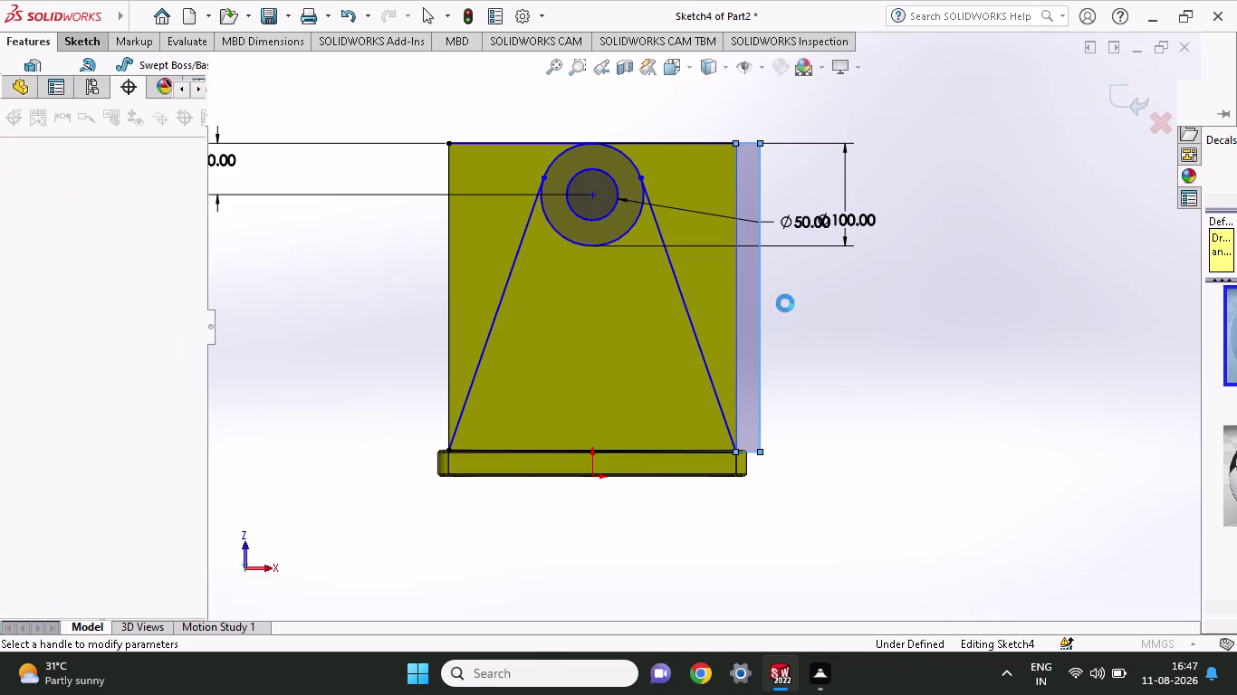
click(578, 196)
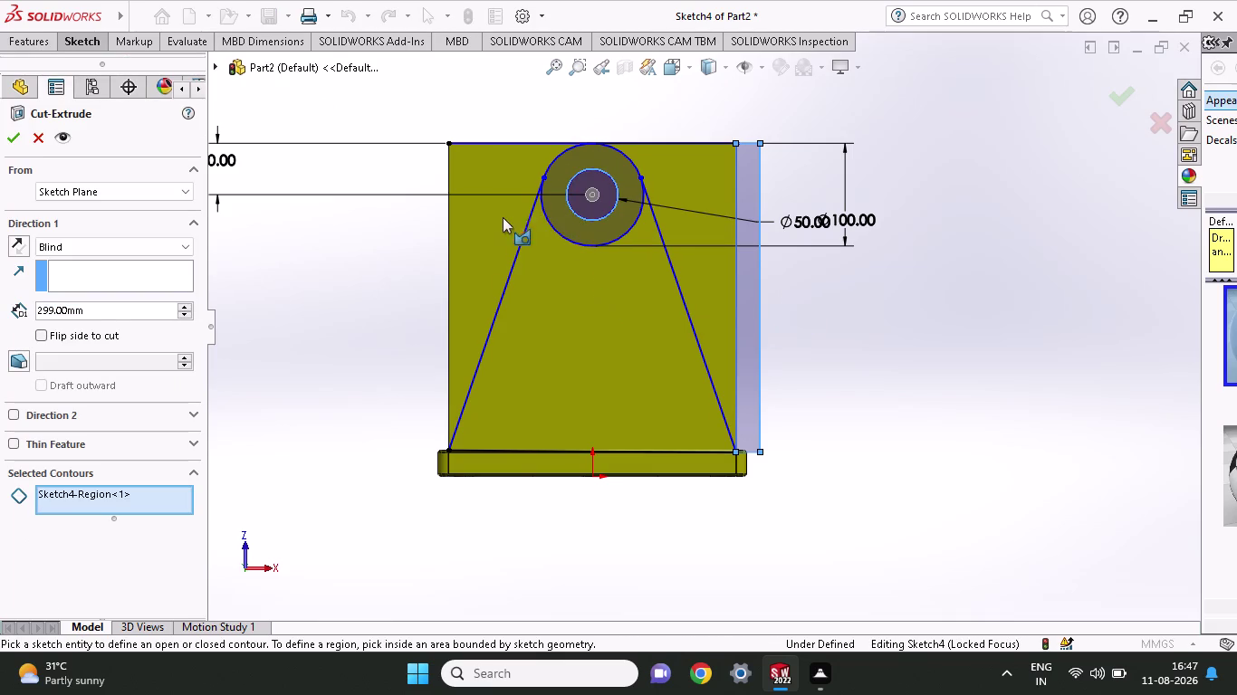
Select the hole, taper-side and narrow strip regions and try applying the cut.
click(496, 219)
click(709, 256)
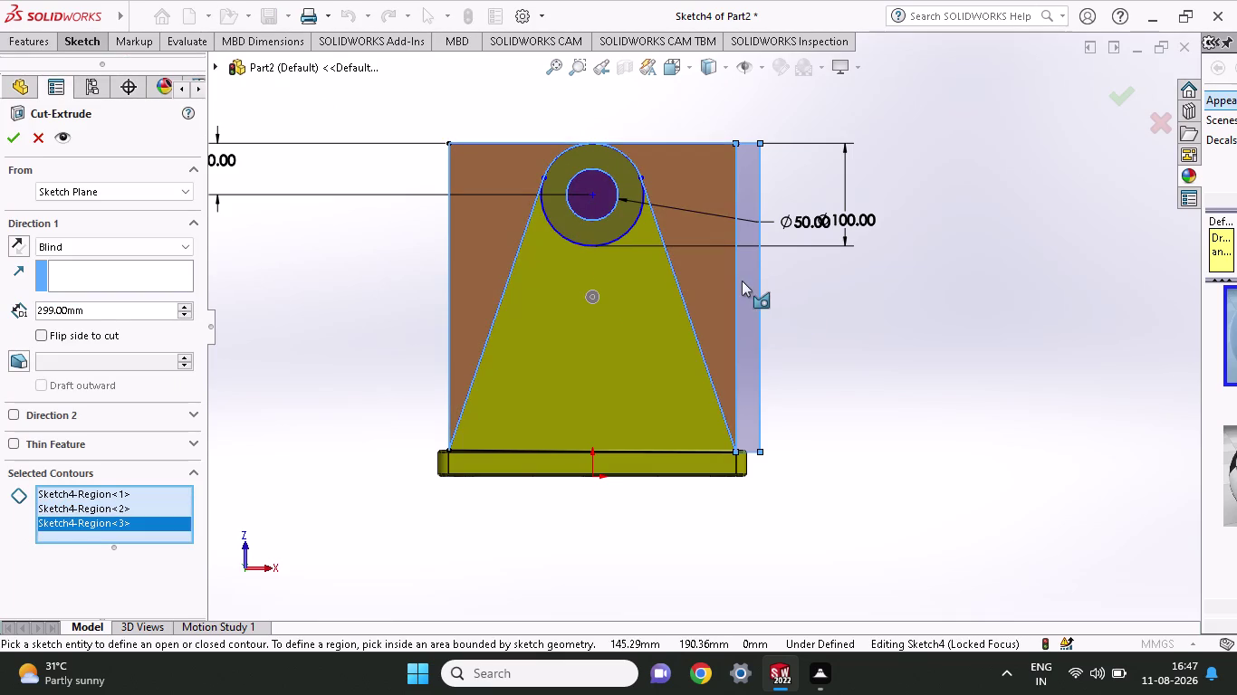
click(742, 281)
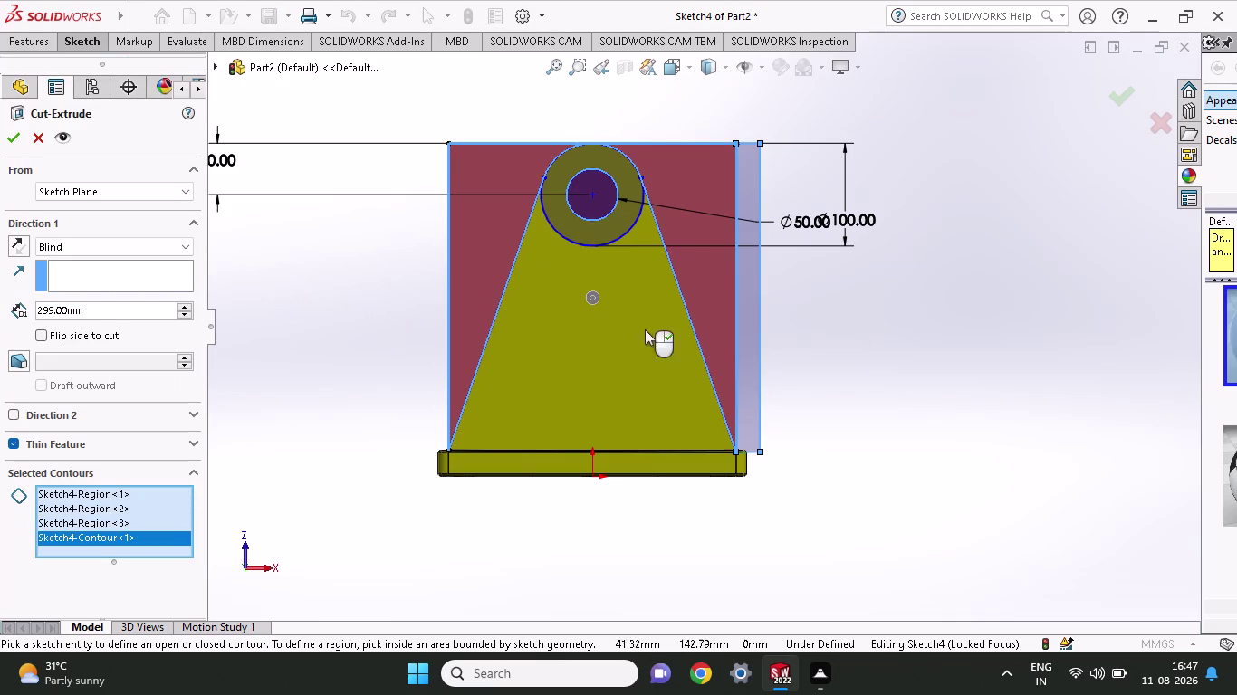
click(755, 327)
middle_drag(813, 321, 797, 341)
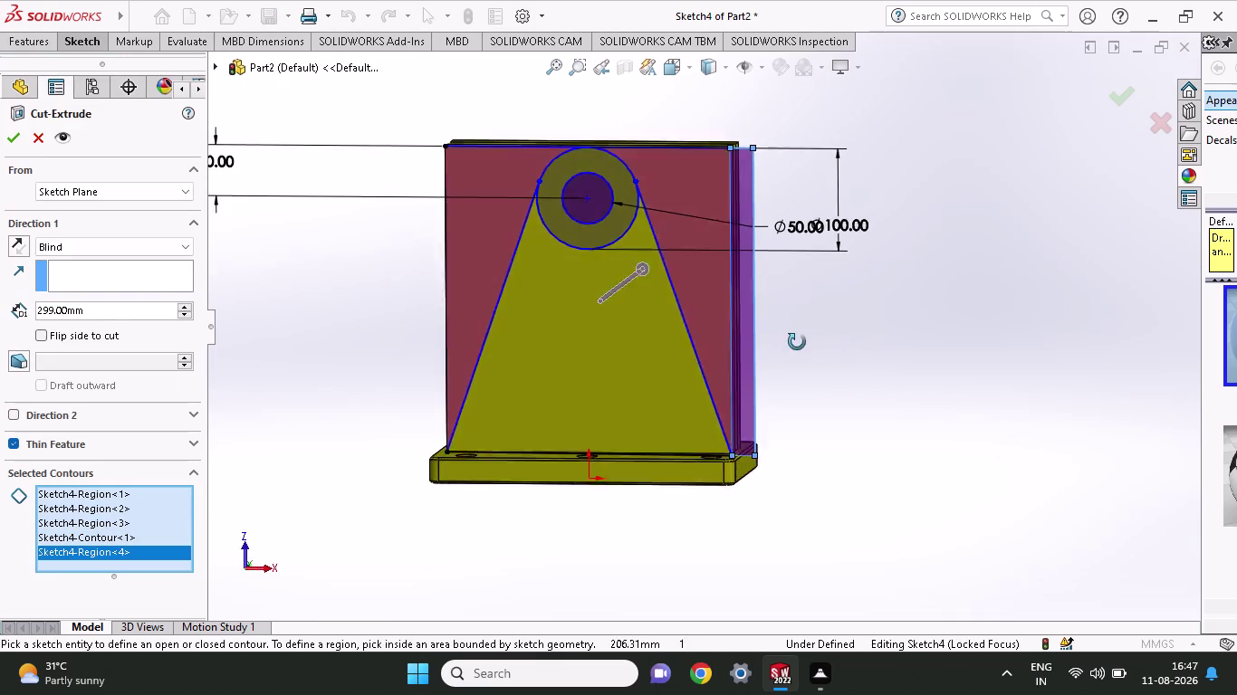
middle_drag(797, 342, 713, 431)
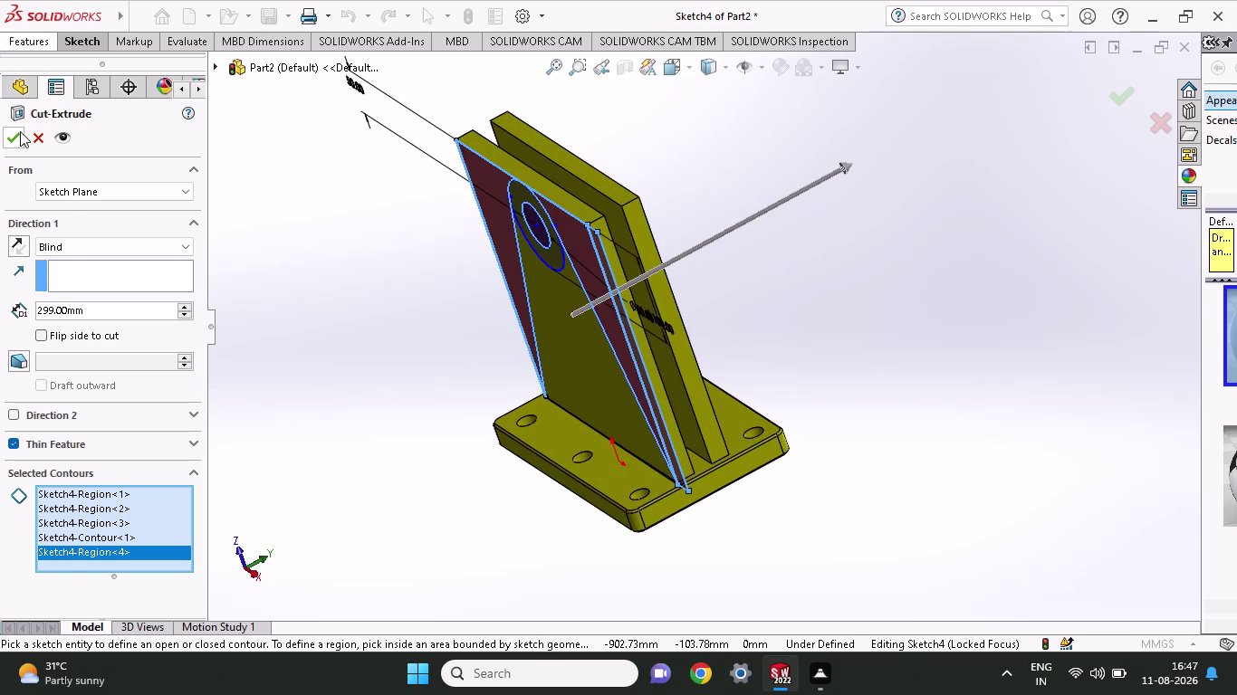
click(20, 137)
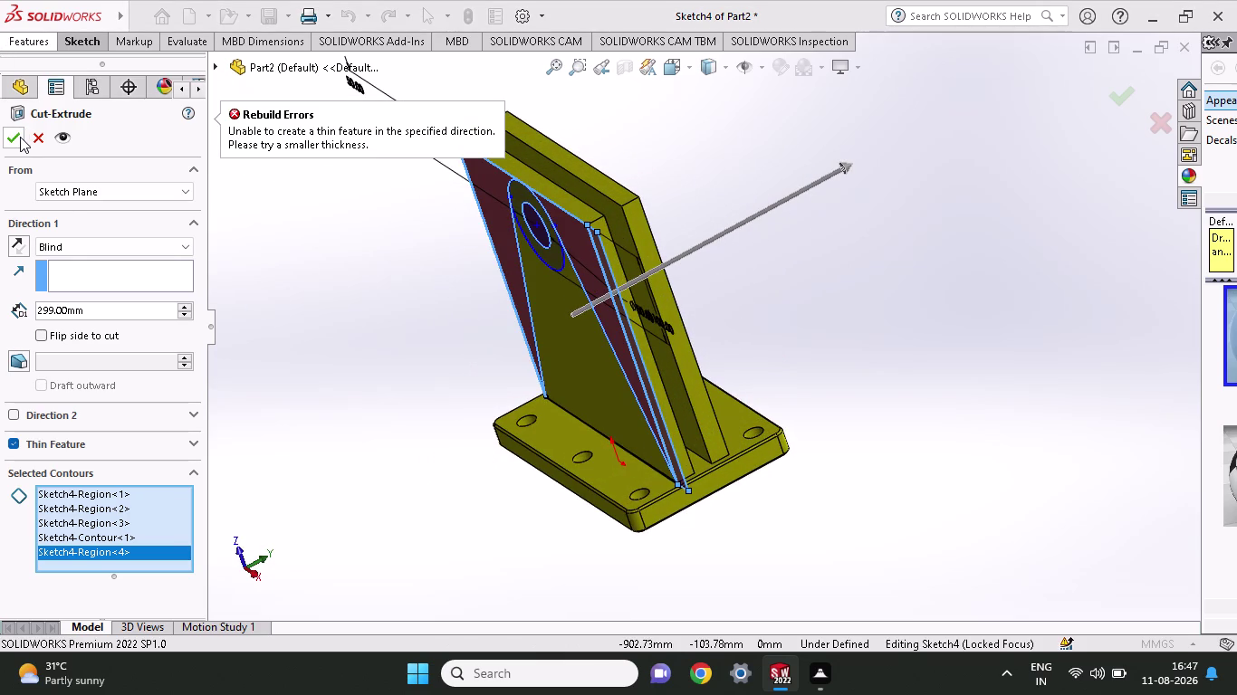
Add the hole circle contour, then undo and cancel the failing thin-walled cut.
middle_drag(475, 263, 587, 237)
click(605, 218)
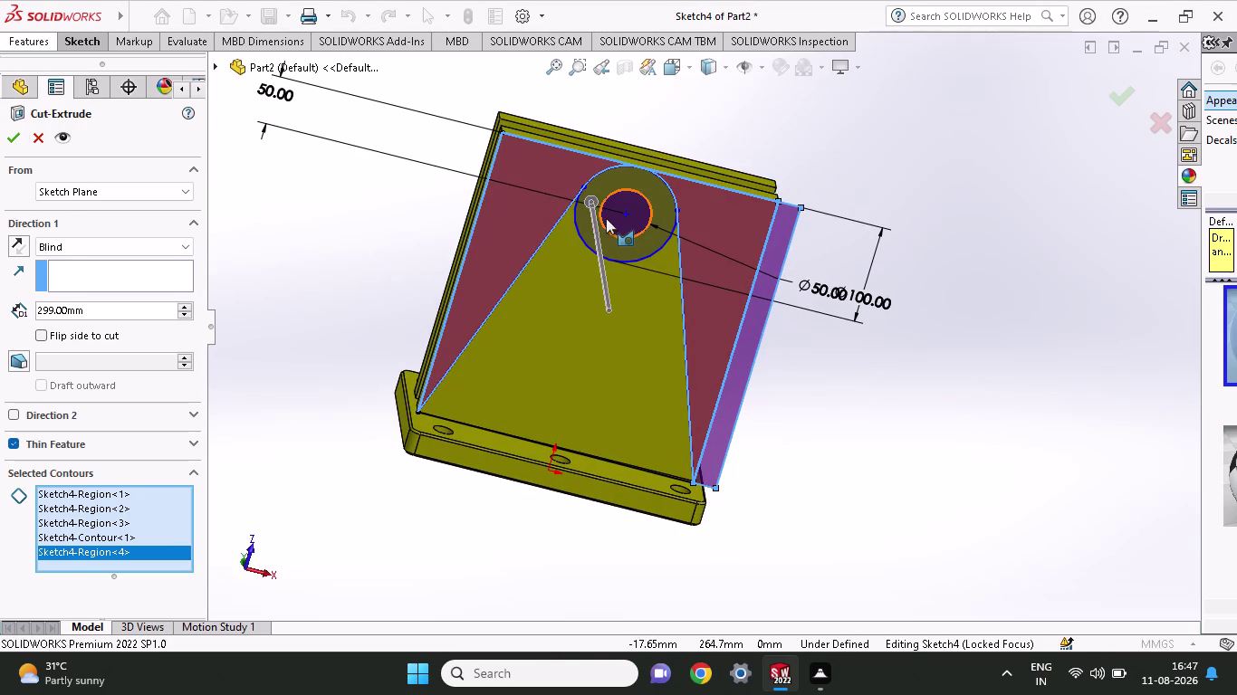
click(18, 144)
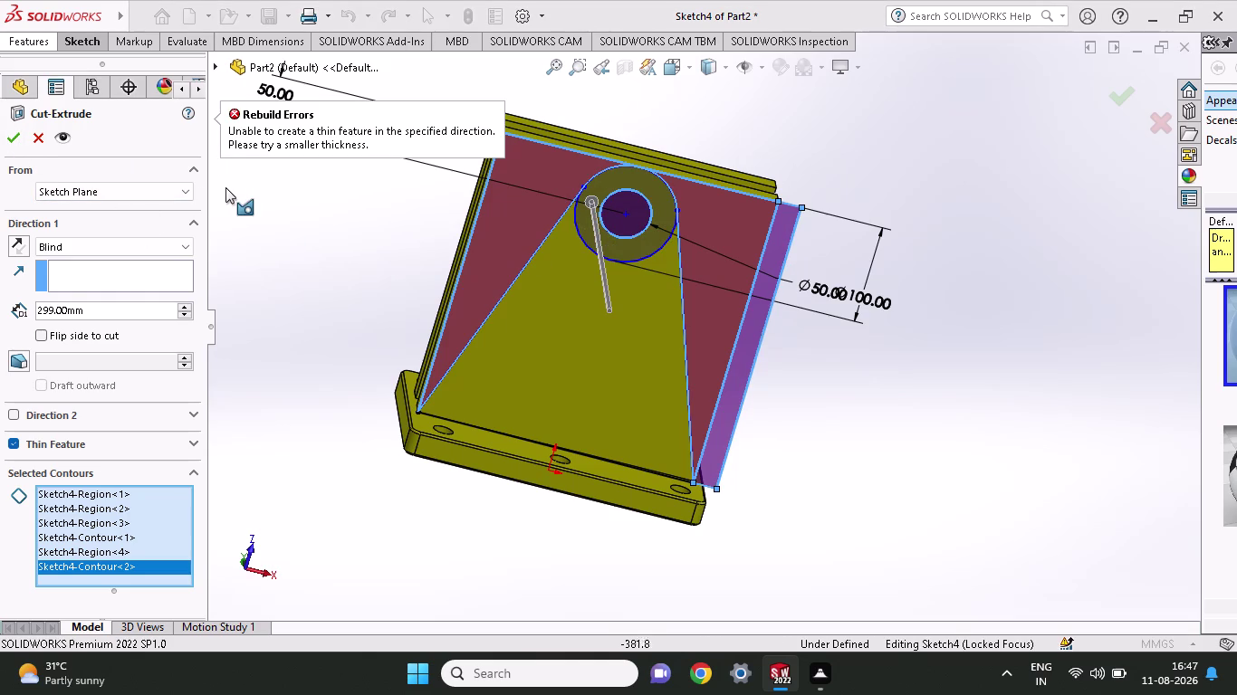
key(ctrl+z)
key(ctrl+z)
key(Escape)
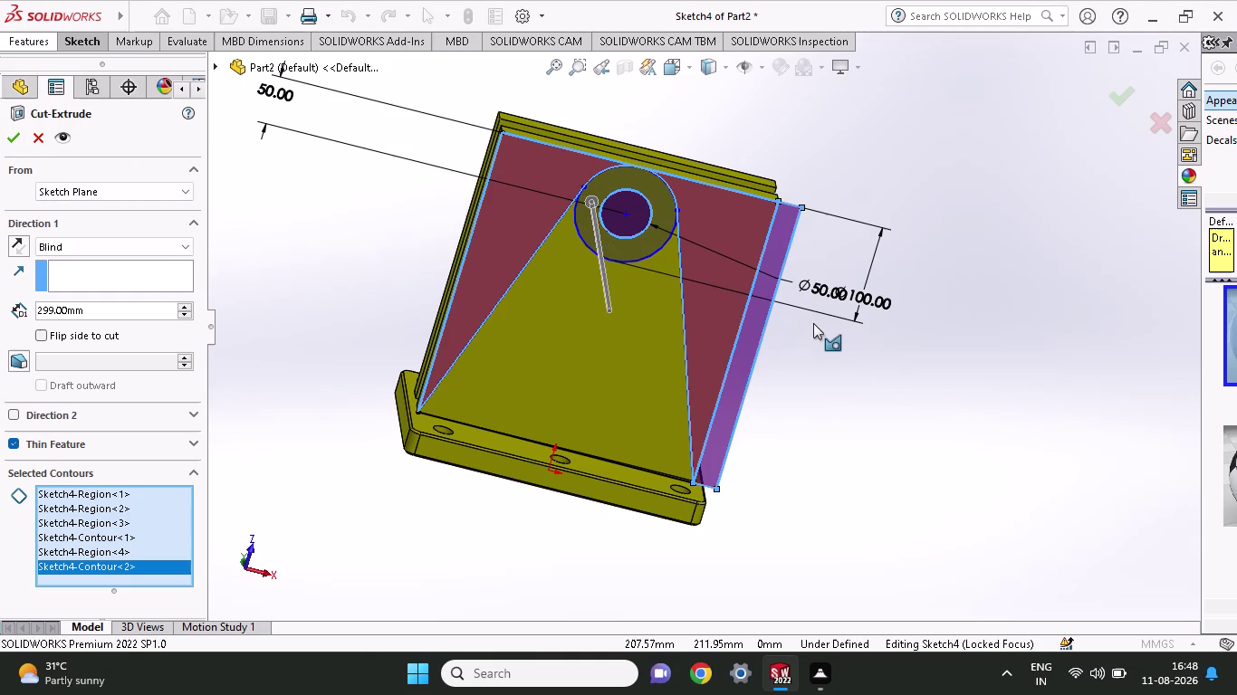
key(ctrl+z)
key(Escape)
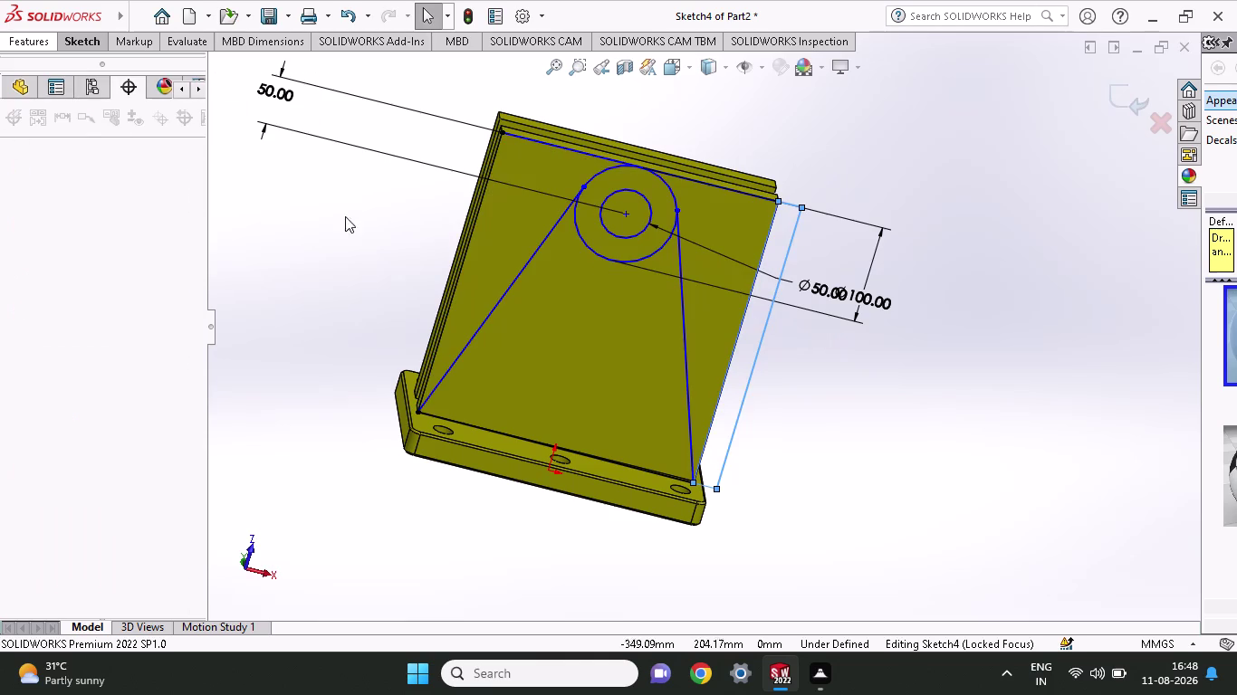
Undo two more steps and start a new Extruded Cut from the sketch.
key(ctrl+z)
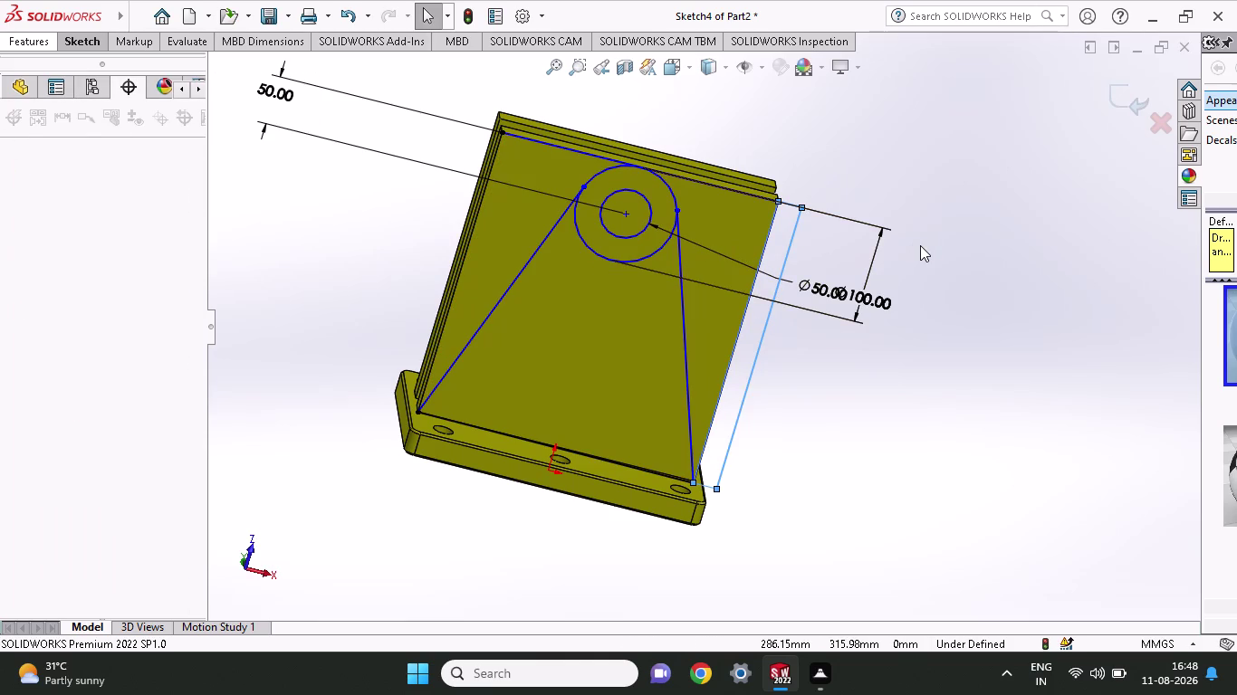
key(ctrl+z)
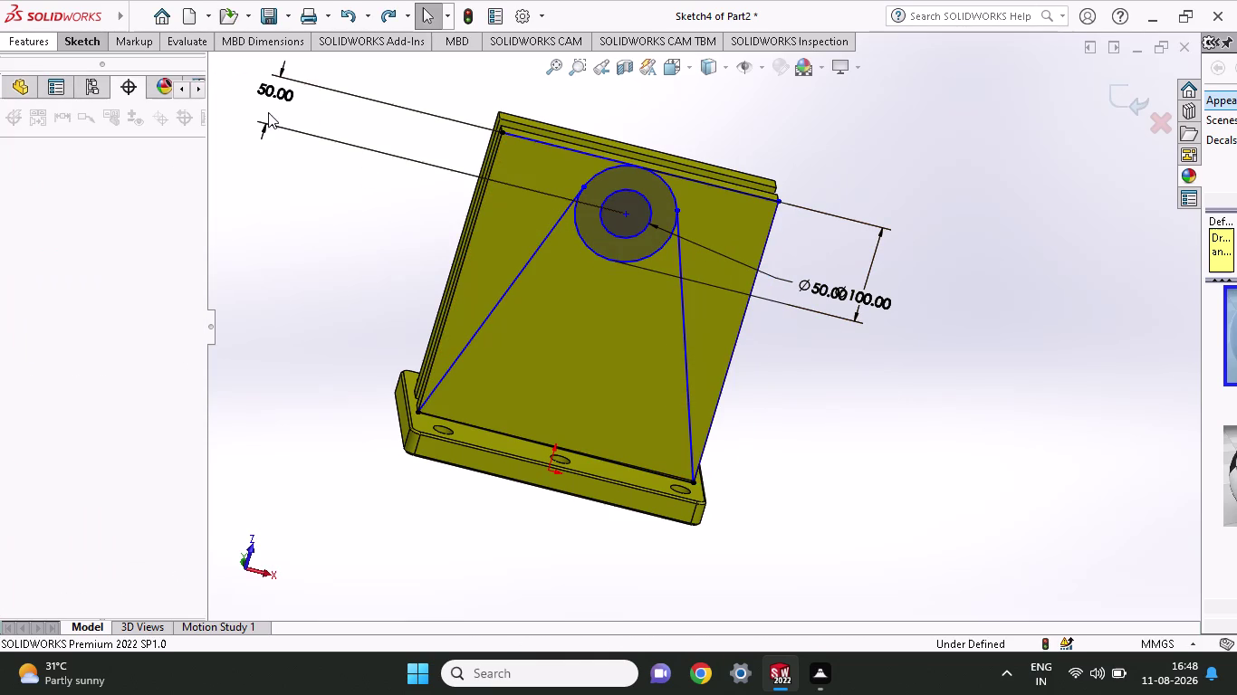
click(22, 32)
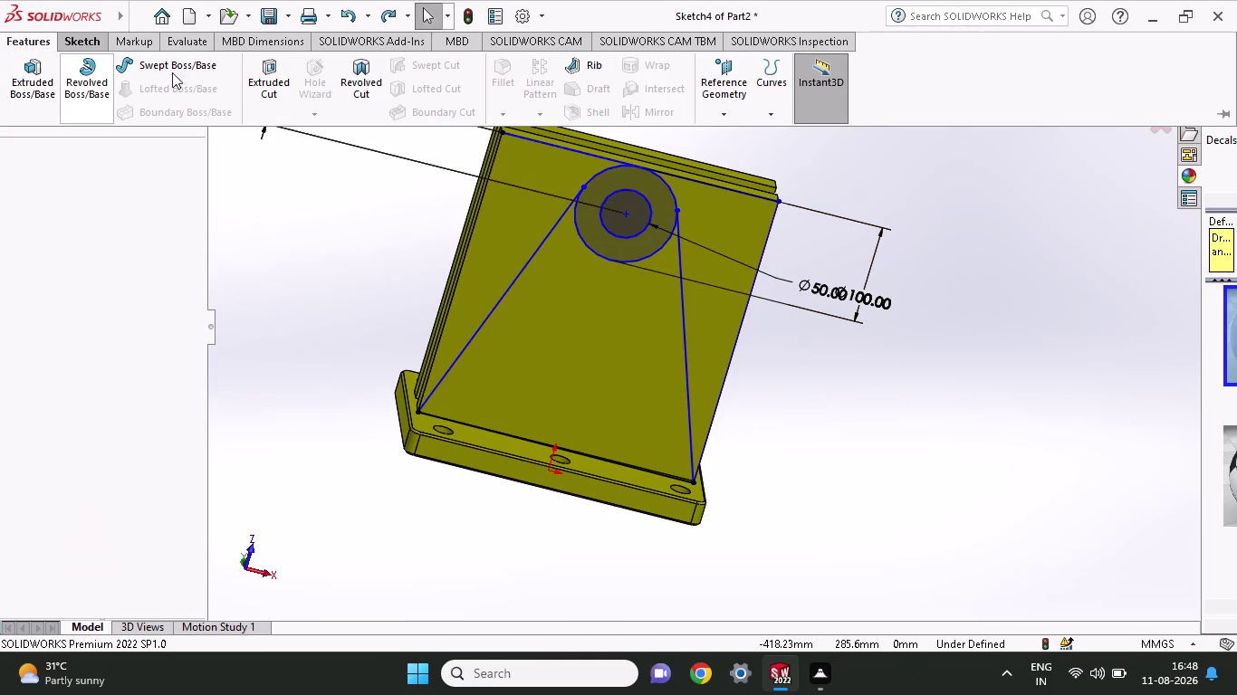
click(279, 77)
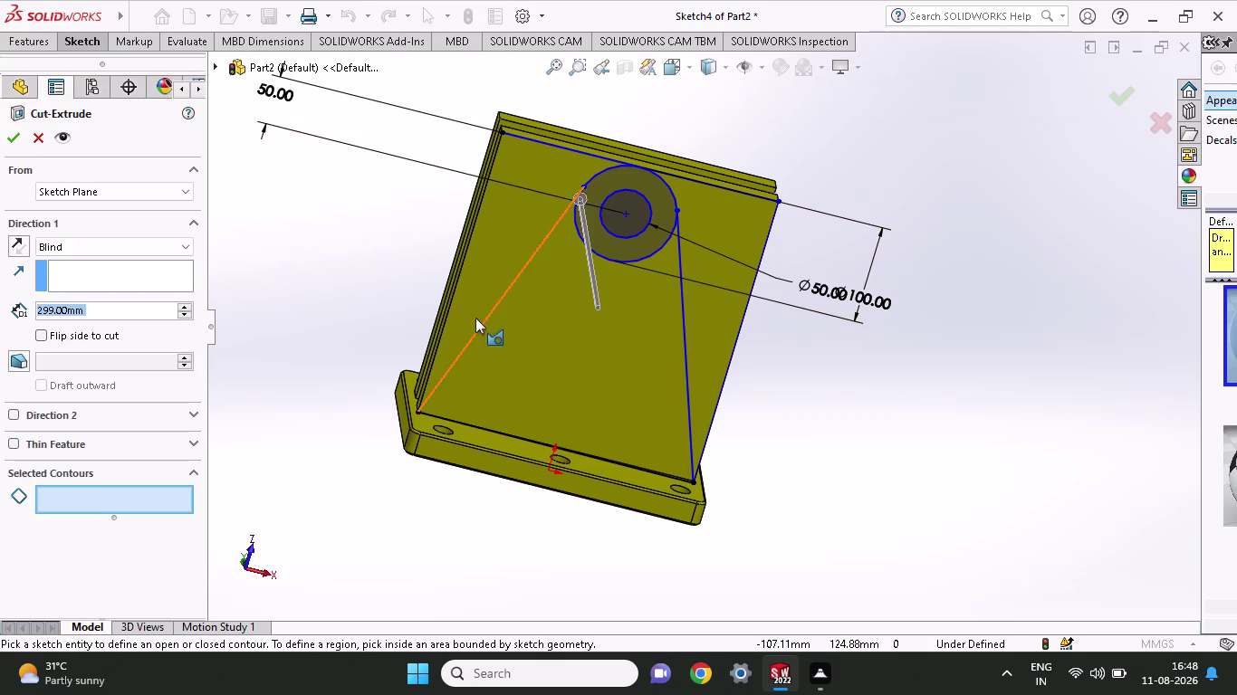
Cut away the regions left and right of the gusset triangle and above the boss.
click(473, 295)
click(717, 302)
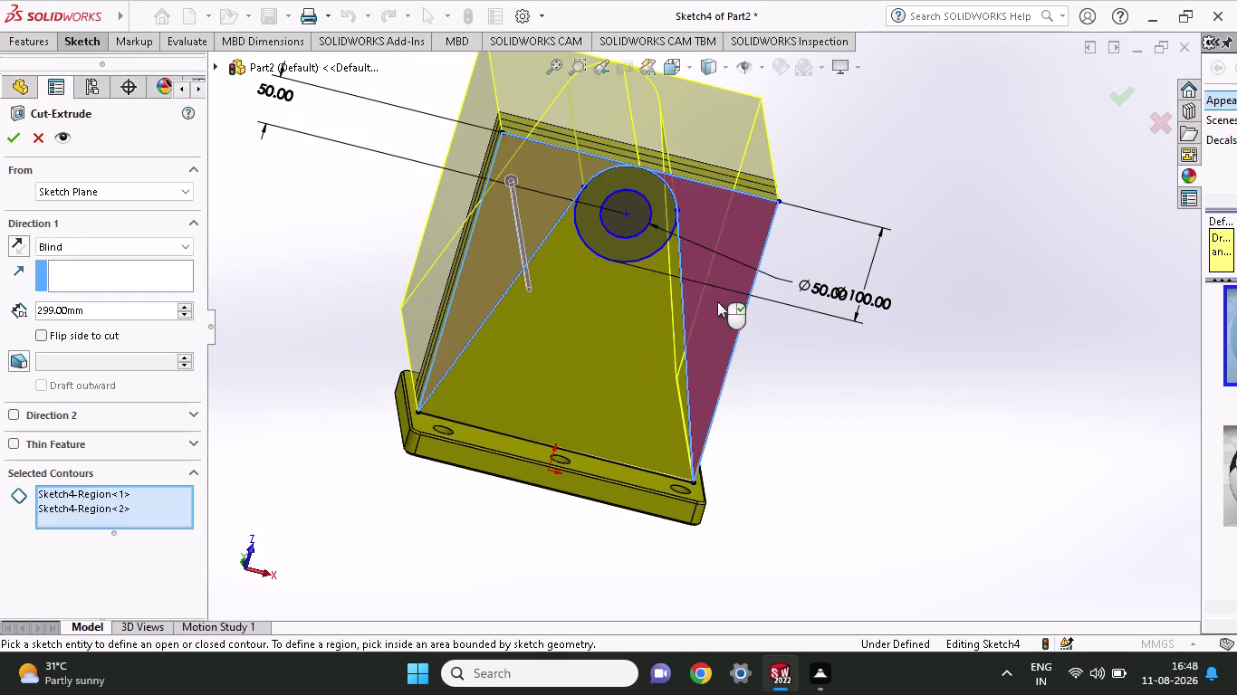
click(630, 228)
middle_drag(942, 358, 913, 378)
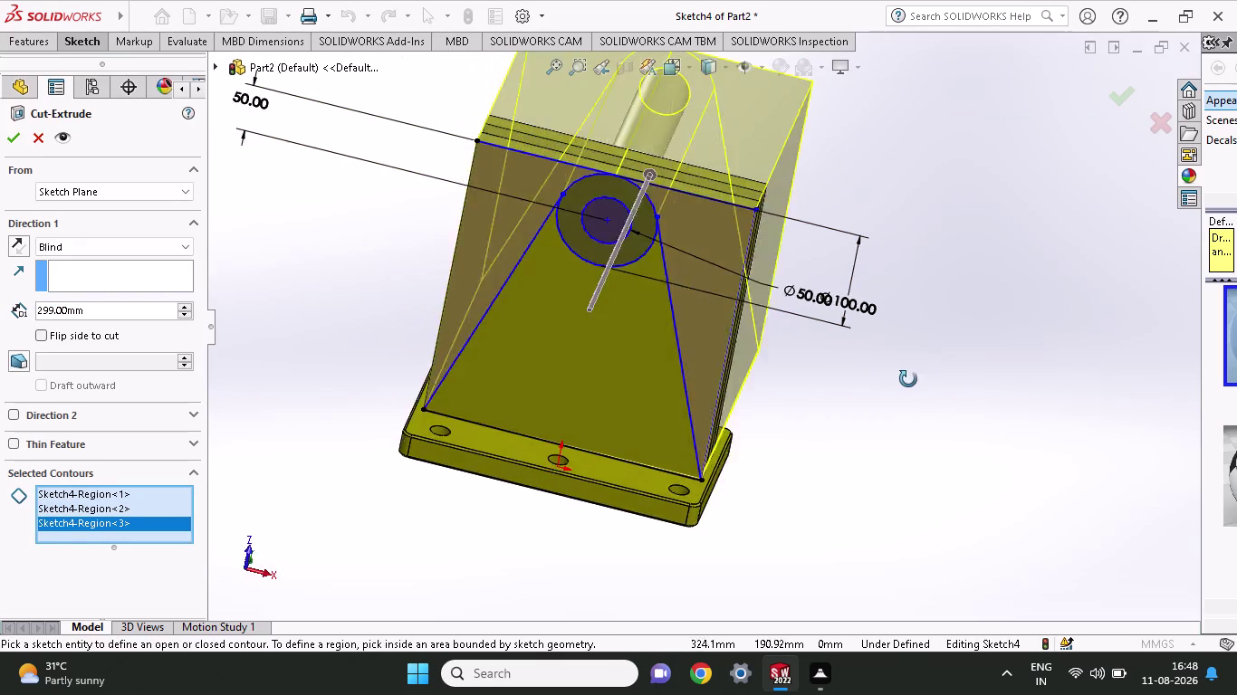
middle_drag(913, 377, 898, 579)
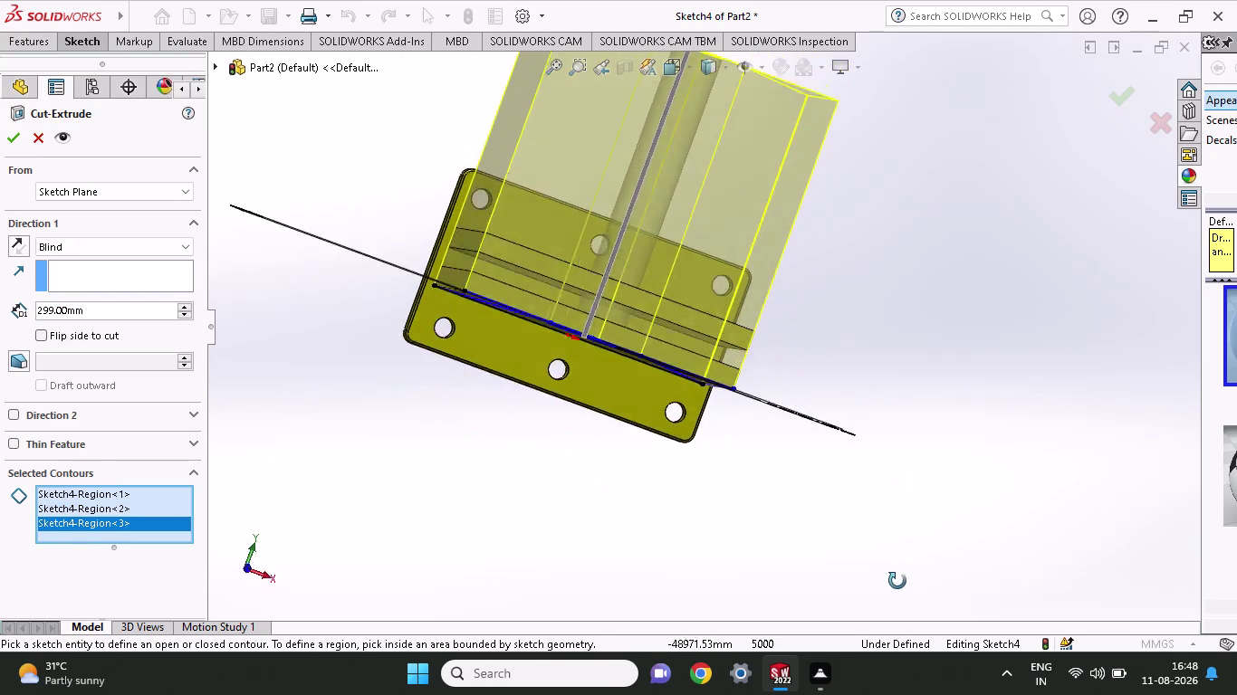
middle_drag(898, 579, 882, 517)
scroll(up, 3)
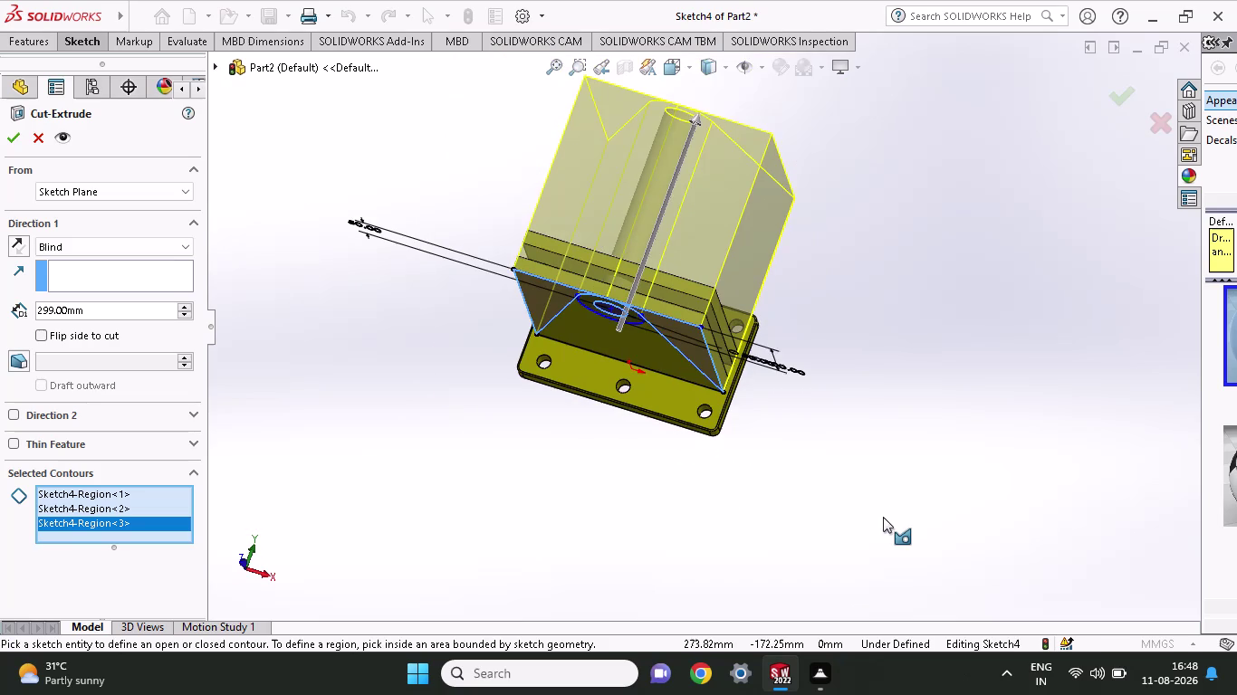
middle_drag(874, 463, 888, 517)
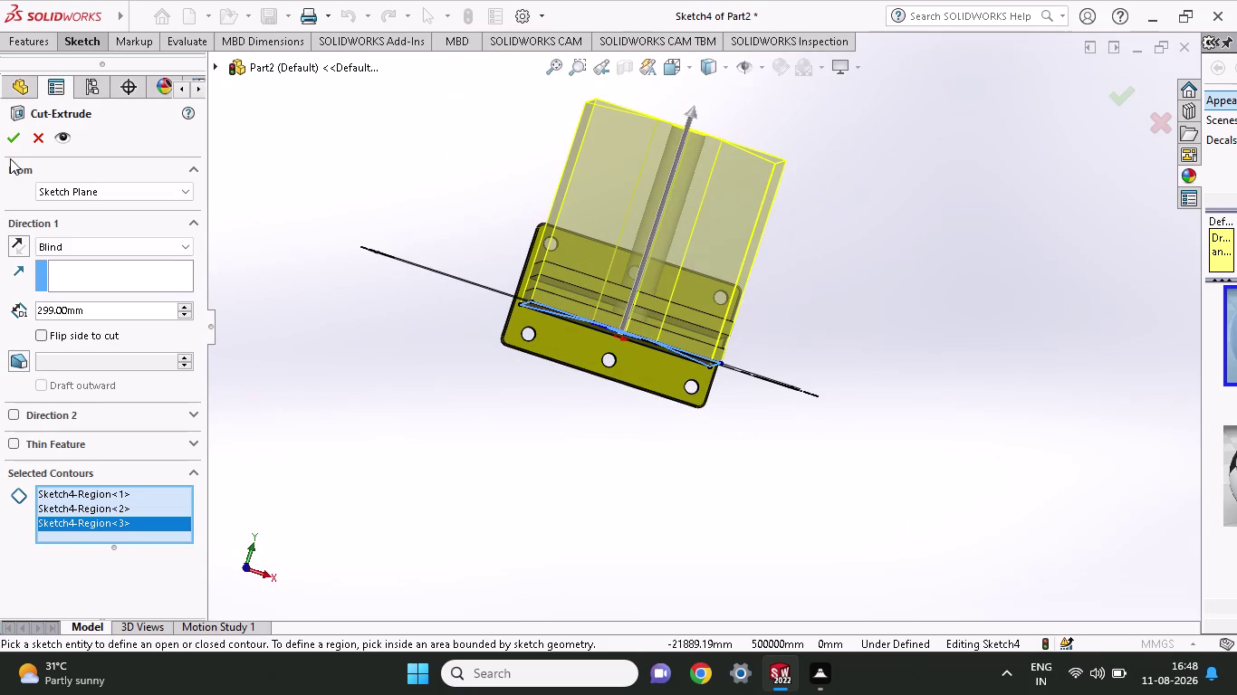
click(15, 128)
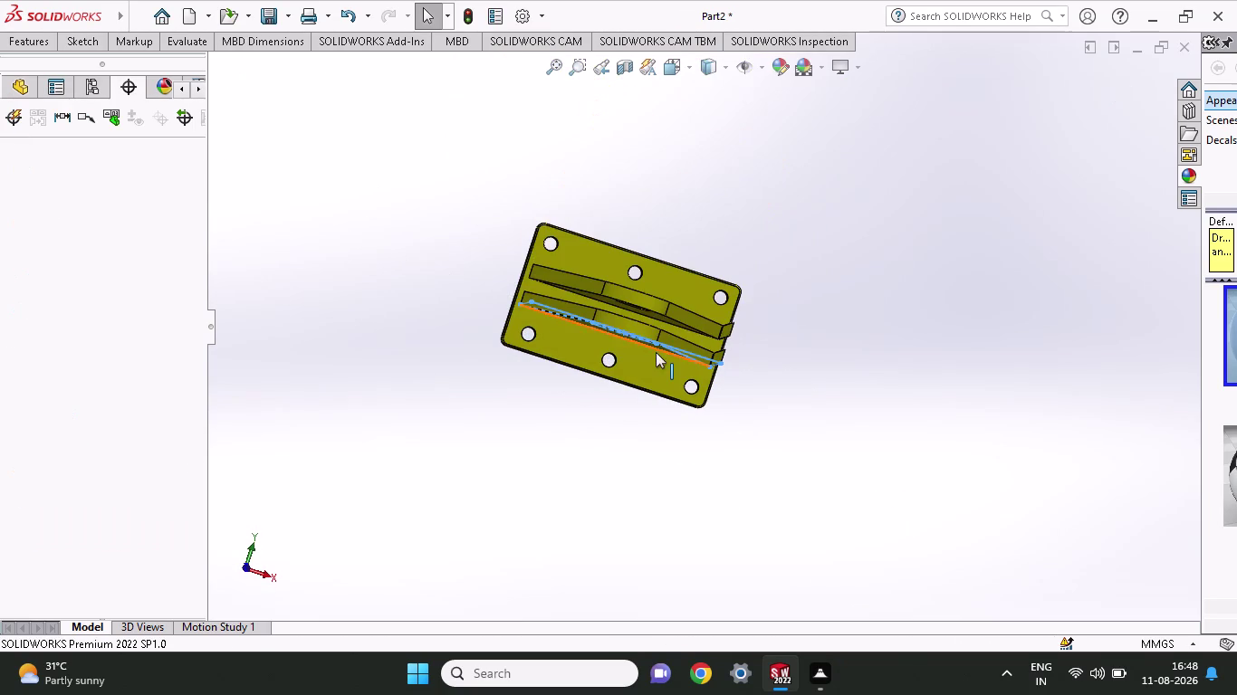
Orbit to inspect the trimmed gussets and open a new sketch on a side surface.
middle_drag(656, 352, 609, 302)
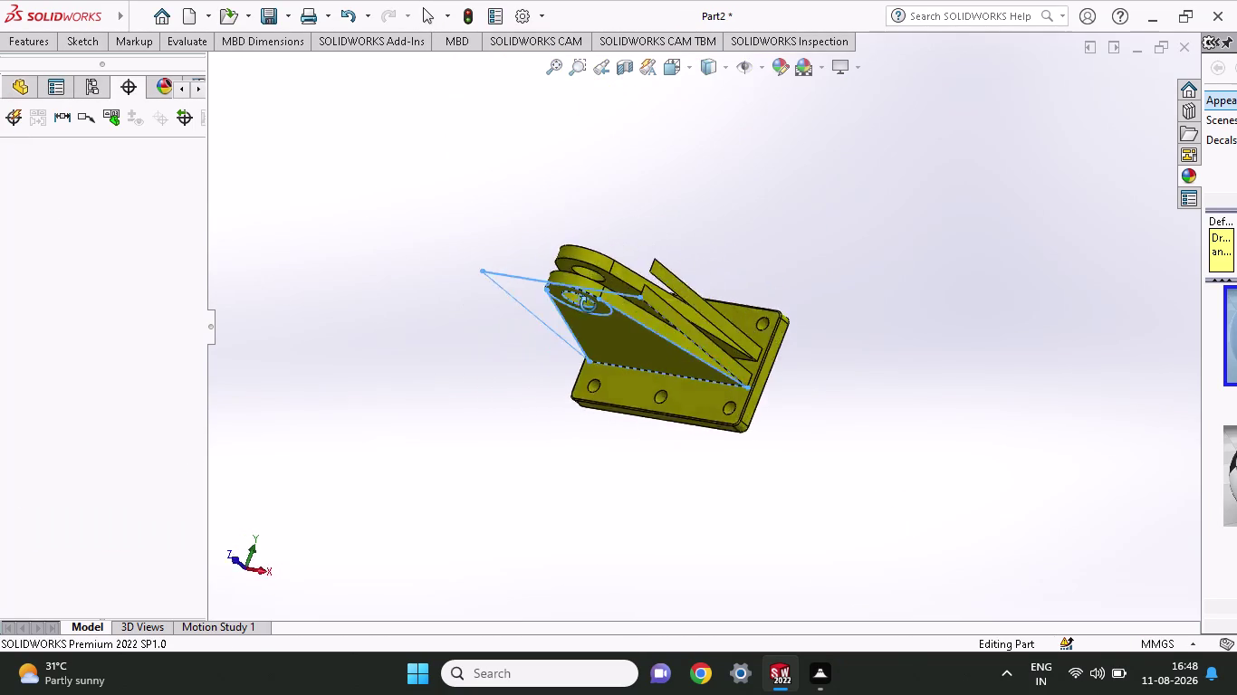
middle_drag(609, 301, 709, 483)
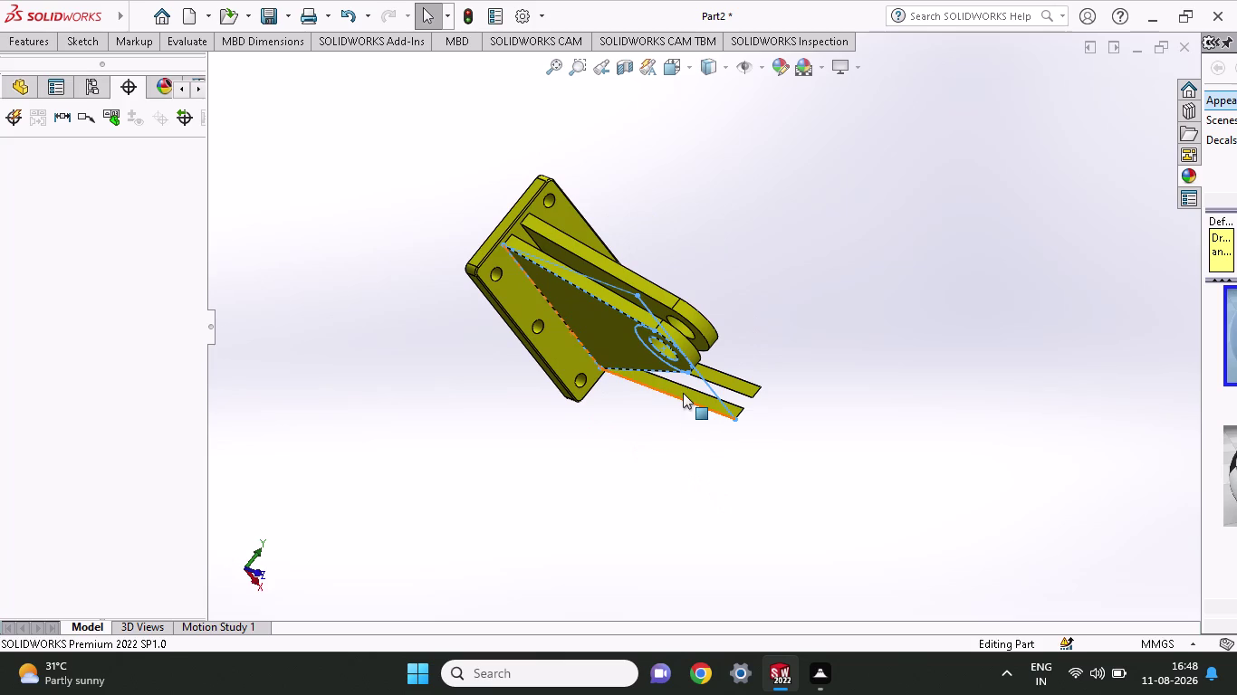
click(683, 393)
click(770, 351)
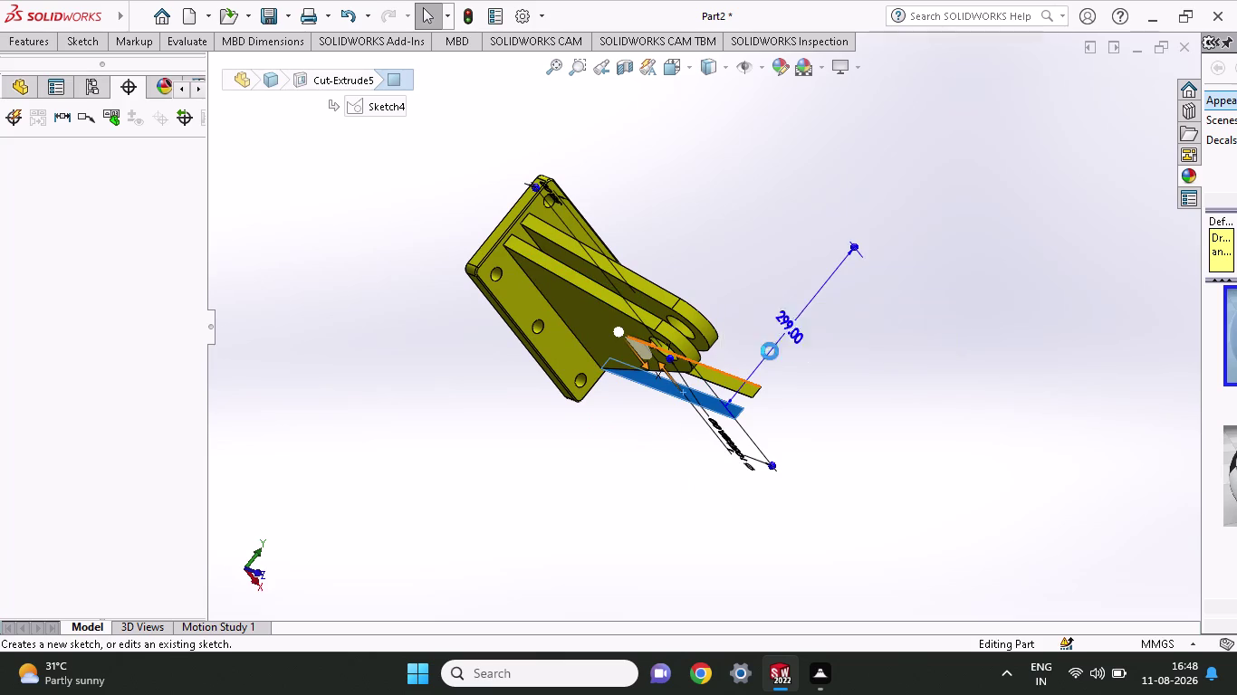
click(68, 33)
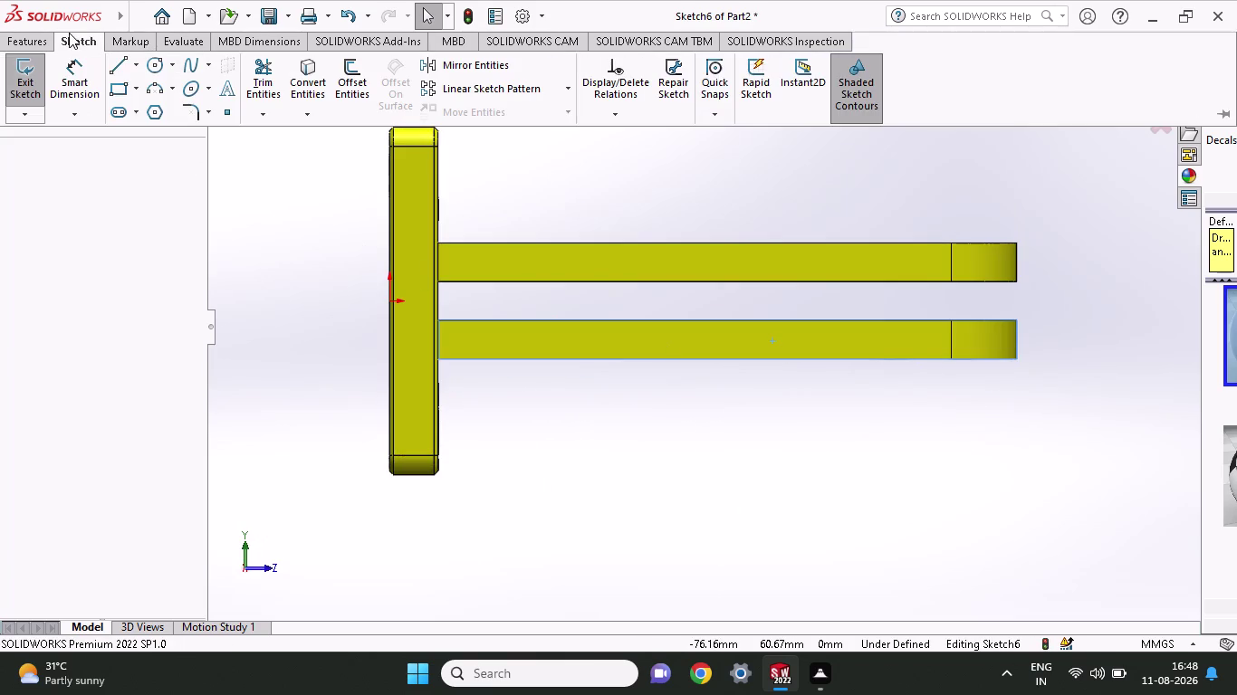
Draw a corner rectangle over the lower protruding plate strip.
click(110, 92)
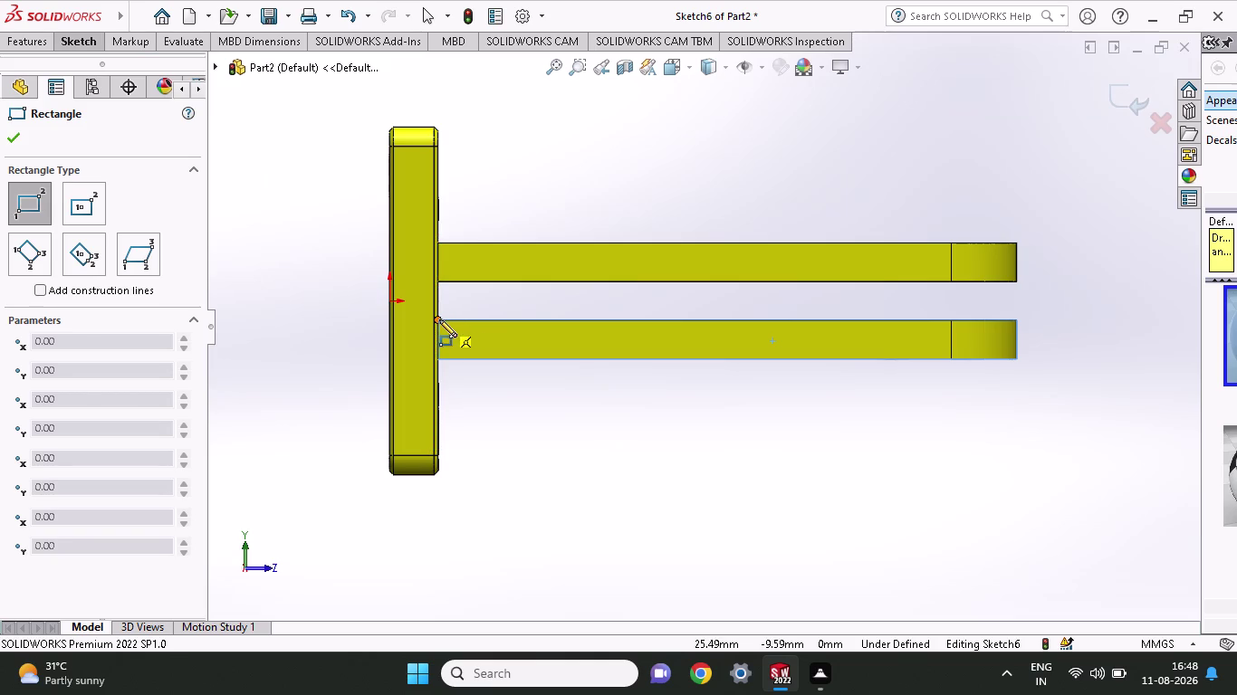
click(439, 319)
click(1015, 358)
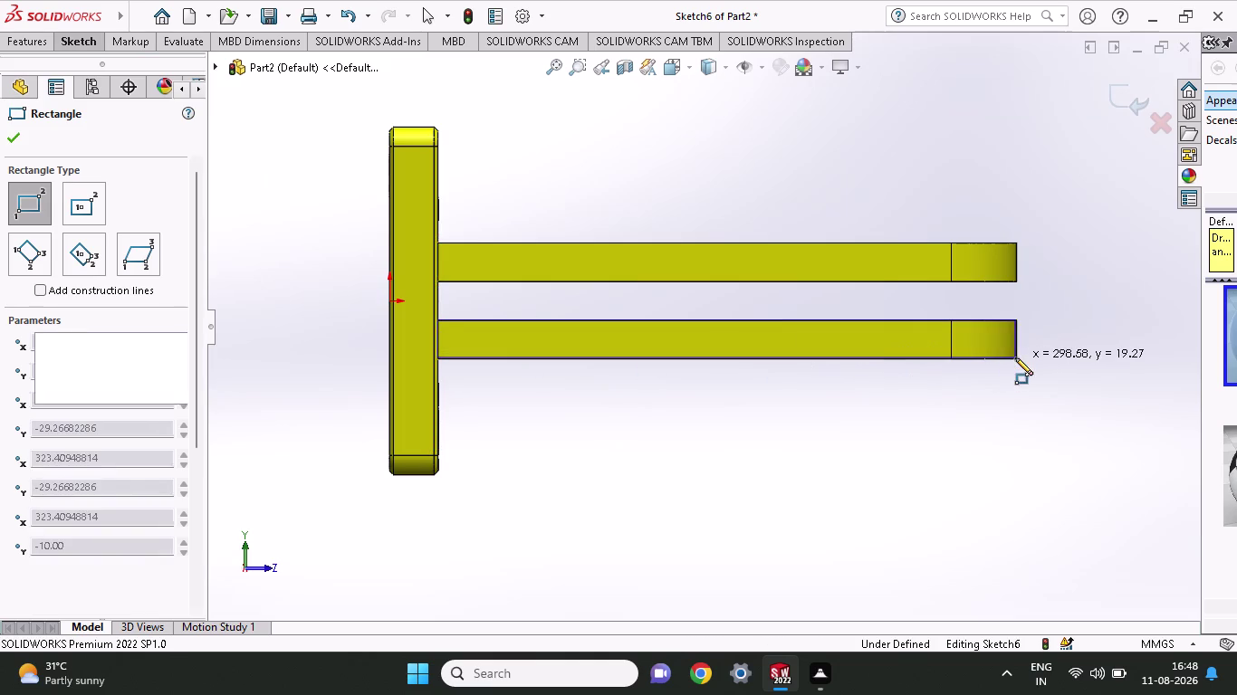
key(Escape)
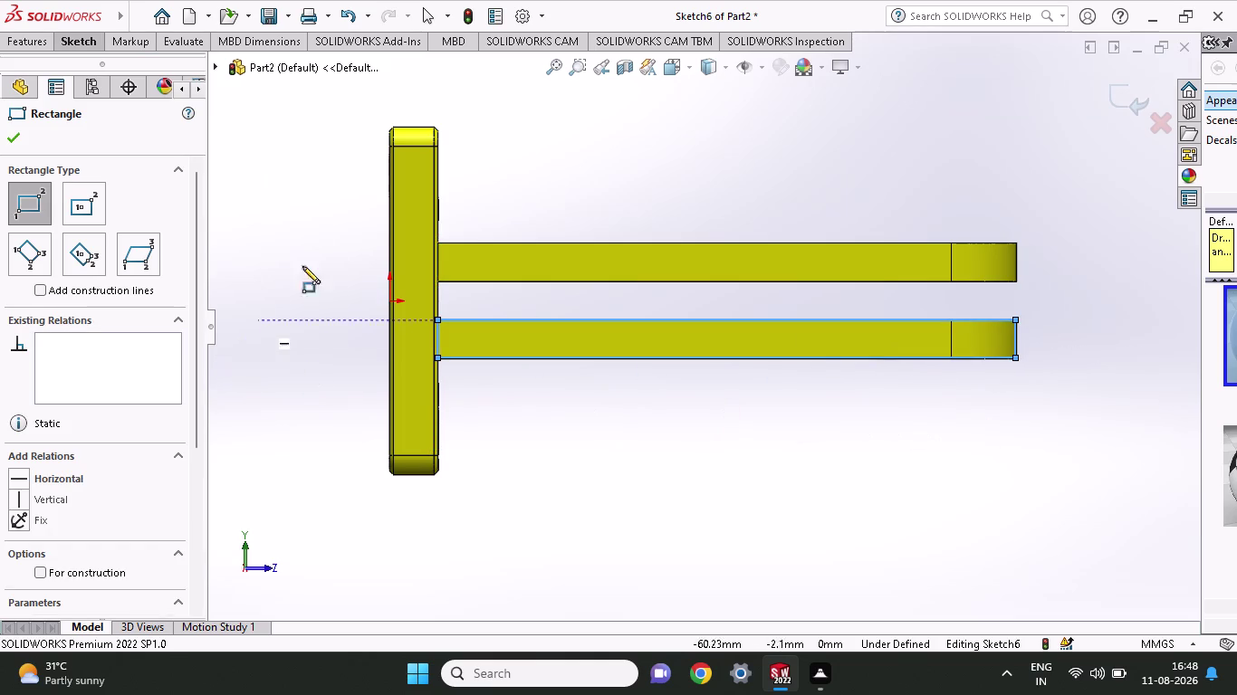
click(59, 40)
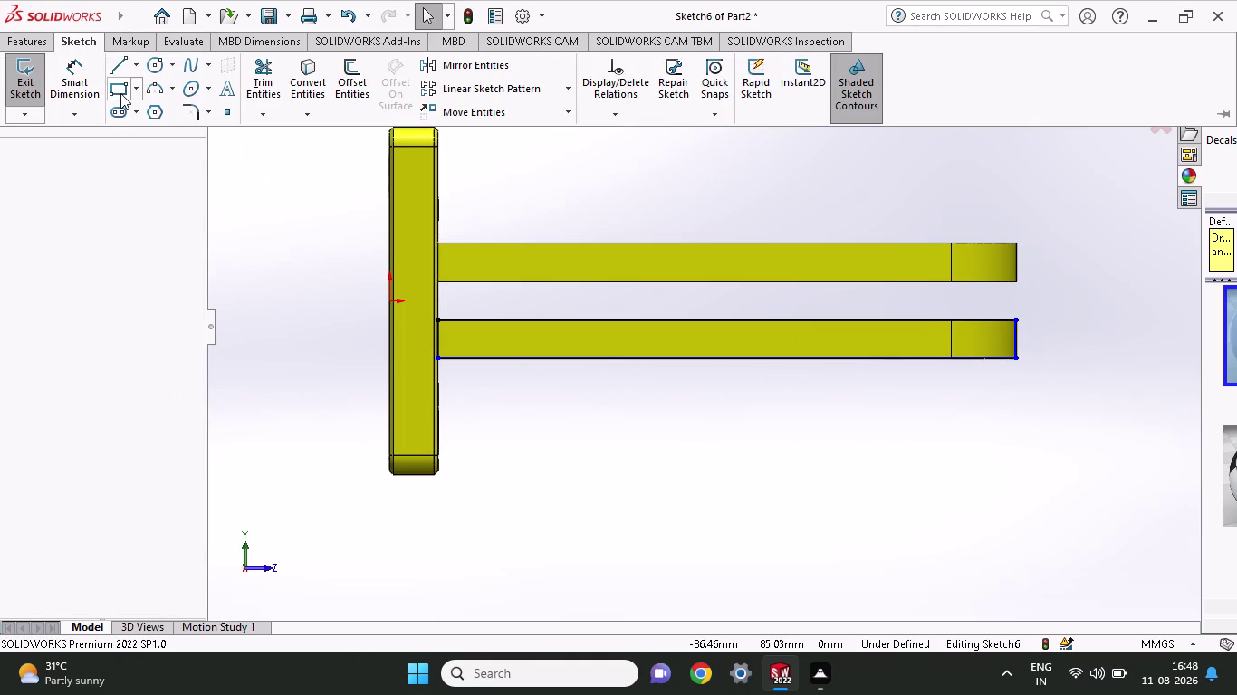
Draw a rectangle over the upper plate strip and start an Extruded Cut.
click(121, 93)
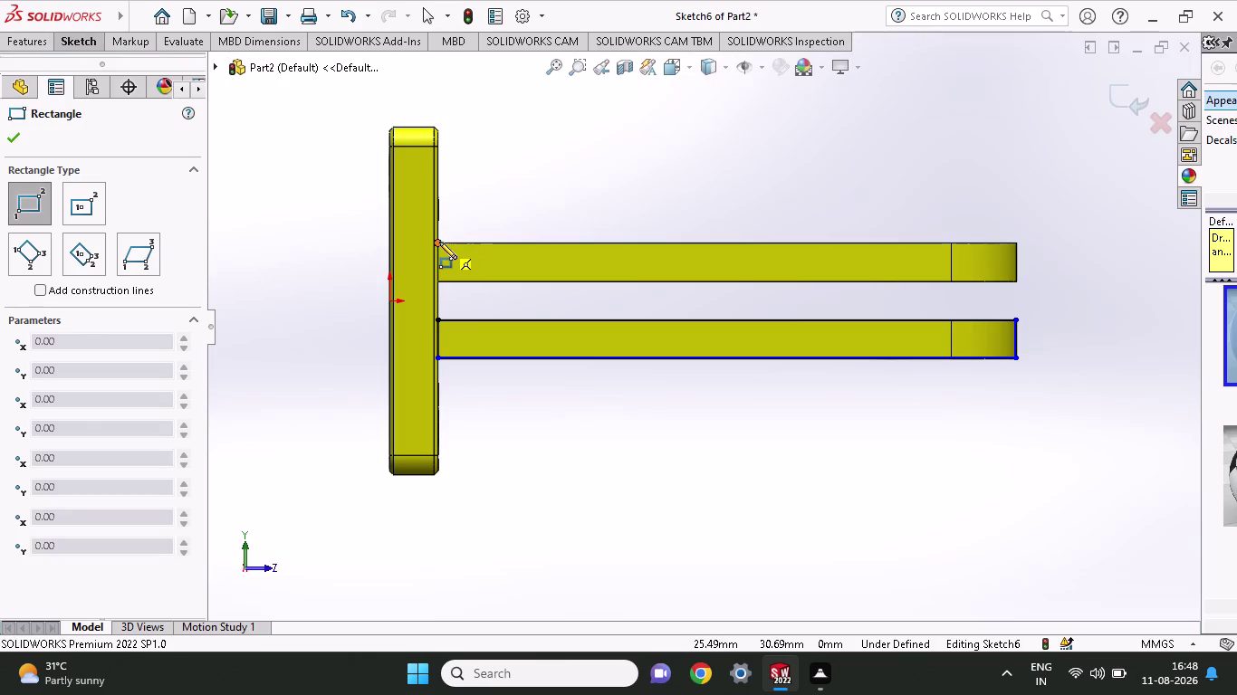
click(440, 241)
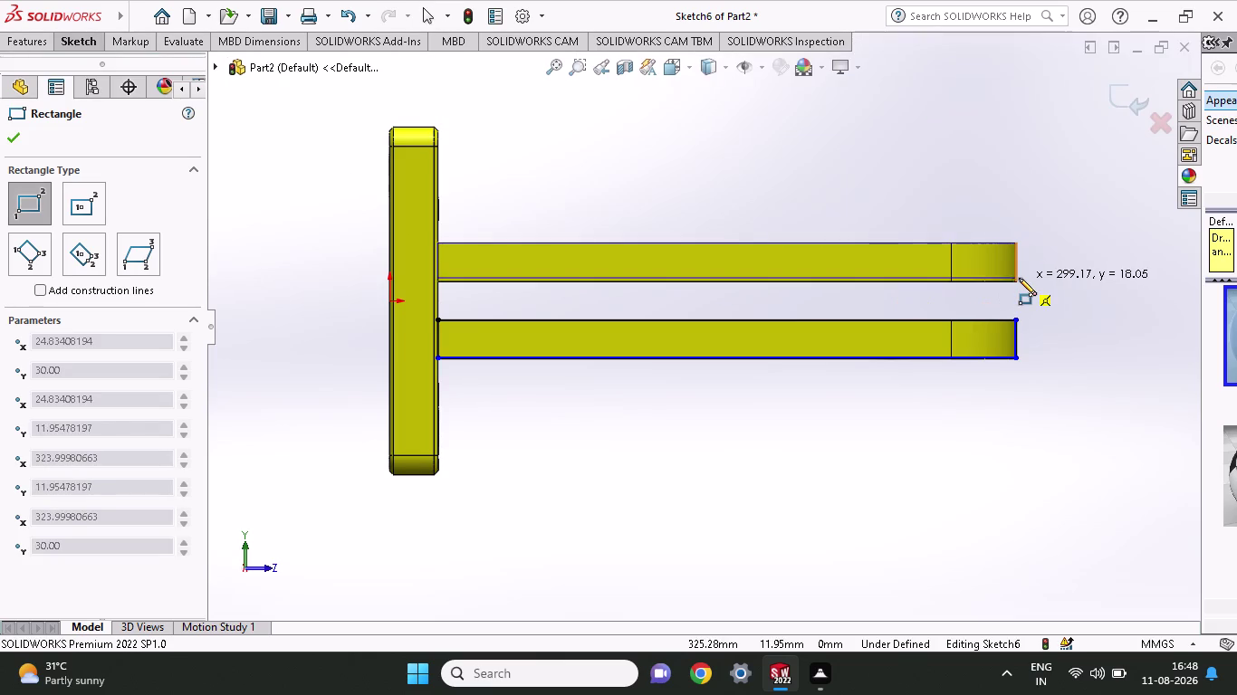
click(1015, 280)
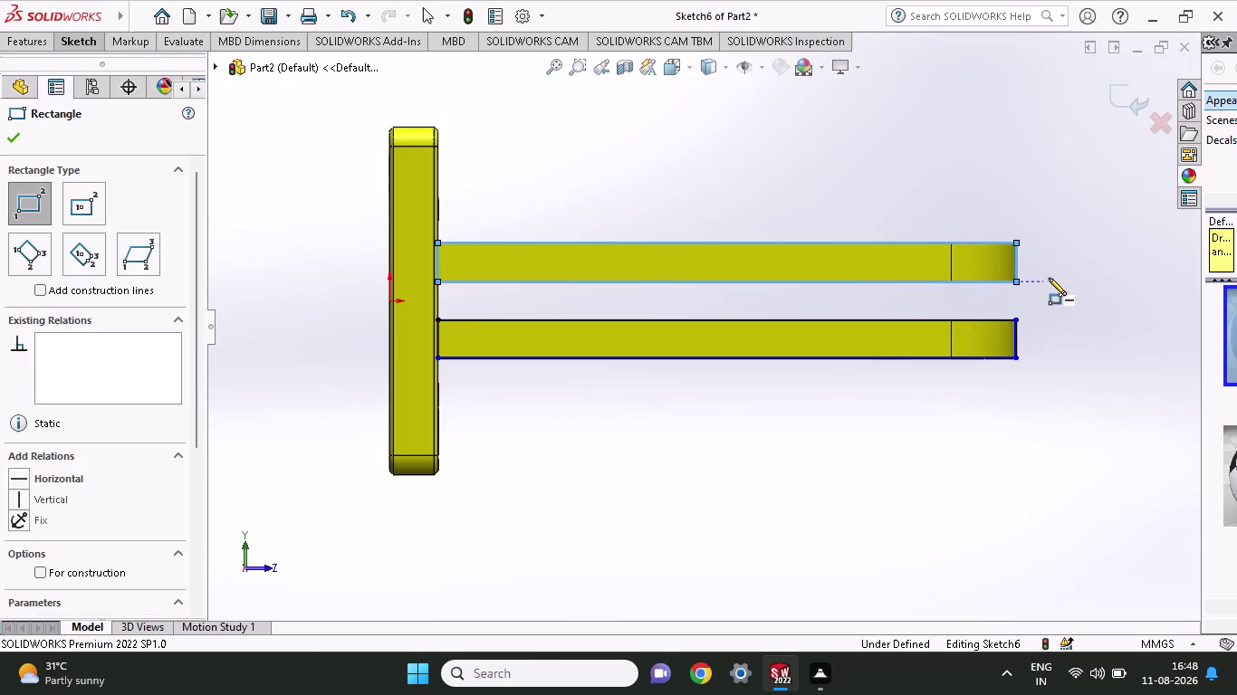
key(Escape)
click(38, 39)
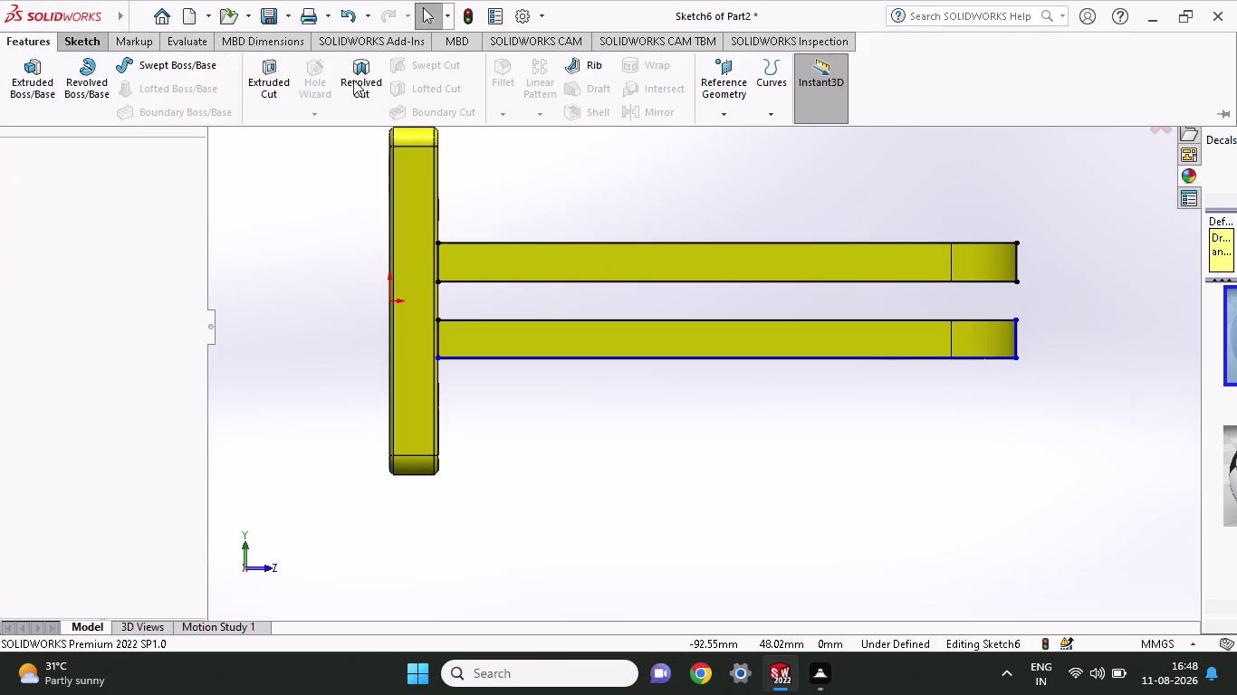
click(259, 82)
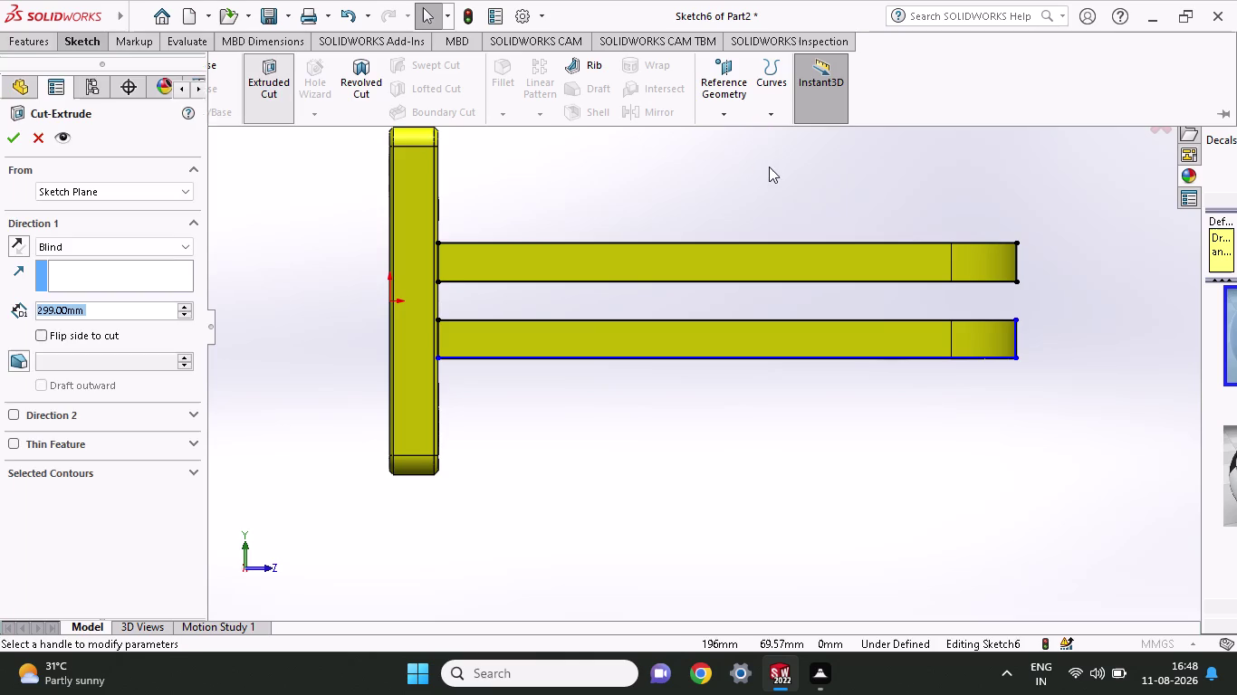
Apply the cut-extrude through the leftover strips, keeping only Body 1.
scroll(up, 3)
middle_drag(768, 166, 692, 214)
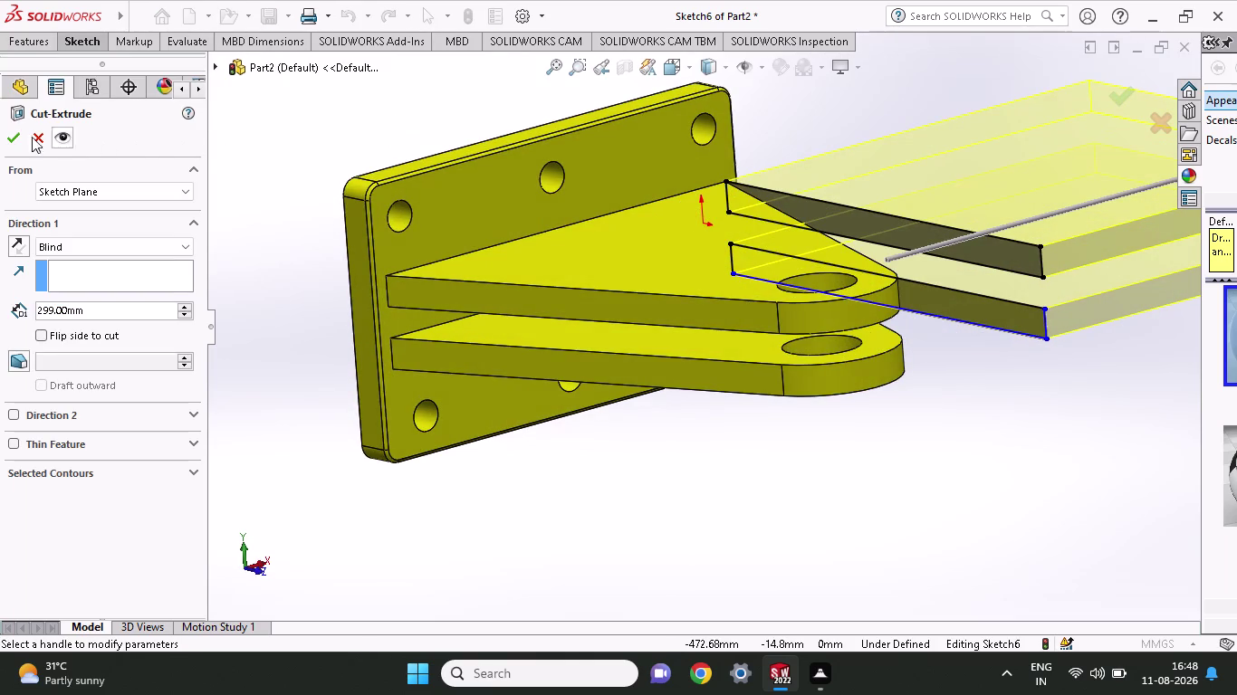
click(12, 138)
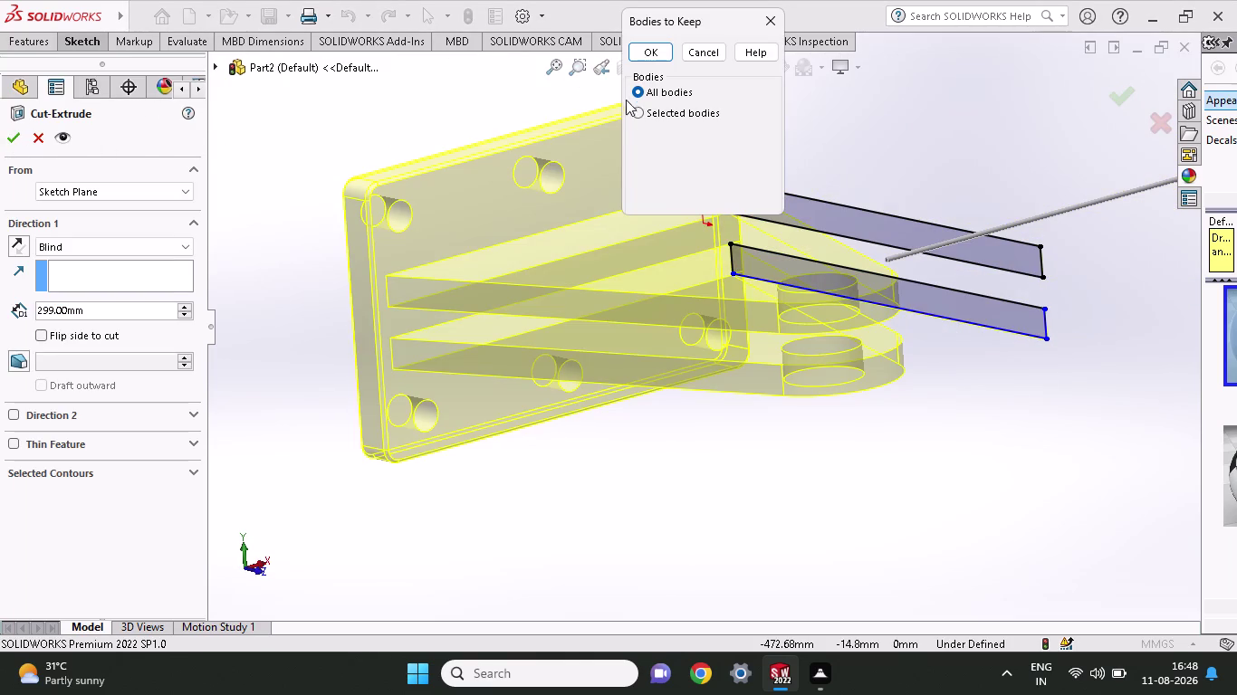
click(635, 113)
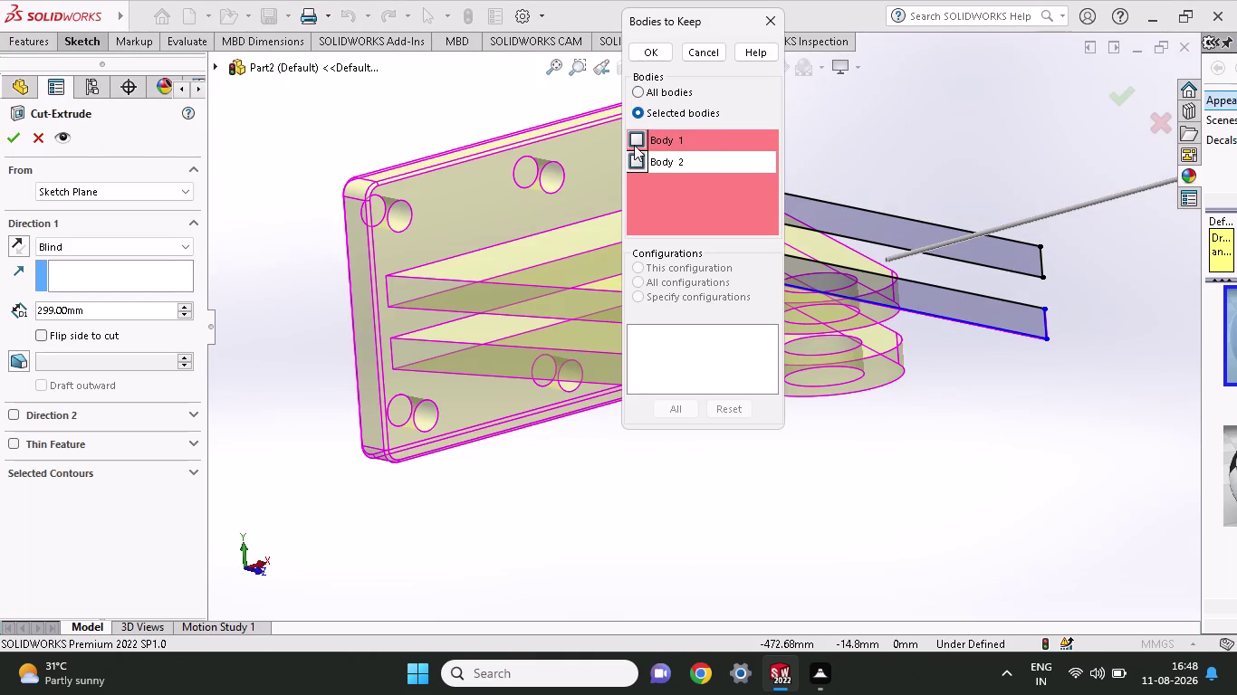
click(634, 145)
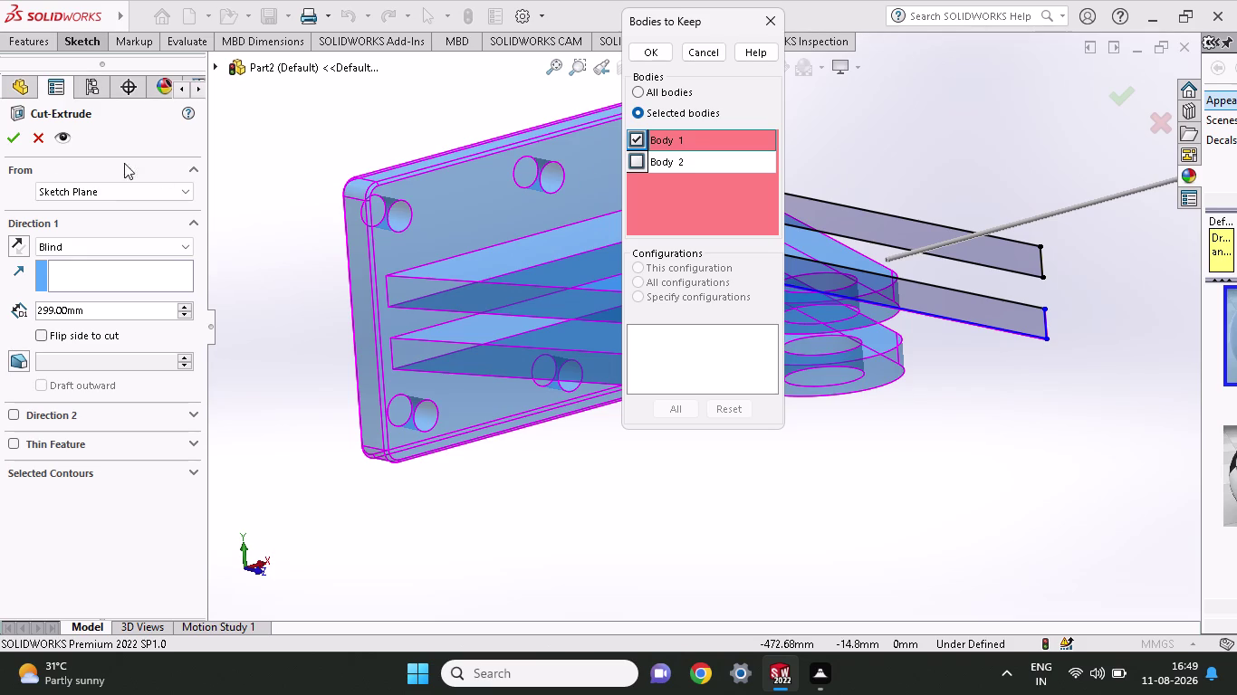
click(15, 136)
click(15, 136)
click(666, 49)
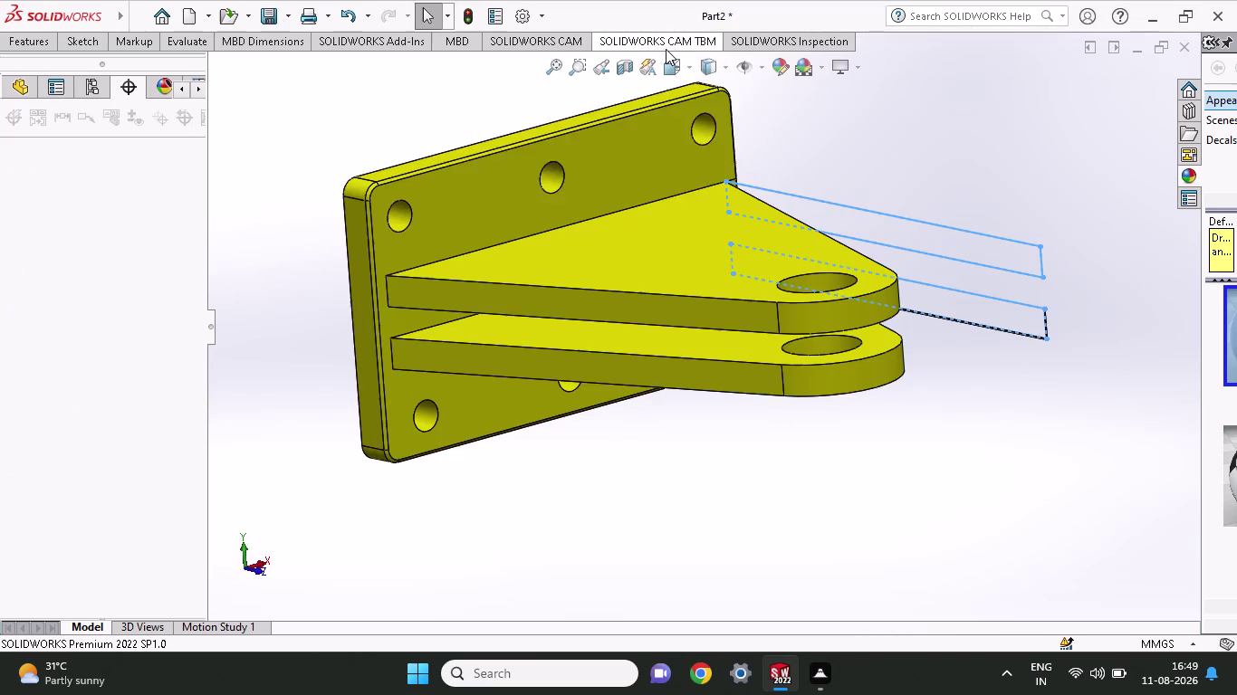
Turn the bracket edge-on to the gussets and select the angled trim sketch line.
middle_drag(897, 168, 805, 55)
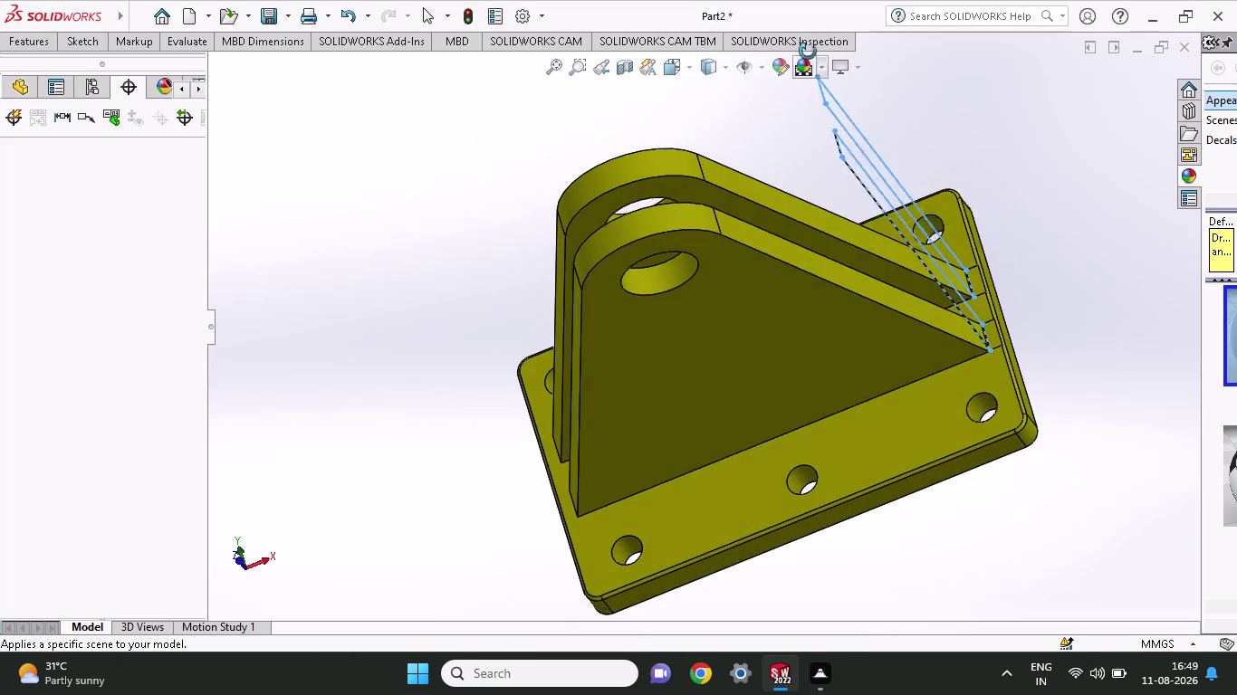
middle_drag(806, 55, 808, 47)
scroll(up, 3)
click(1085, 237)
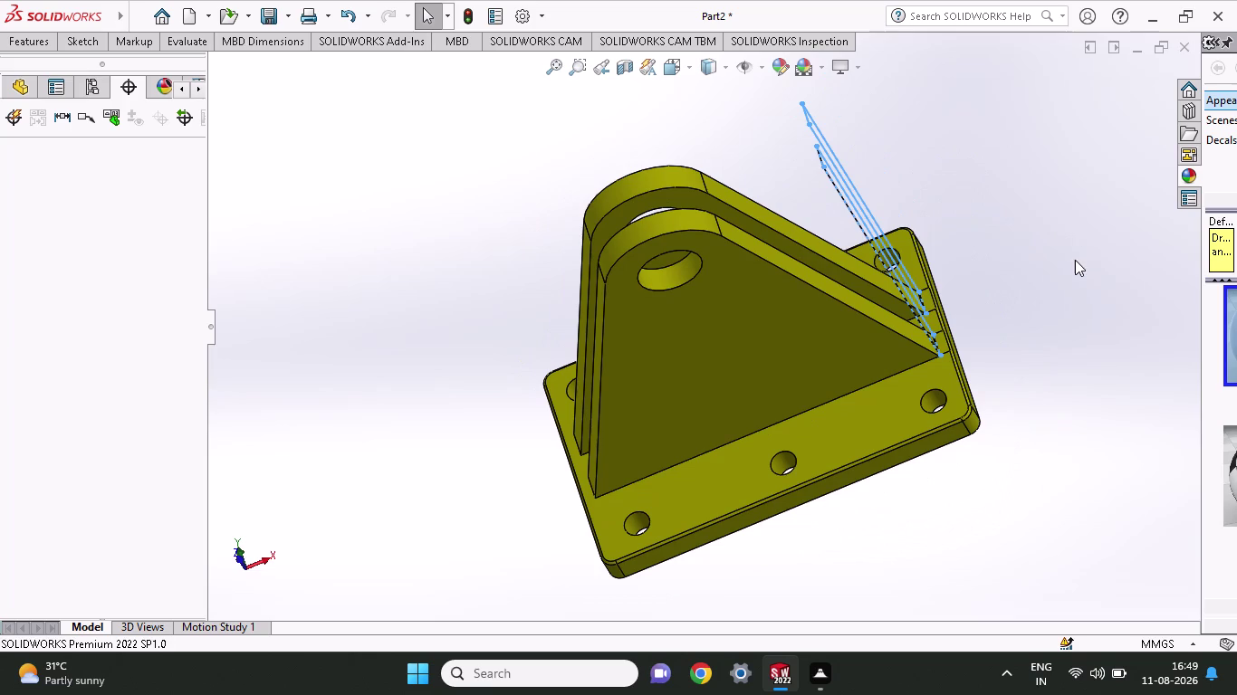
middle_drag(1075, 263, 1056, 253)
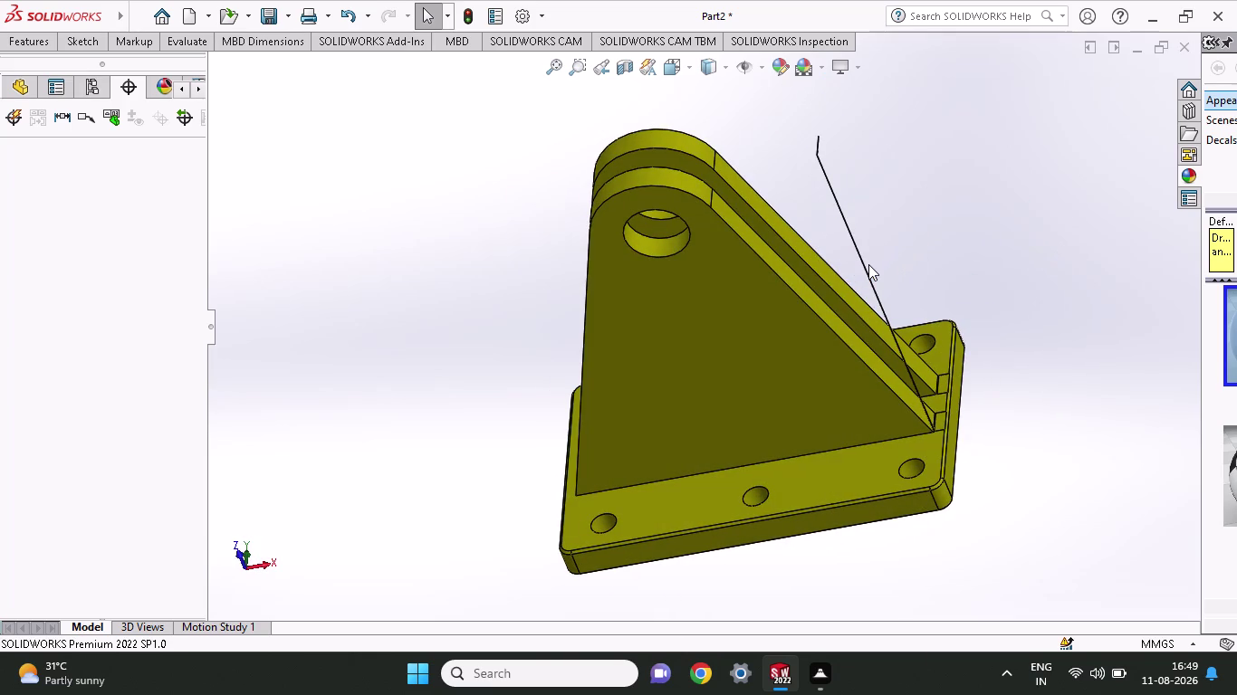
click(862, 269)
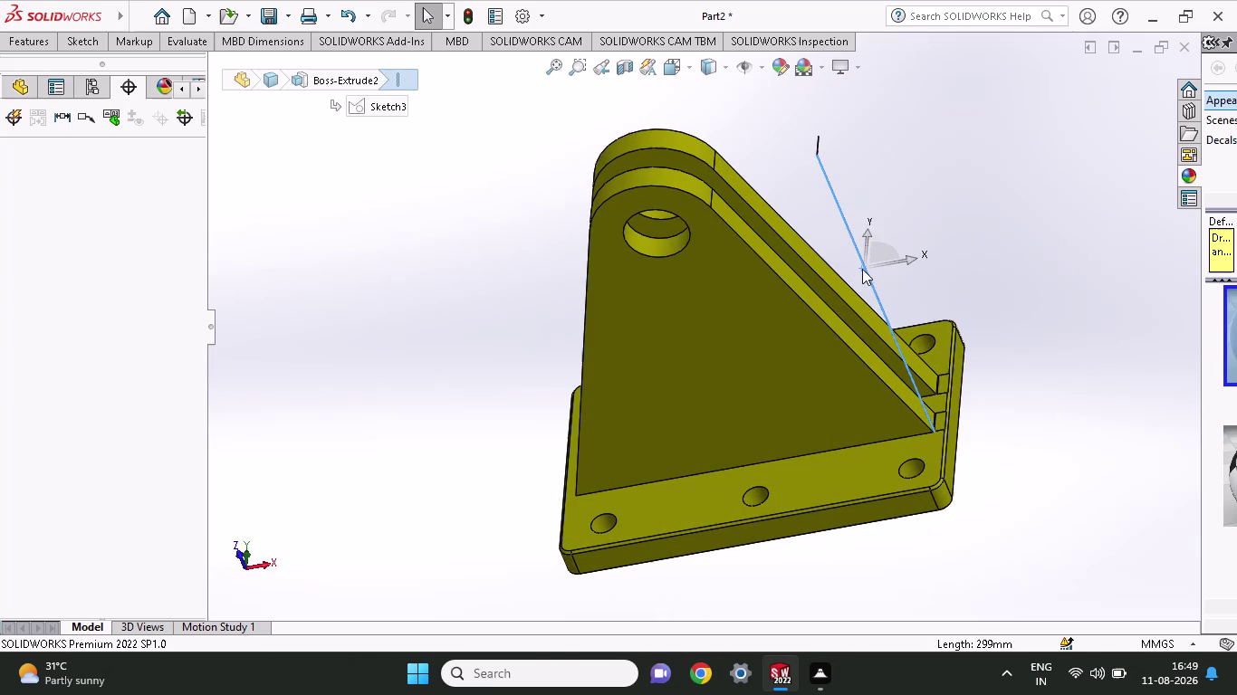
scroll(up, 3)
right_click(862, 269)
key(Escape)
key(Escape)
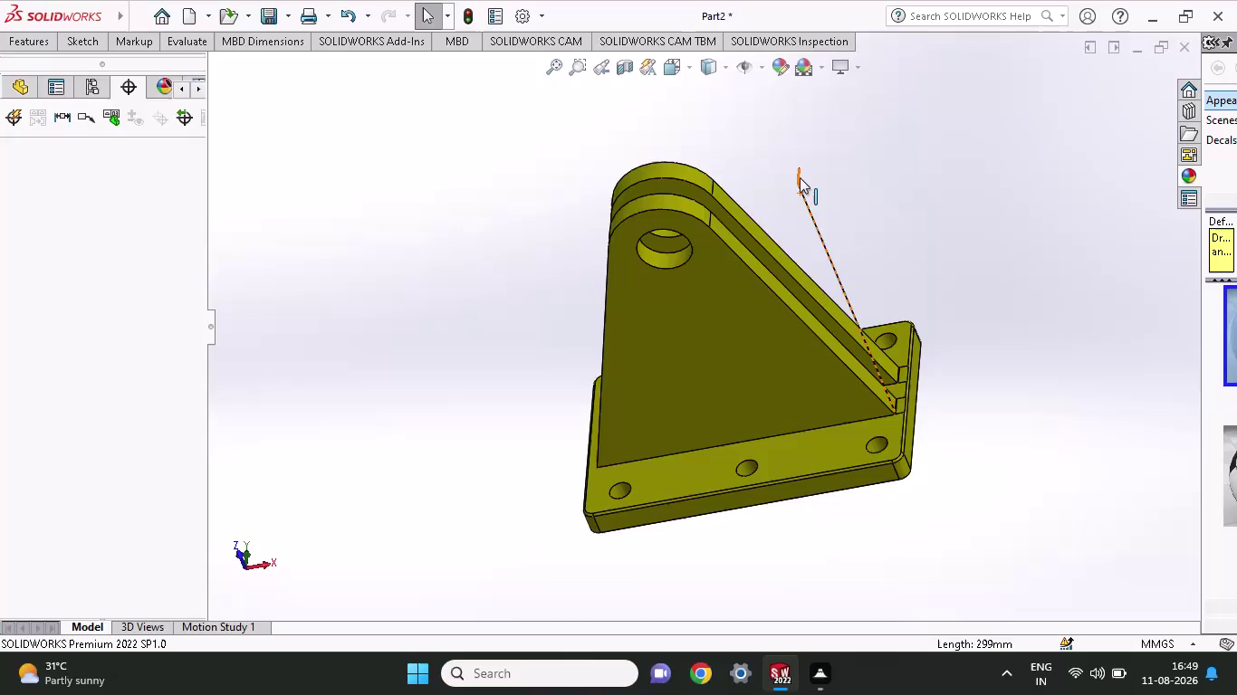
Reselect the angled sketch line and check its context options, then dismiss them.
click(800, 177)
click(799, 189)
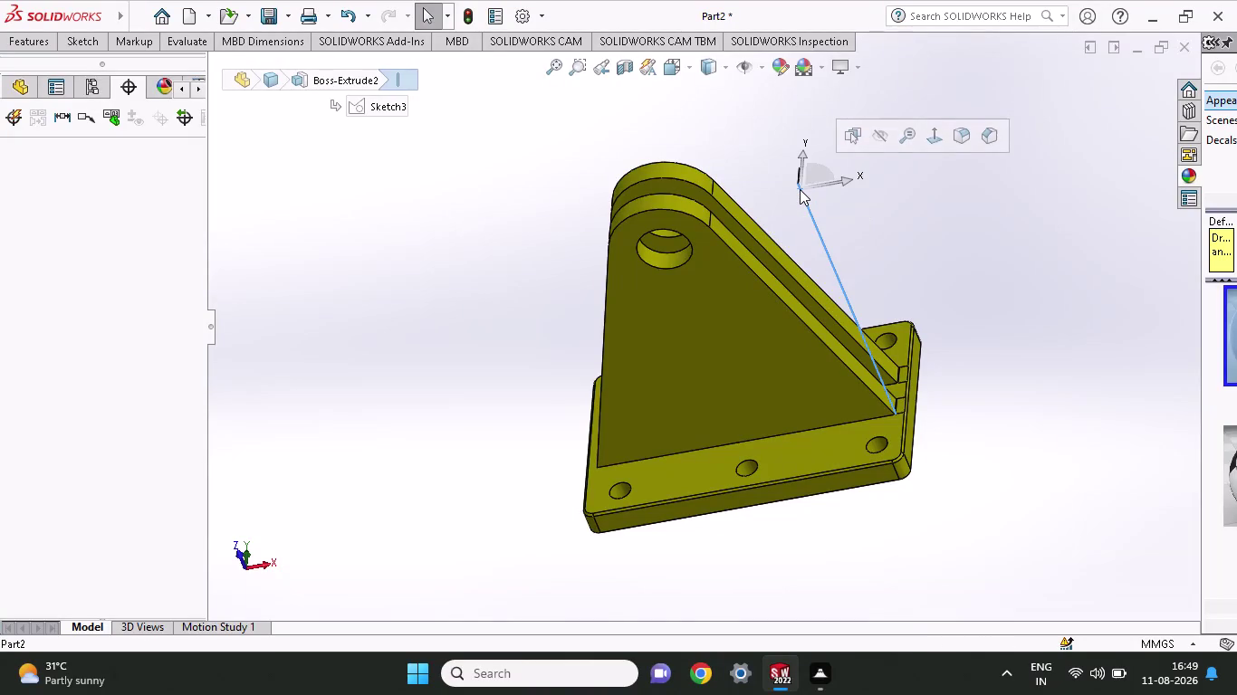
right_click(800, 190)
key(Escape)
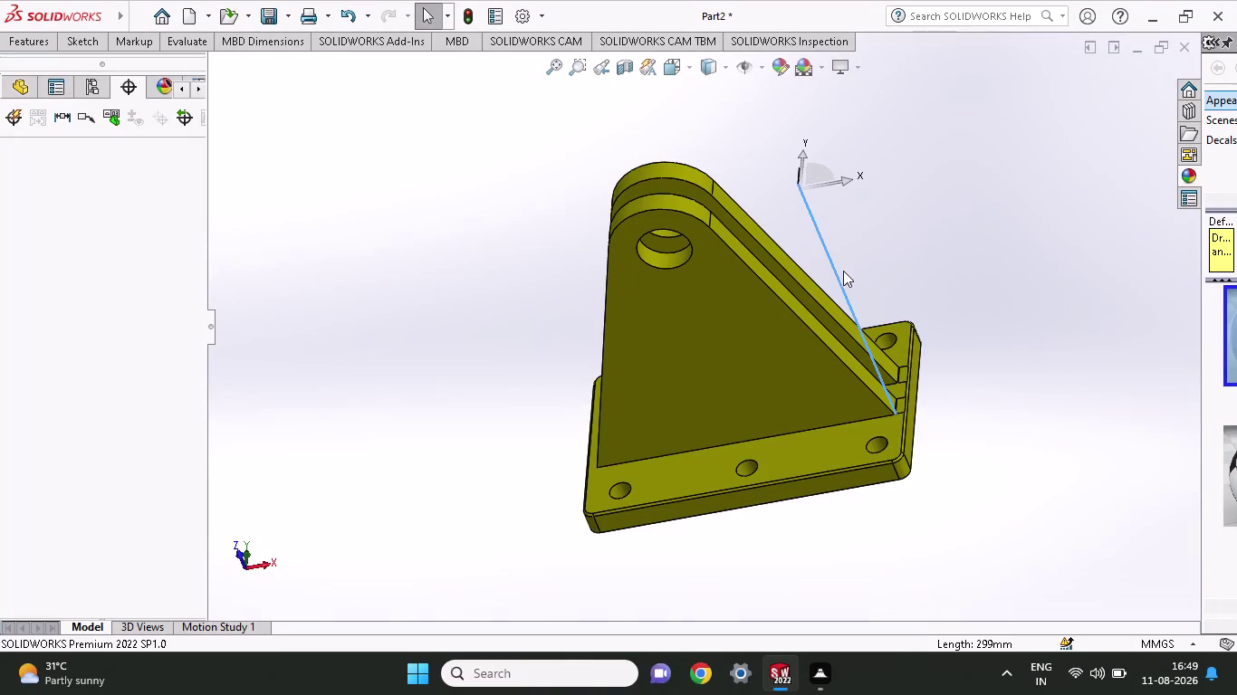
click(913, 186)
scroll(up, 3)
click(806, 257)
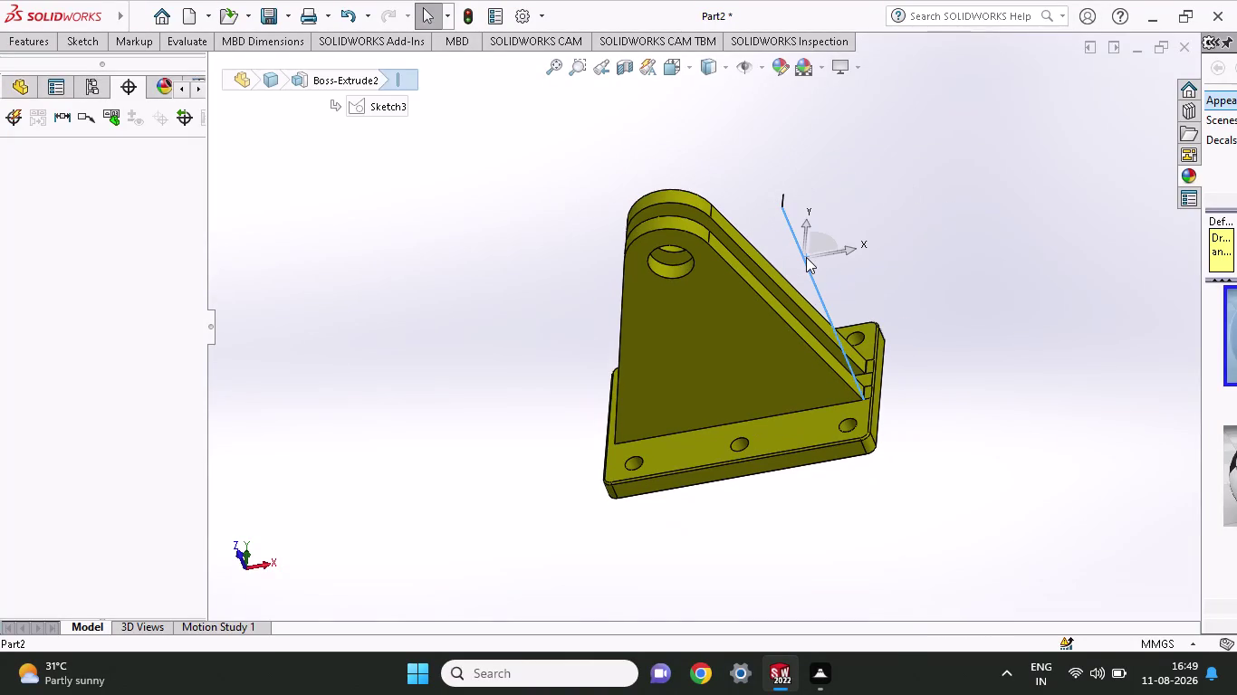
right_click(806, 257)
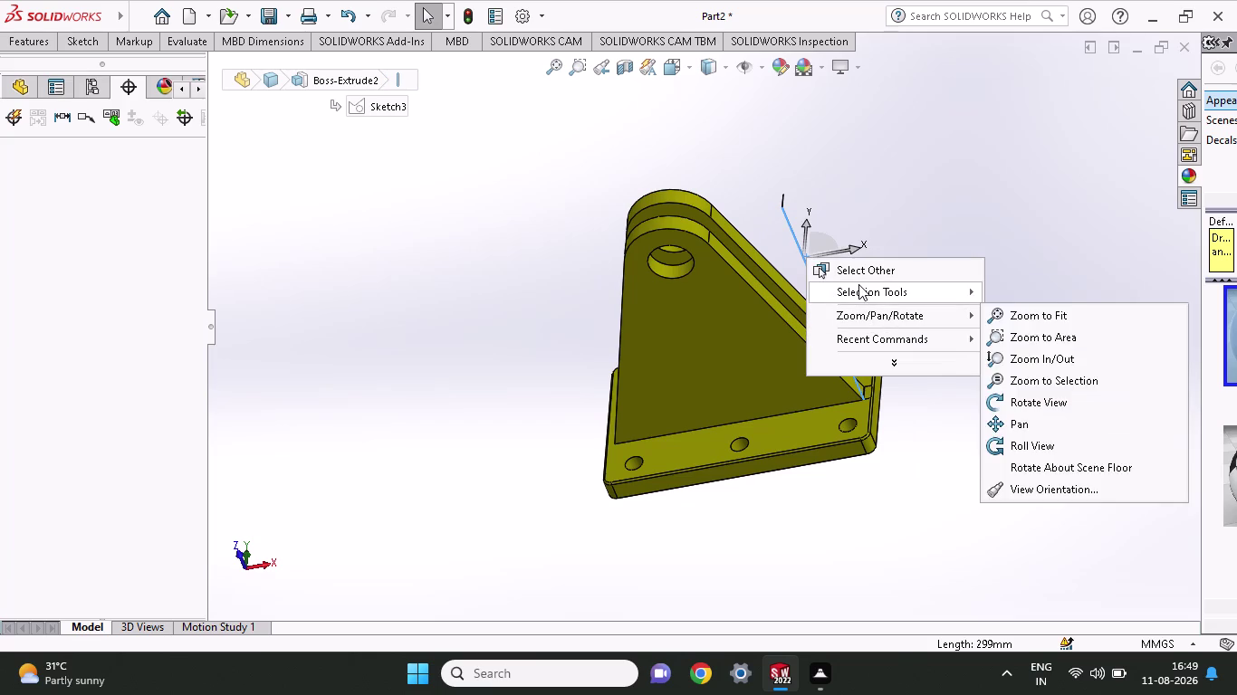
key(Escape)
key(Escape)
key(Escape)
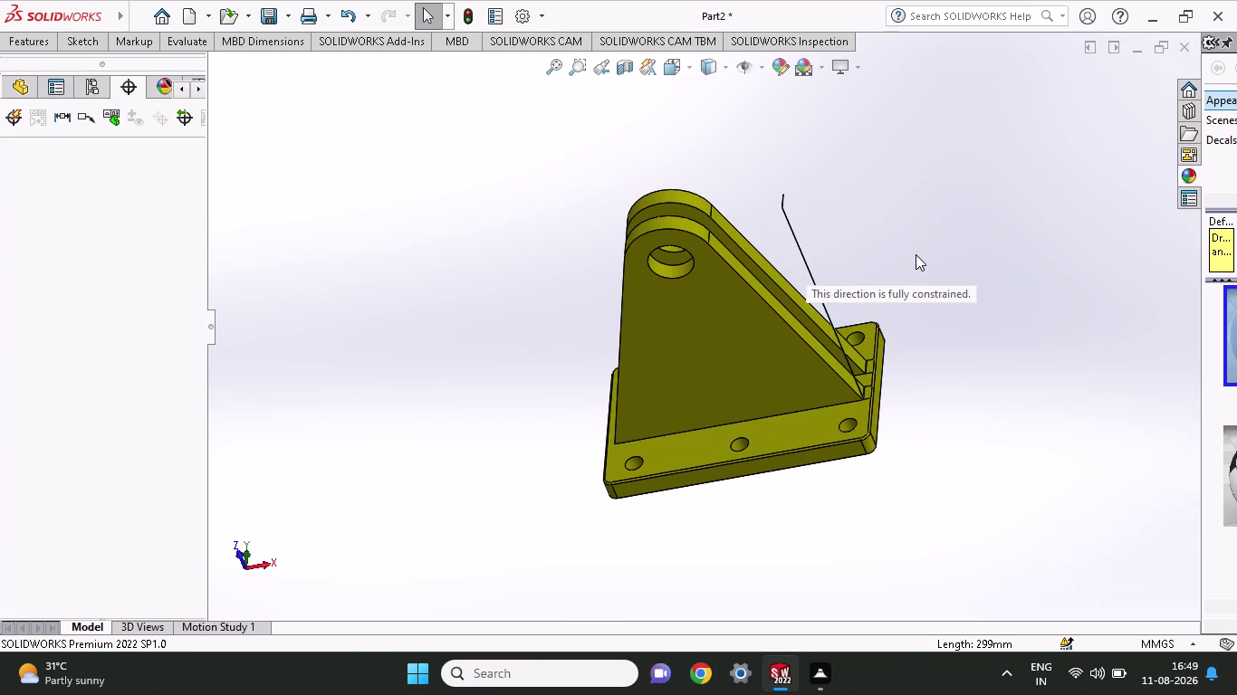
Temporarily hide the solid bodies to isolate the line, restore them, and show the Sketch tools.
middle_drag(924, 250, 1015, 291)
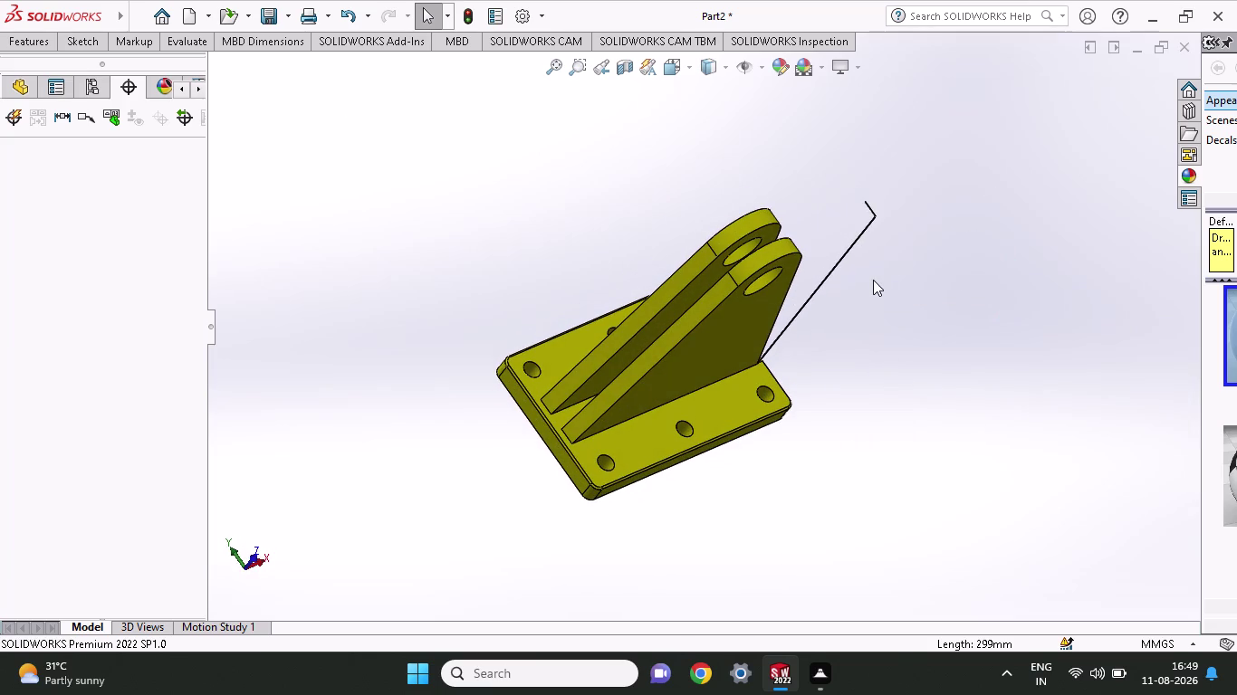
click(832, 267)
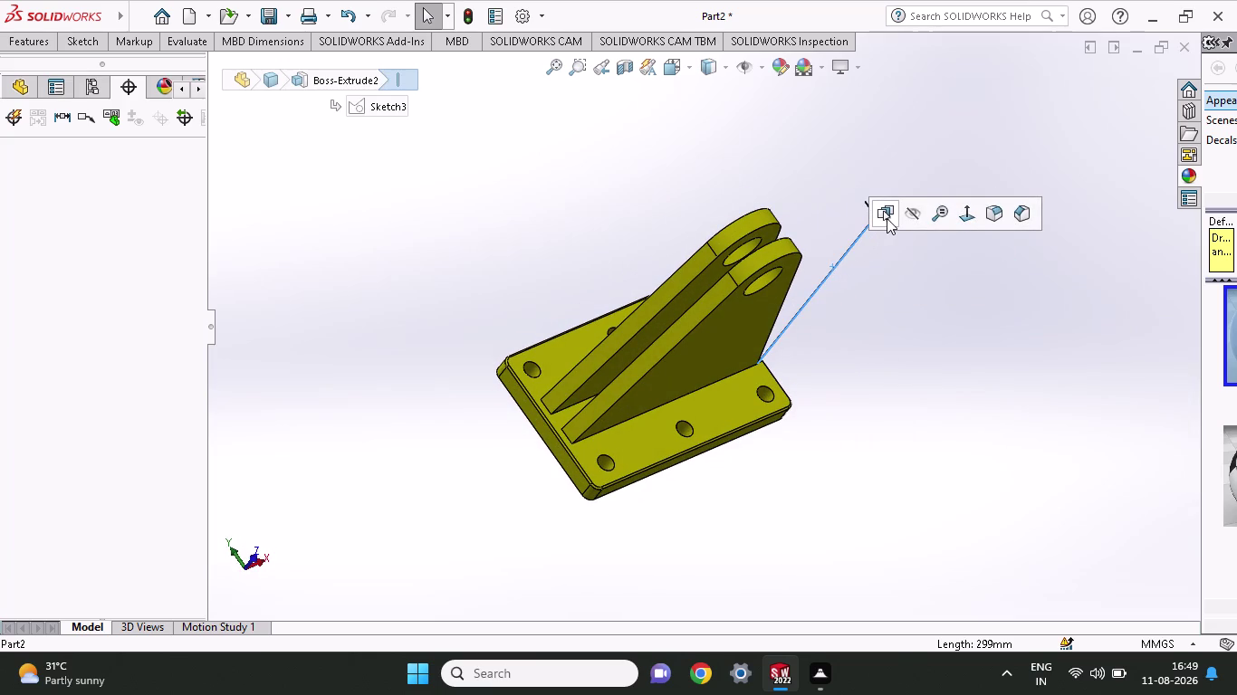
click(914, 215)
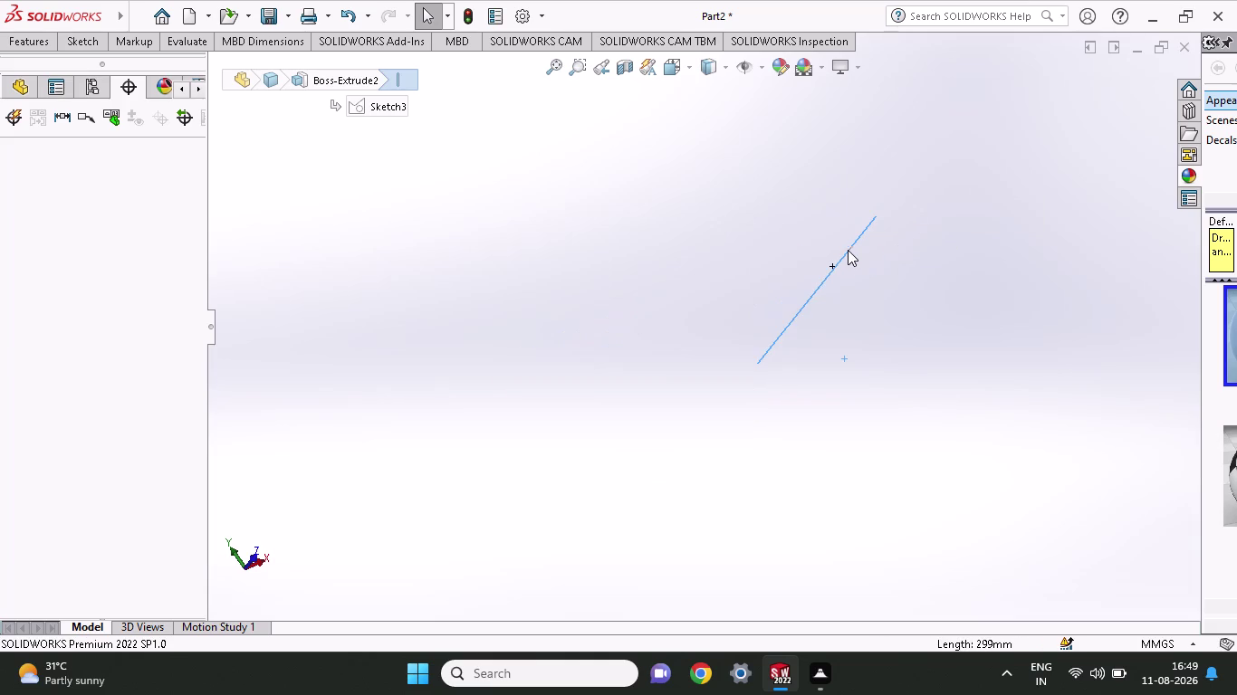
key(ctrl+z)
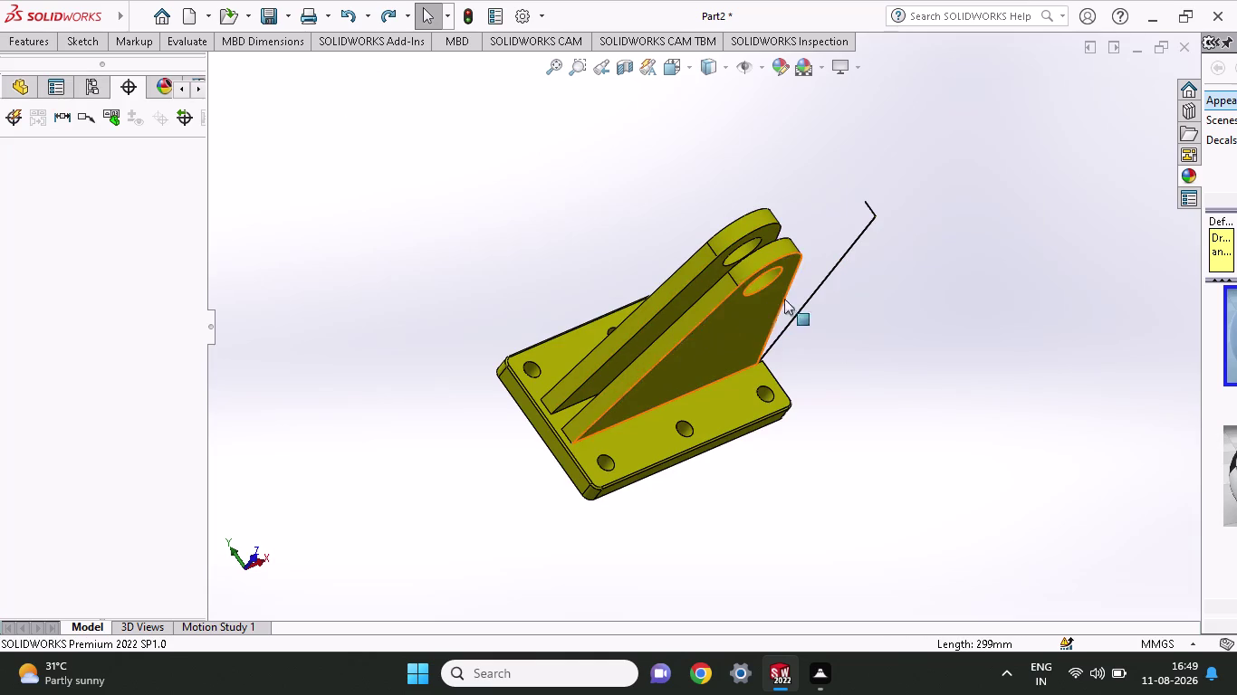
click(805, 301)
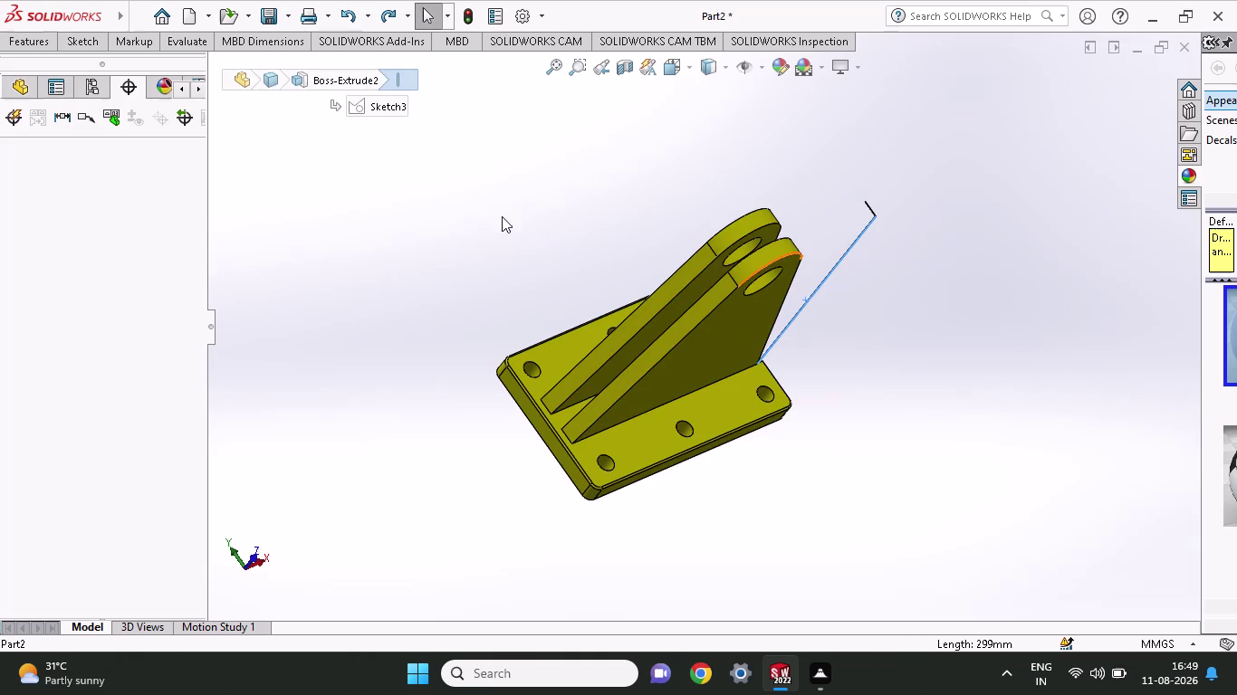
click(95, 43)
Start a rectangle while viewing Plane1 and the gussets, then back out of it.
click(119, 96)
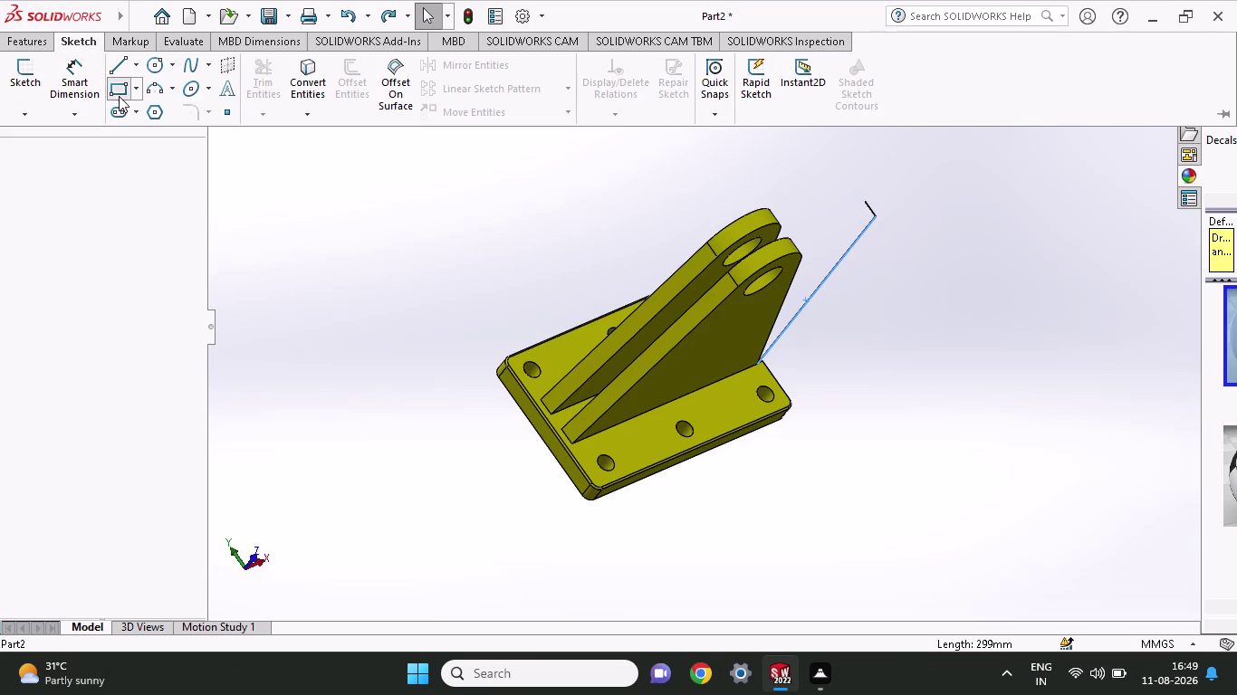
middle_drag(1077, 292, 976, 320)
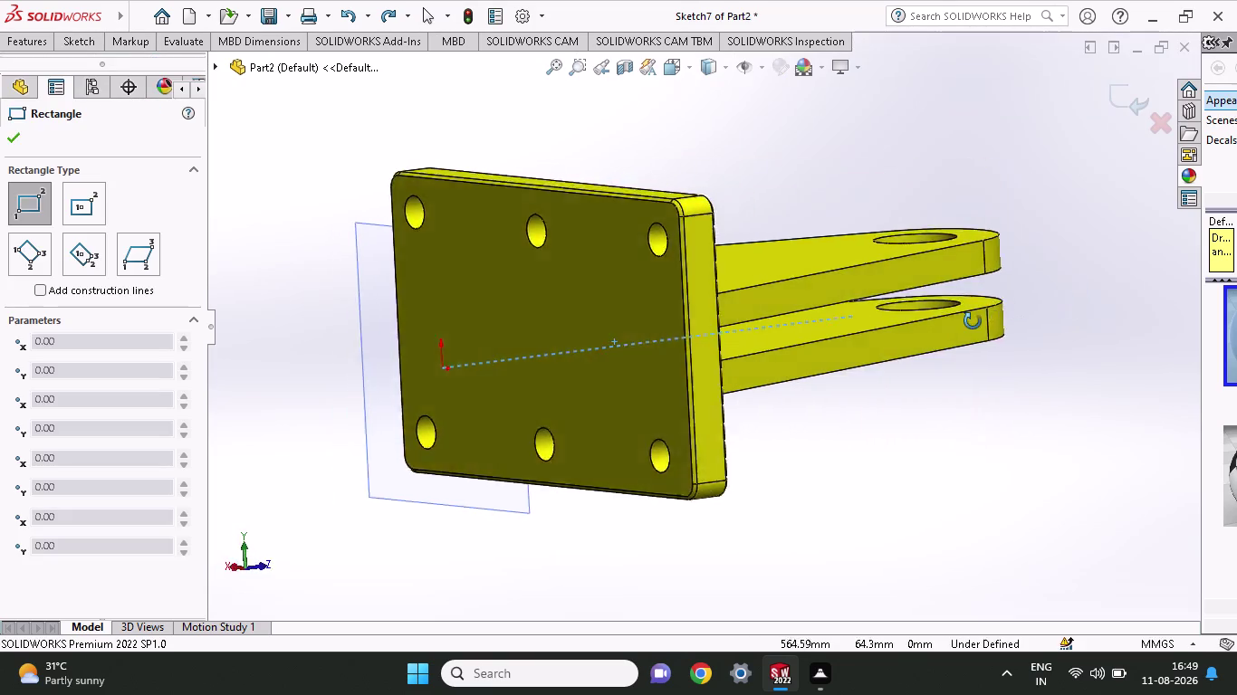
middle_drag(976, 320, 854, 326)
key(Tab)
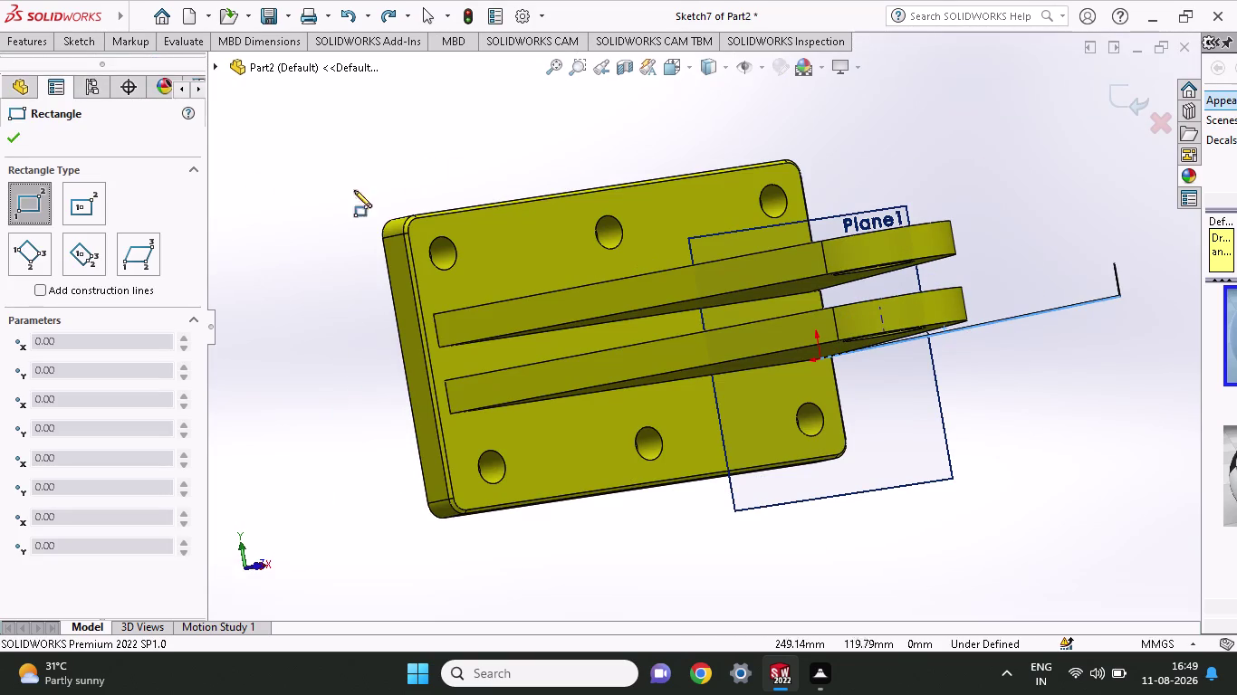
click(6, 130)
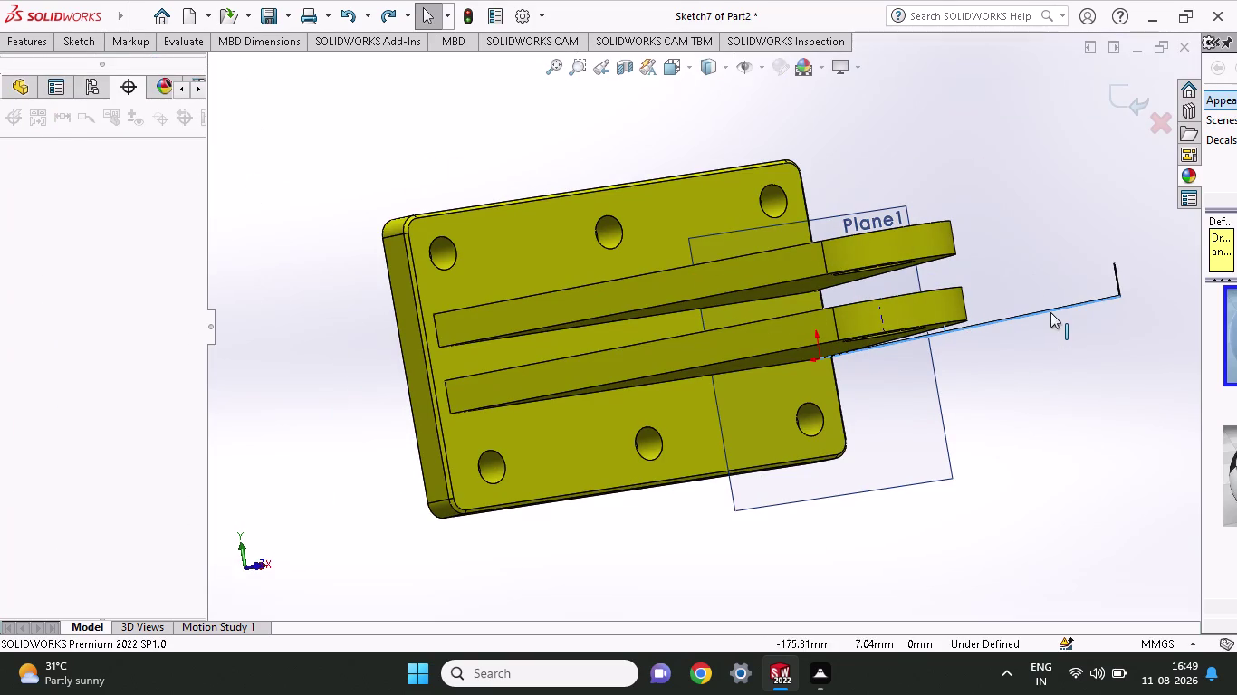
click(1050, 313)
click(1049, 310)
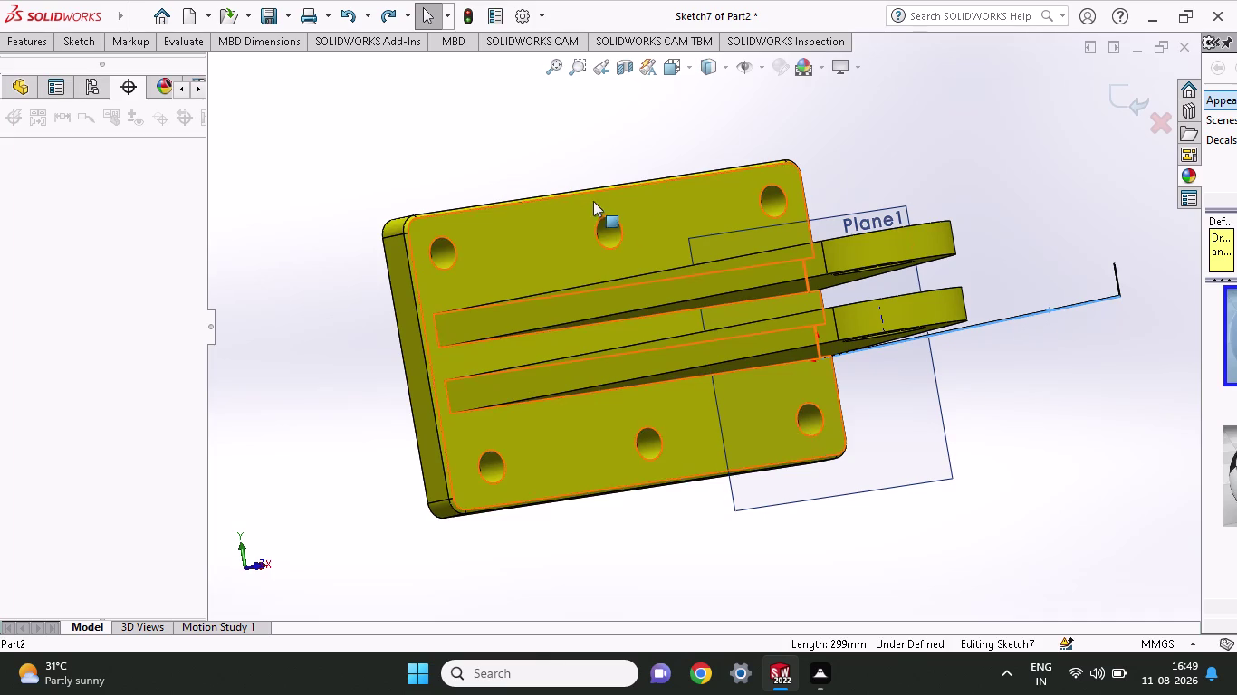
scroll(up, 3)
right_click(887, 172)
key(Escape)
key(Escape)
key(Escape)
key(Escape)
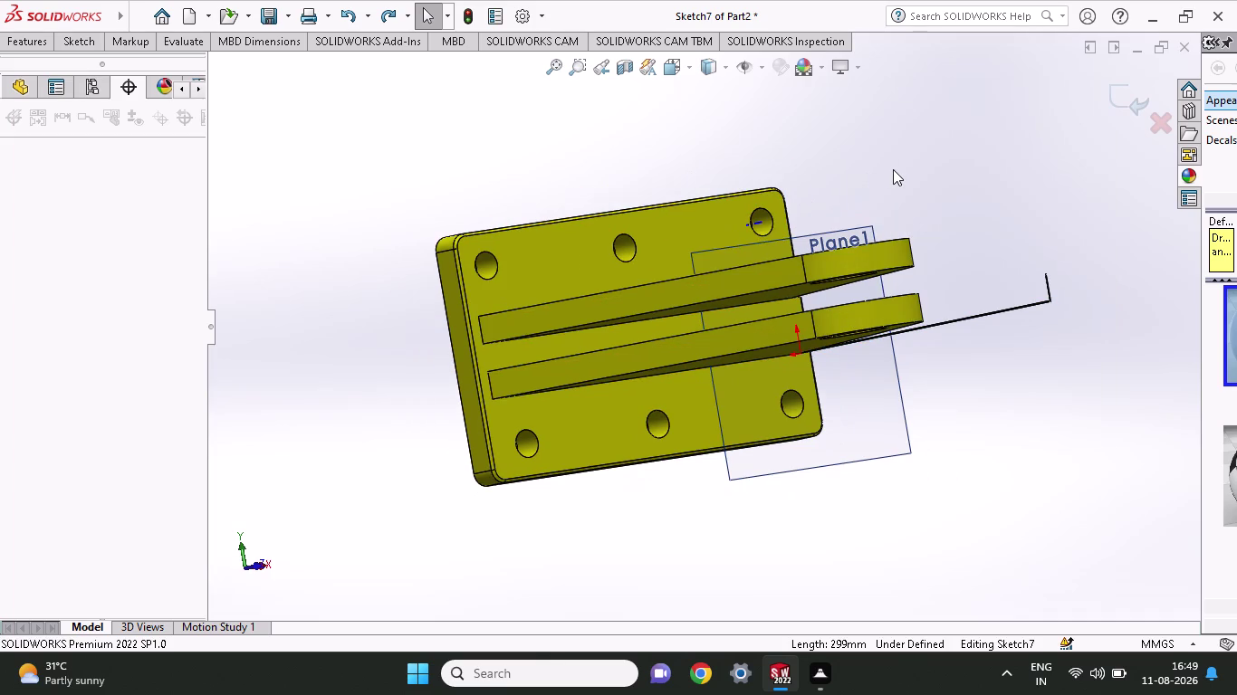
key(Escape)
key(Escape)
right_drag(873, 170, 868, 187)
key(Escape)
key(Escape)
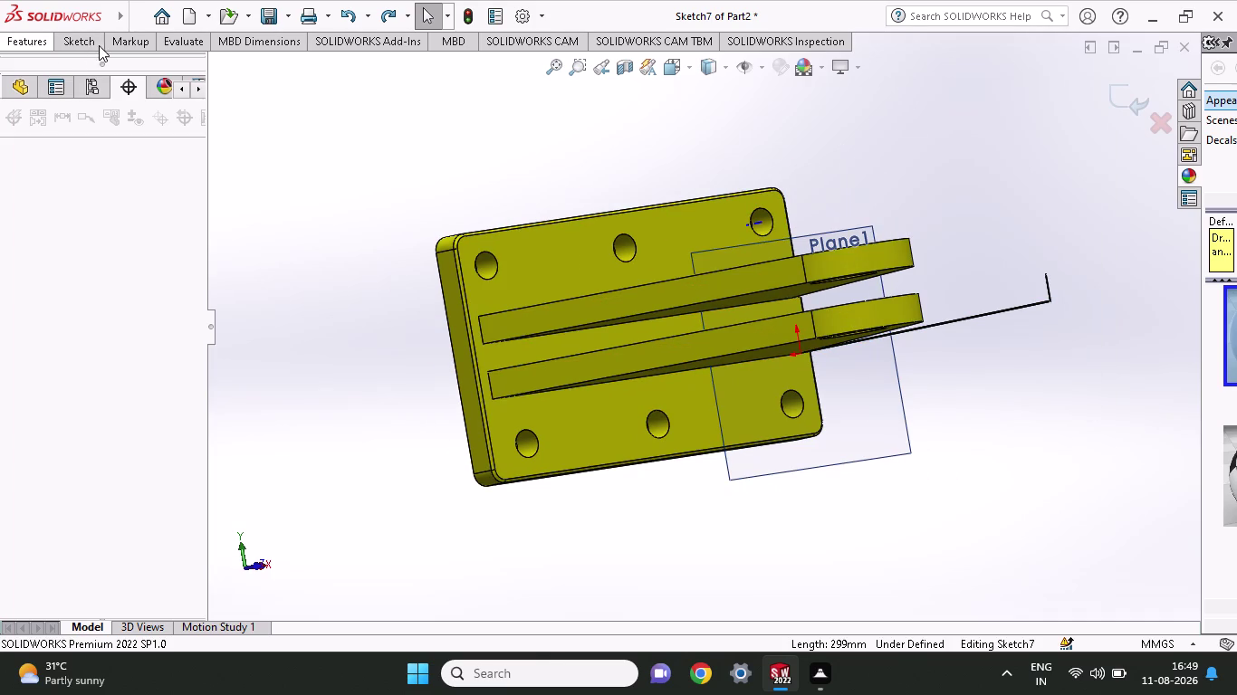
Retry the rectangle, cancel it and leave the empty sketch.
click(100, 45)
click(120, 91)
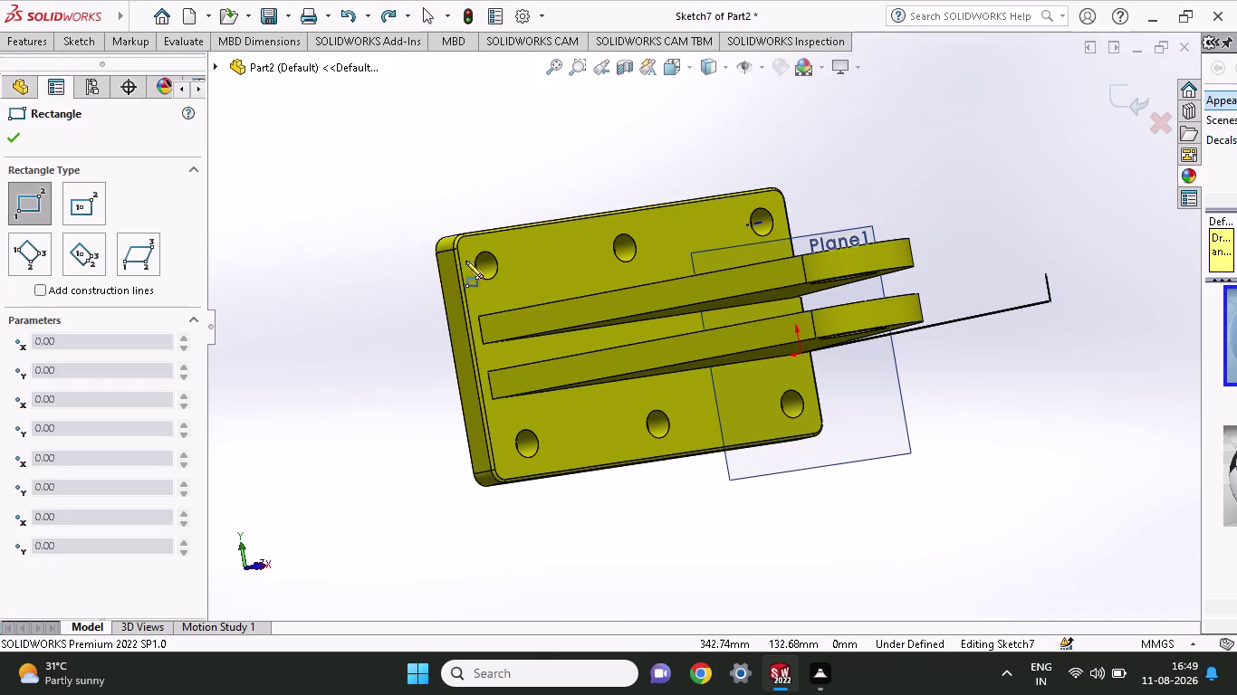
key(Escape)
key(Escape)
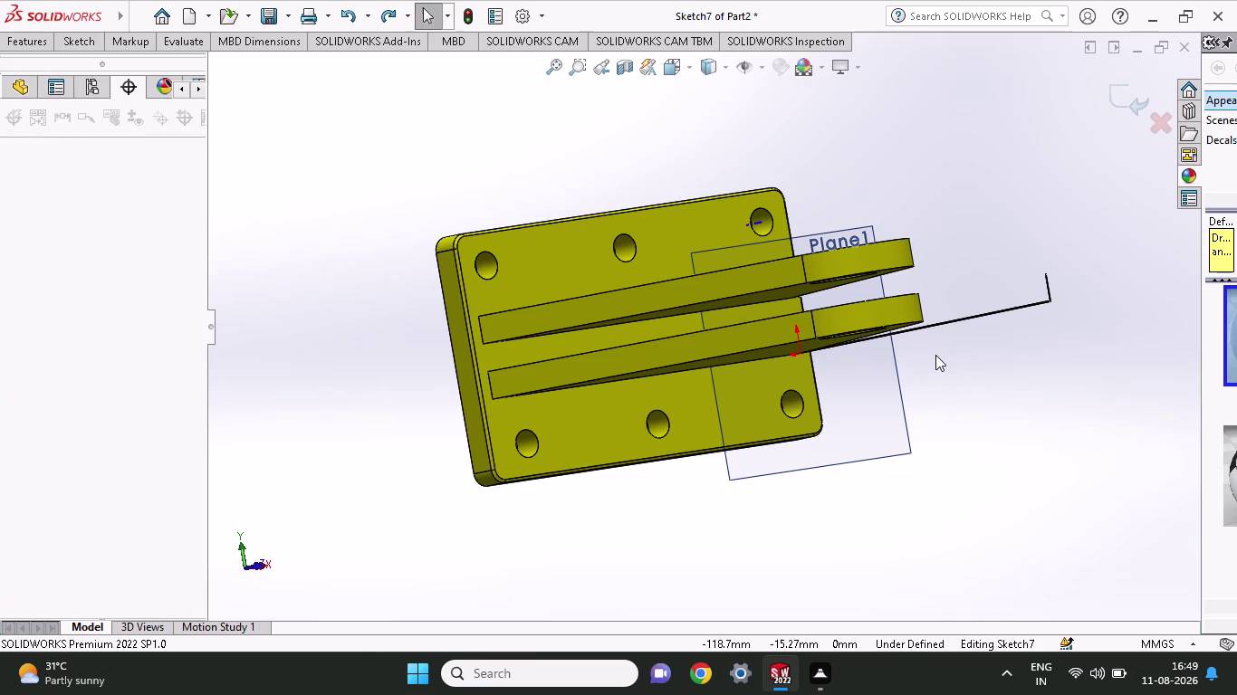
right_click(494, 140)
click(712, 110)
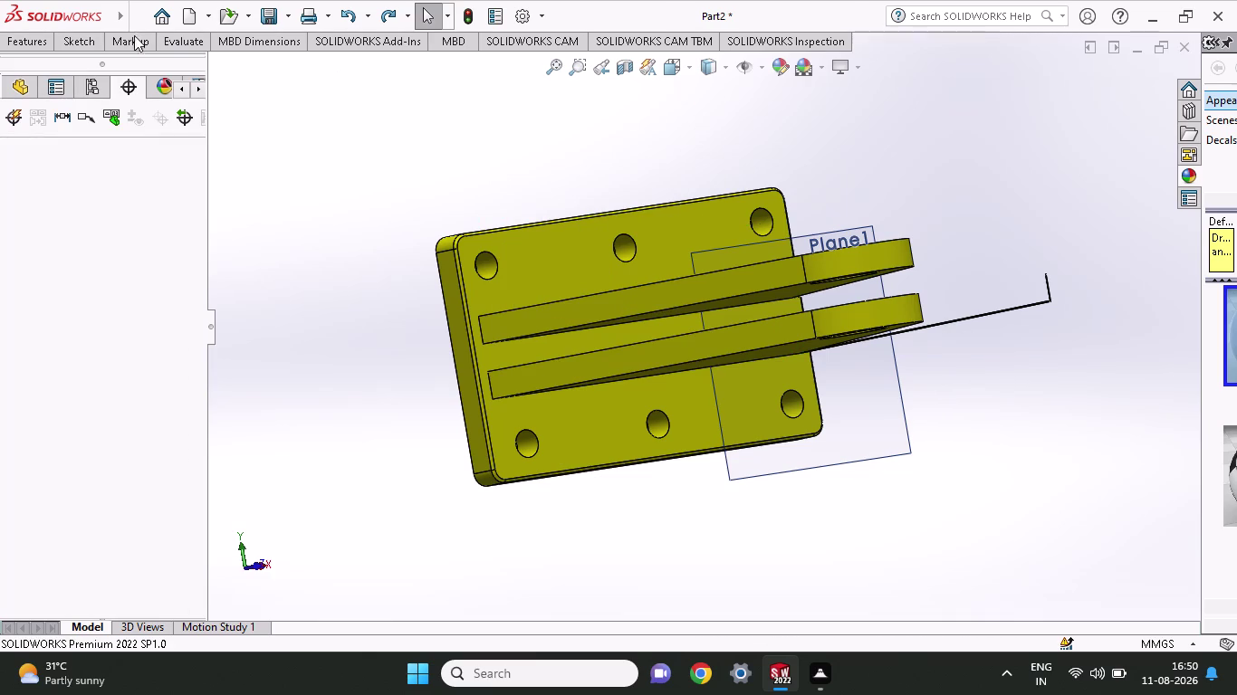
Sketch on the lower gusset surface, drawing a rectangle along the plate.
click(68, 44)
scroll(down, 3)
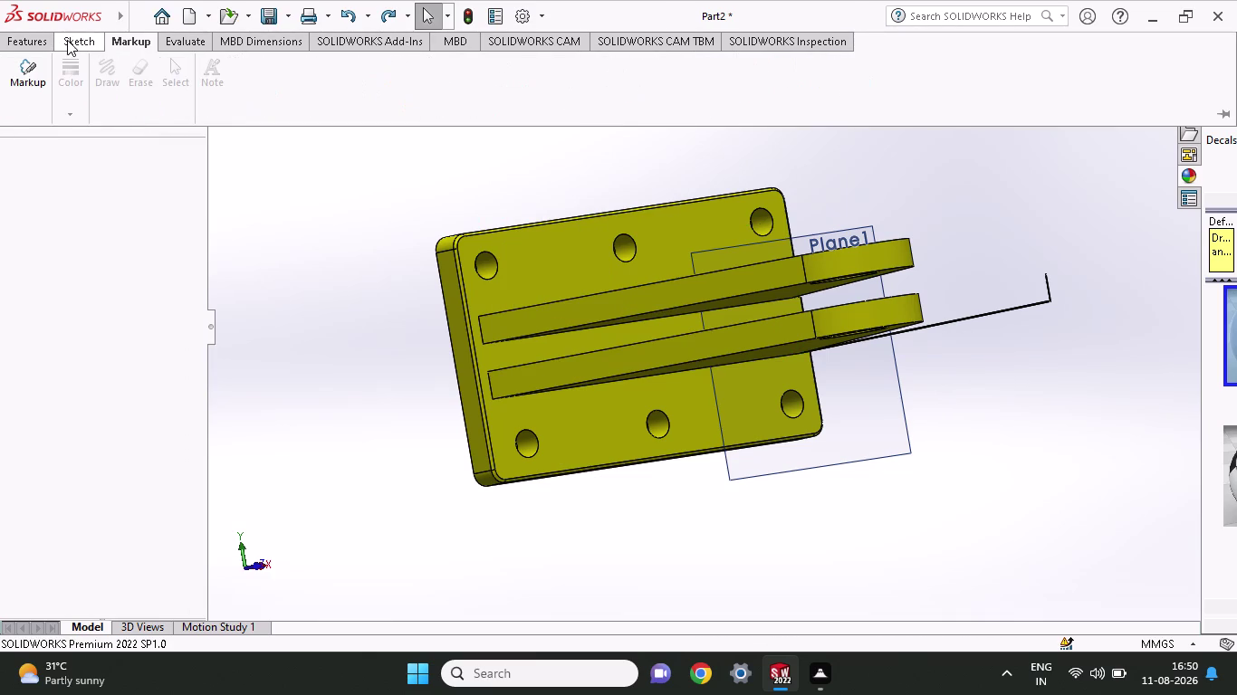
click(67, 40)
click(124, 87)
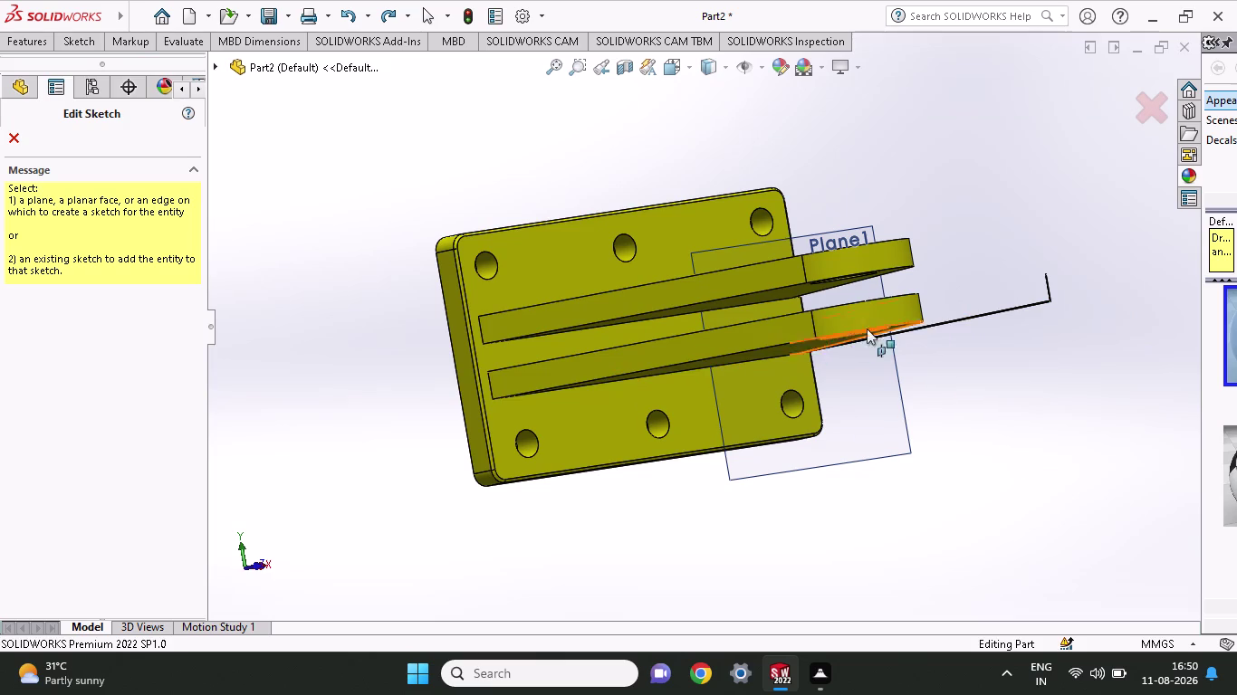
click(766, 329)
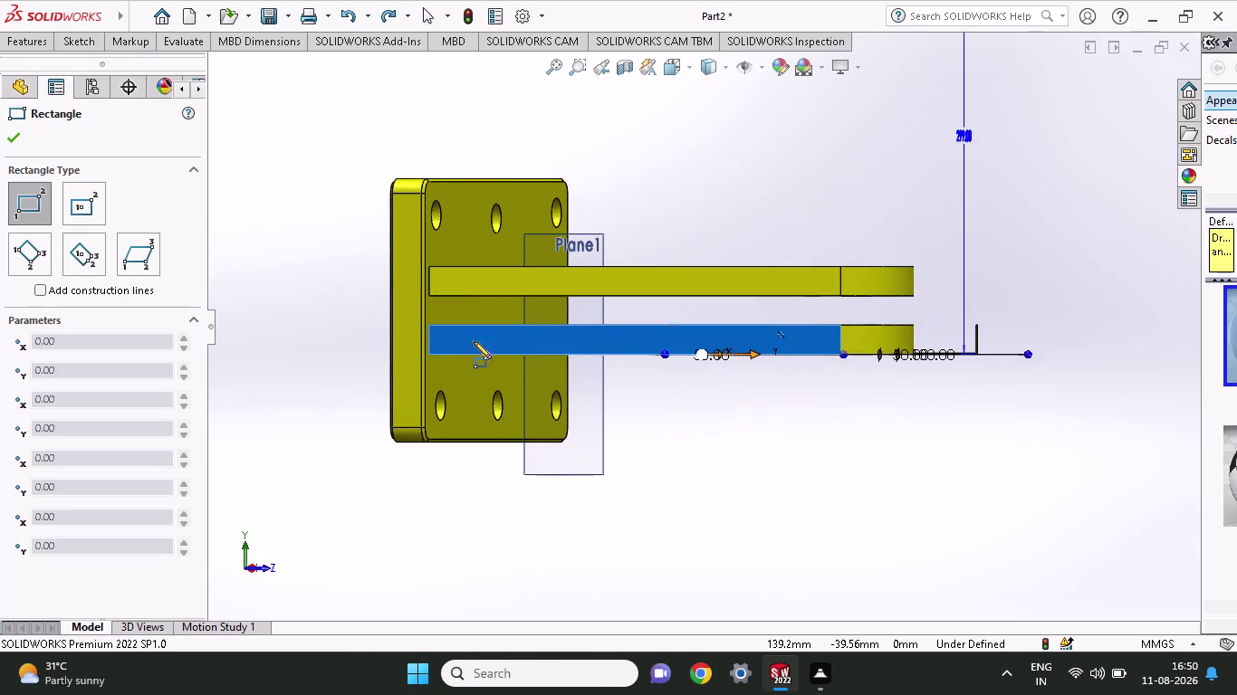
click(431, 323)
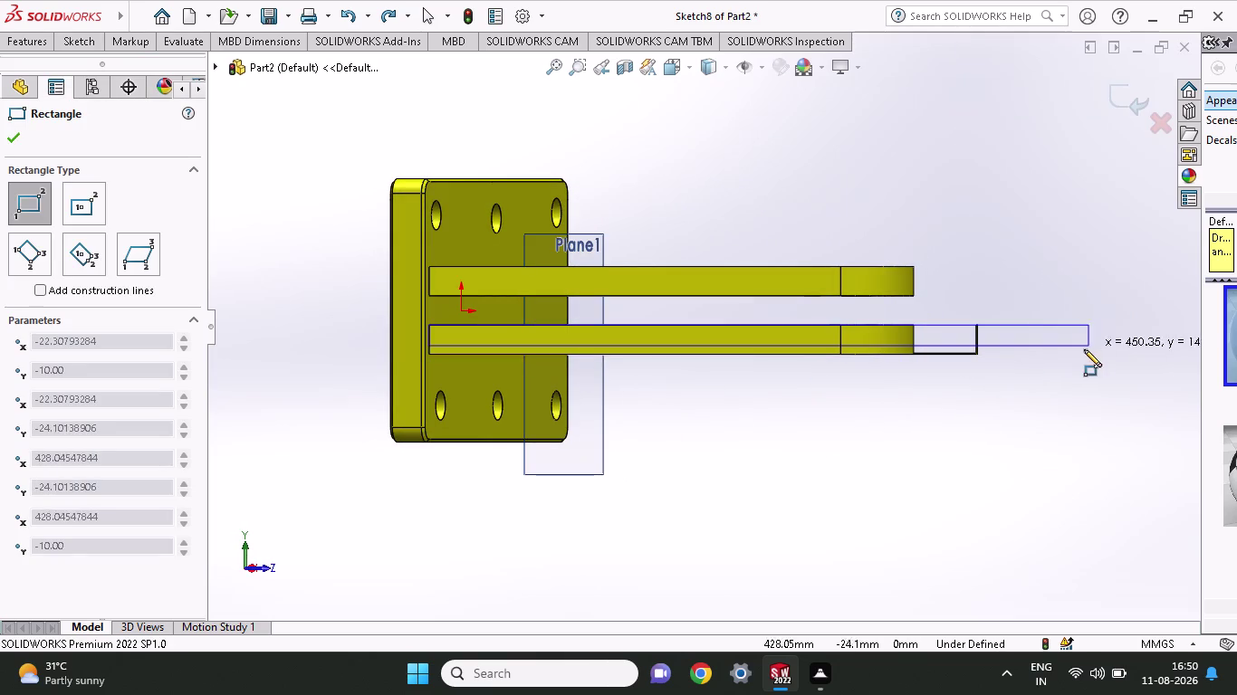
key(Escape)
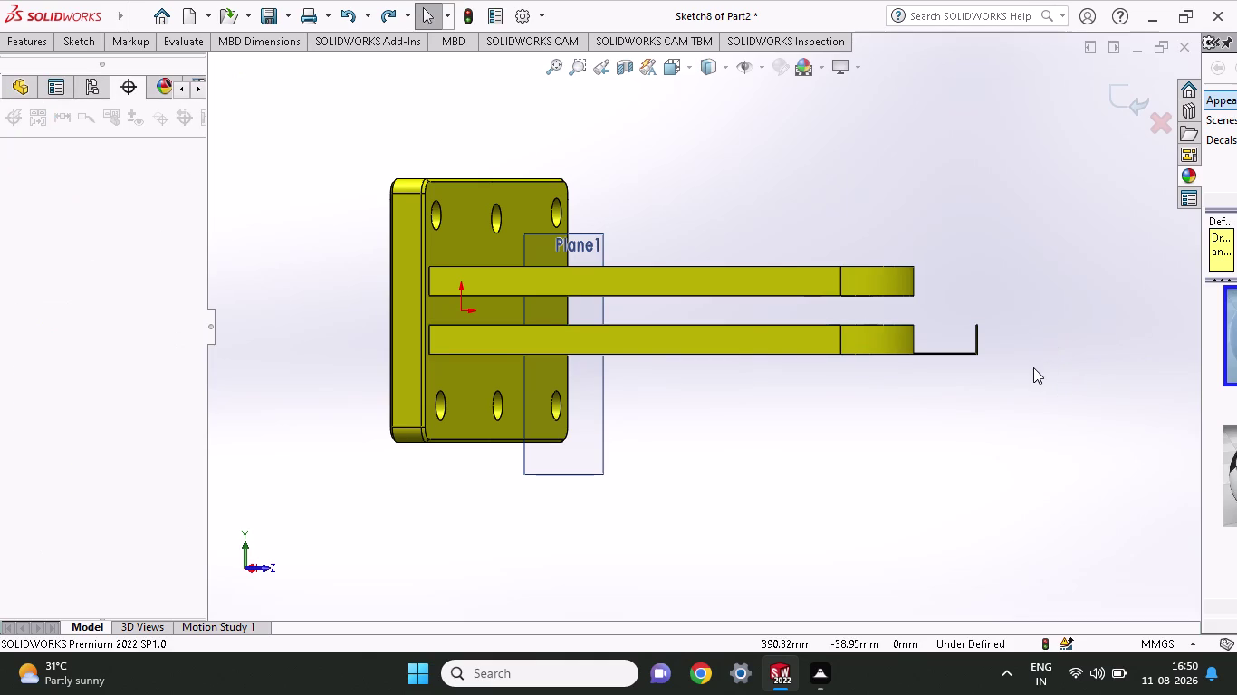
Turn the bracket to an angled view and exit the sketch.
middle_drag(1033, 368, 922, 278)
scroll(up, 3)
right_click(965, 211)
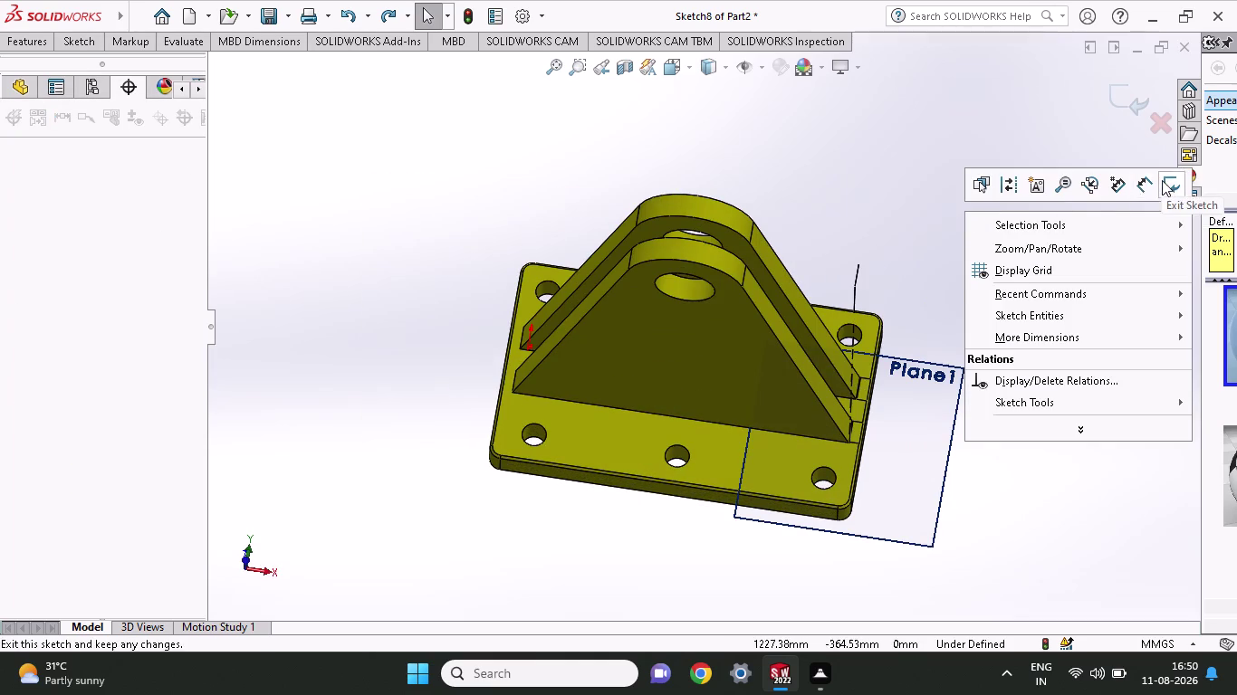
click(1161, 180)
Open the Sketch tools and start the Rectangle tool.
click(16, 49)
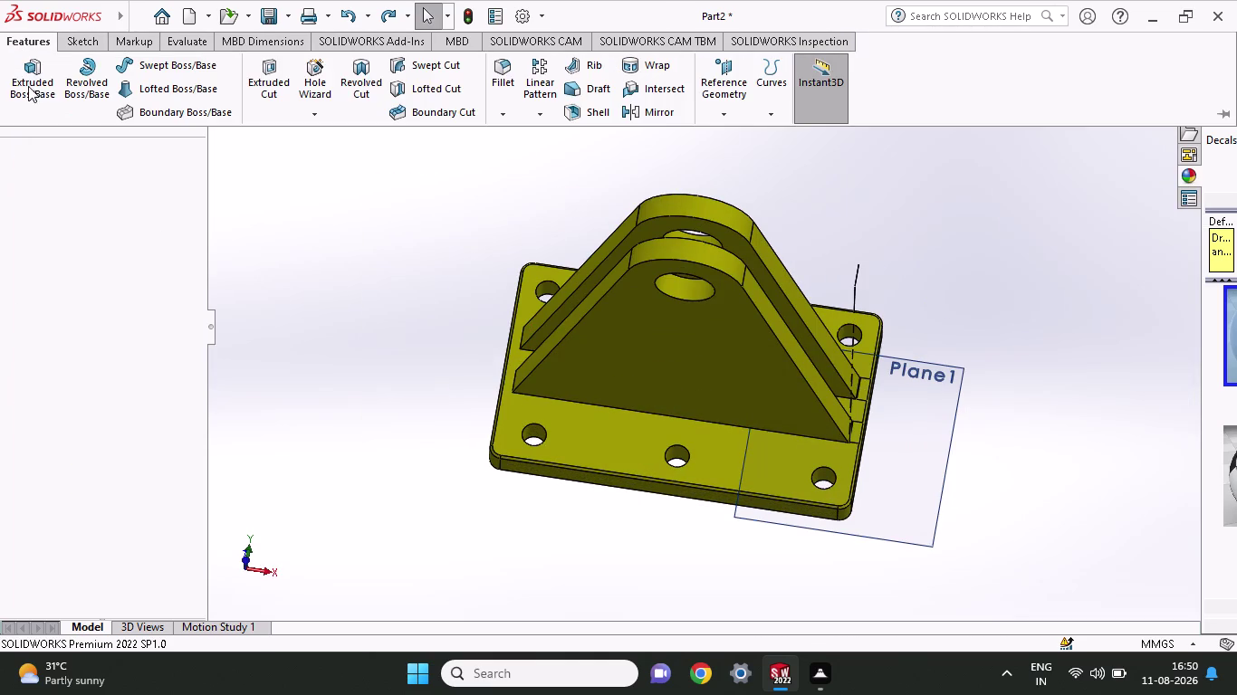
click(74, 39)
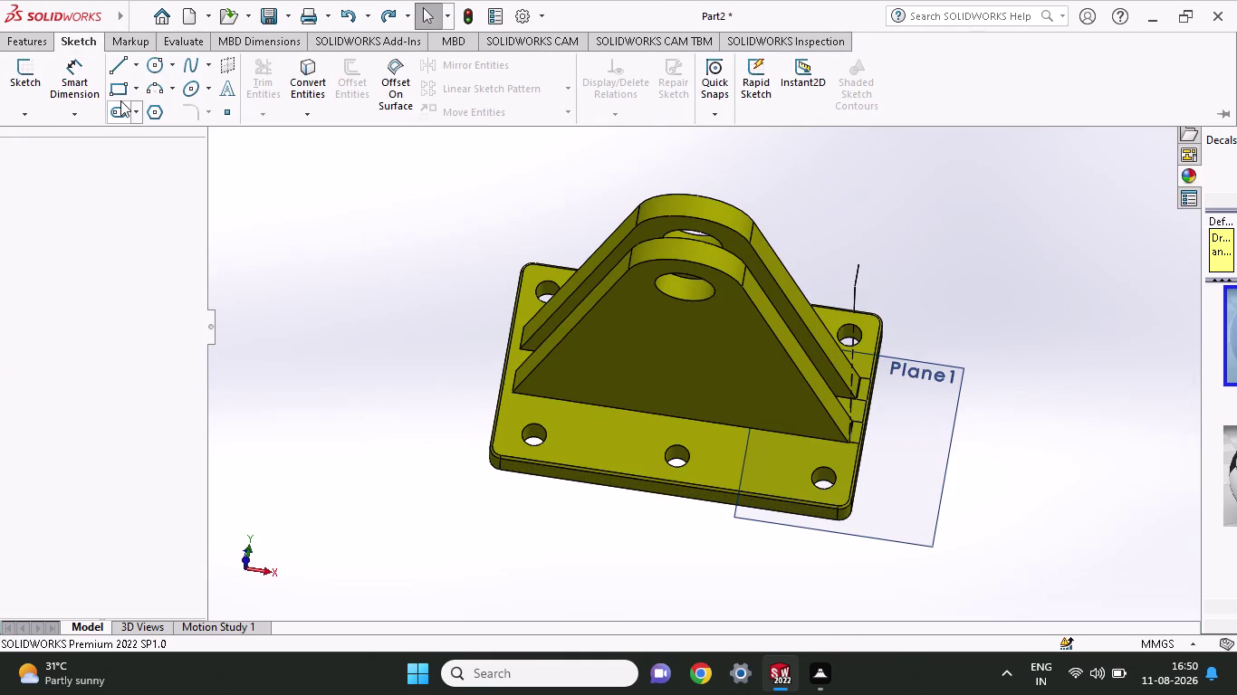
click(120, 96)
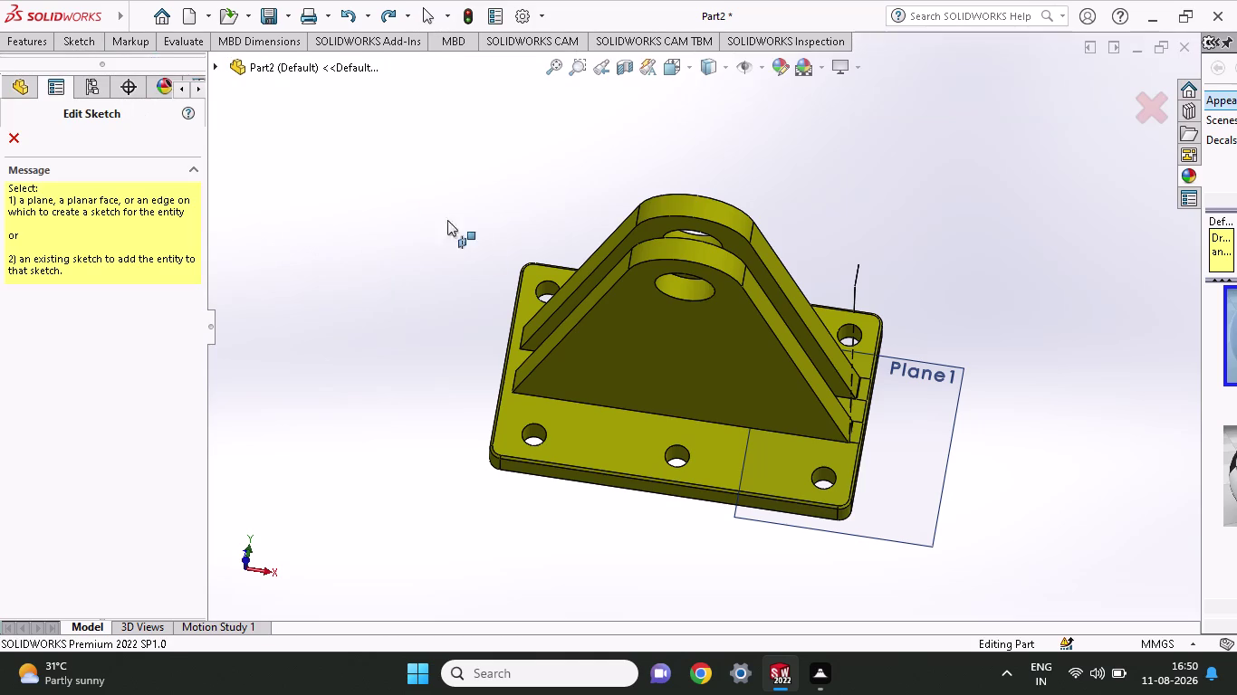
scroll(up, 3)
In a side view, select the lower plate's long edges, then cancel the pending rectangle.
middle_drag(1059, 290, 1187, 320)
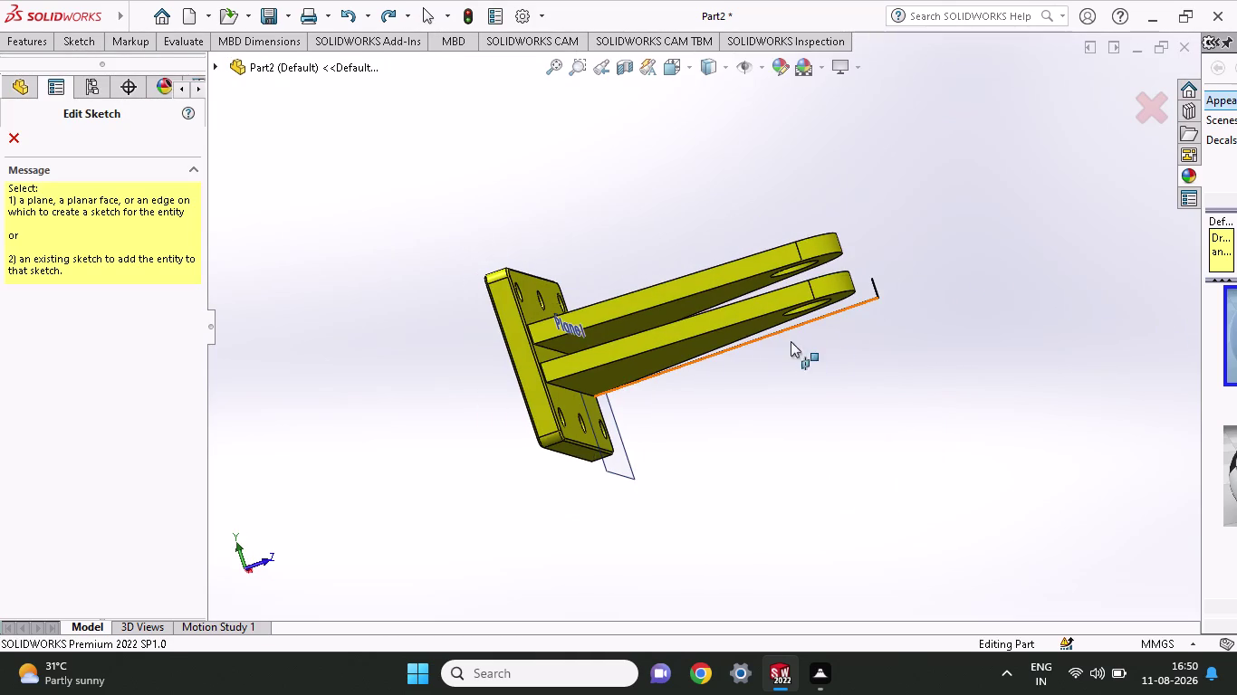
click(855, 307)
click(875, 283)
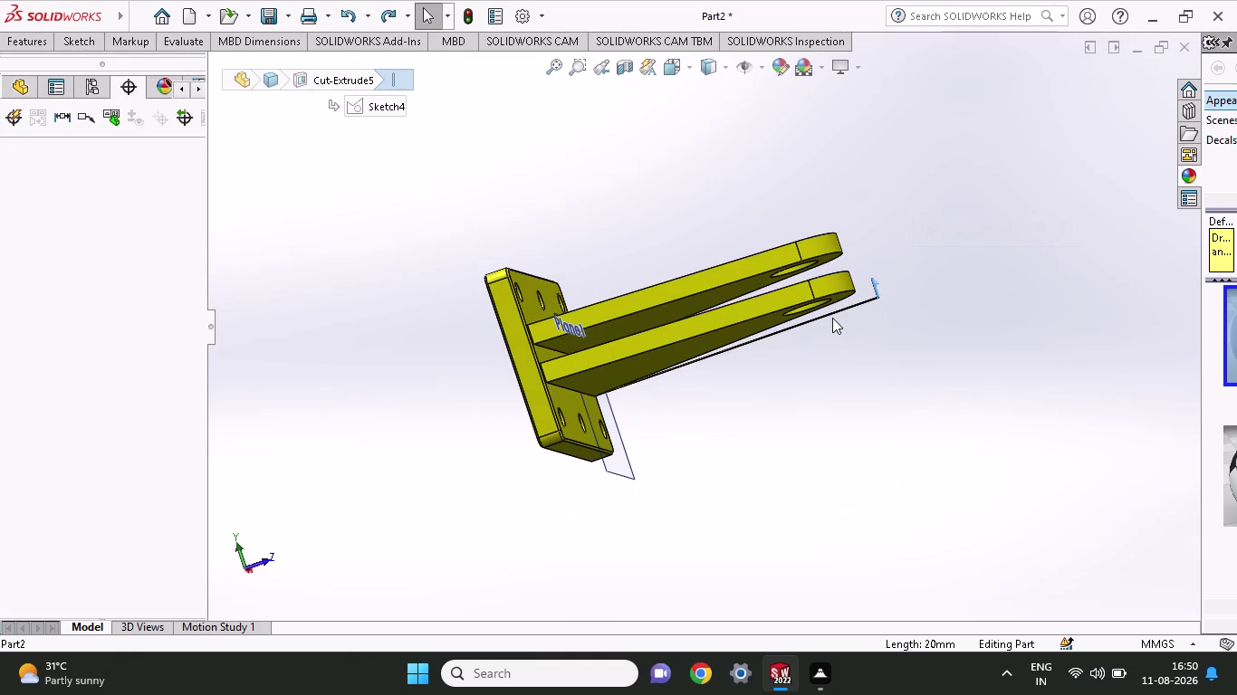
click(843, 313)
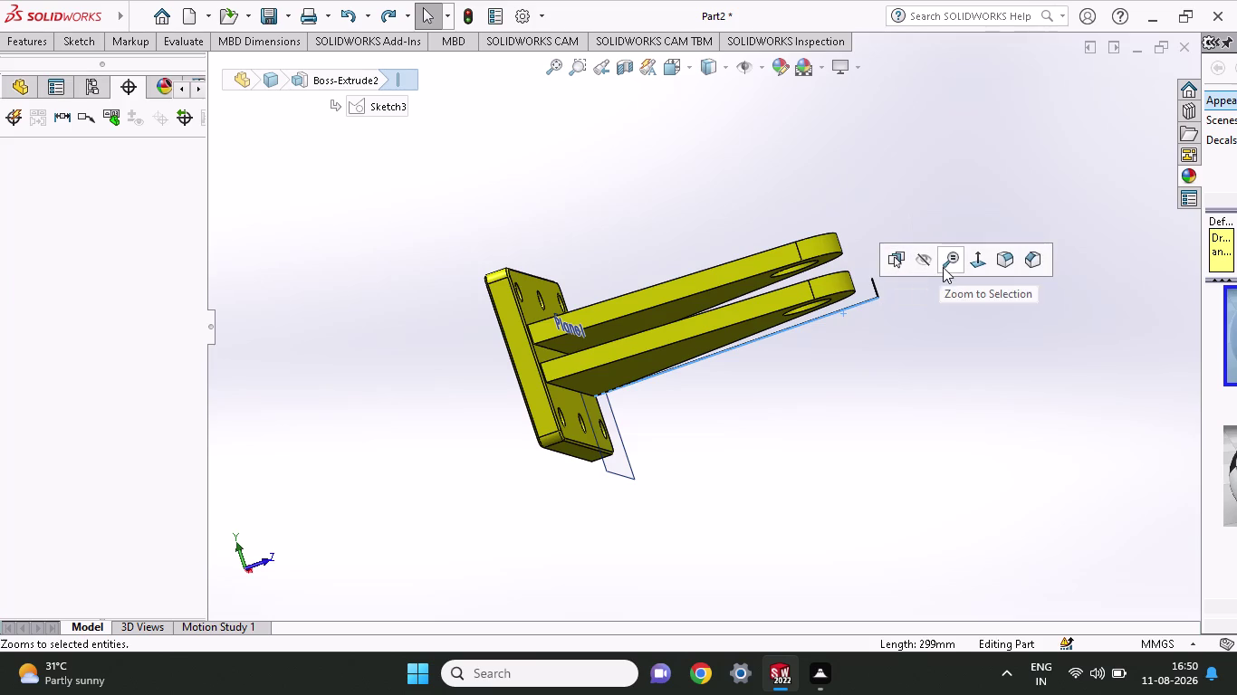
scroll(up, 3)
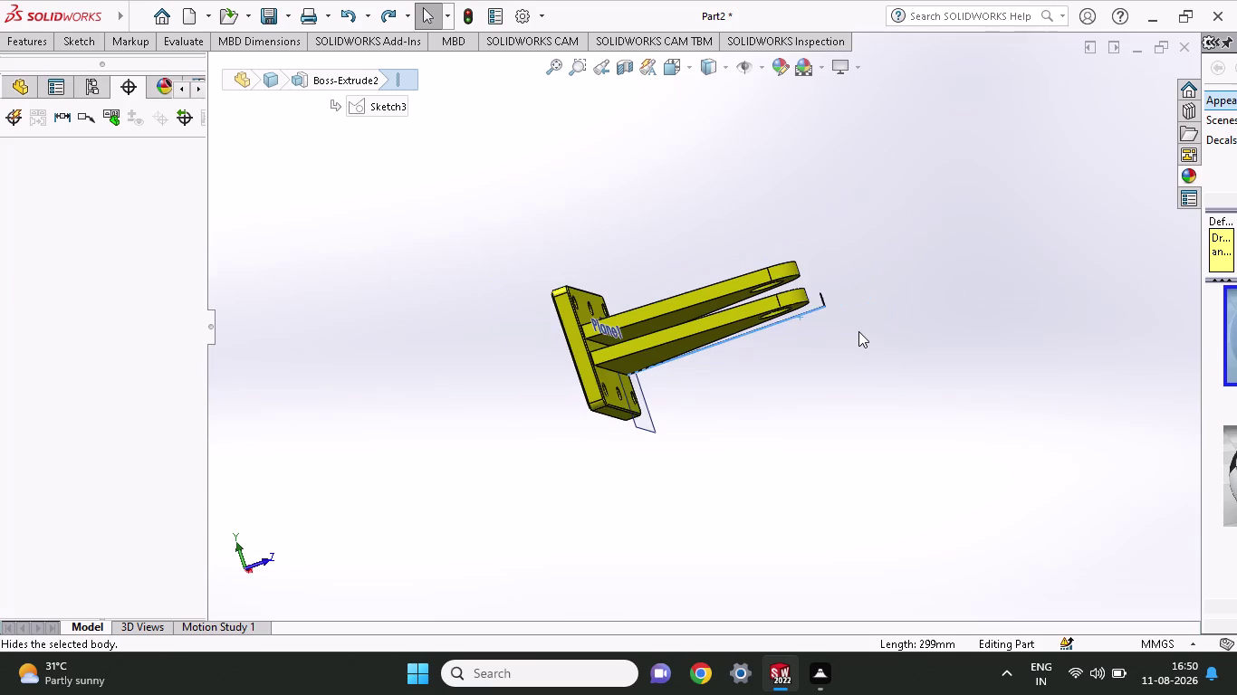
middle_drag(858, 332, 872, 348)
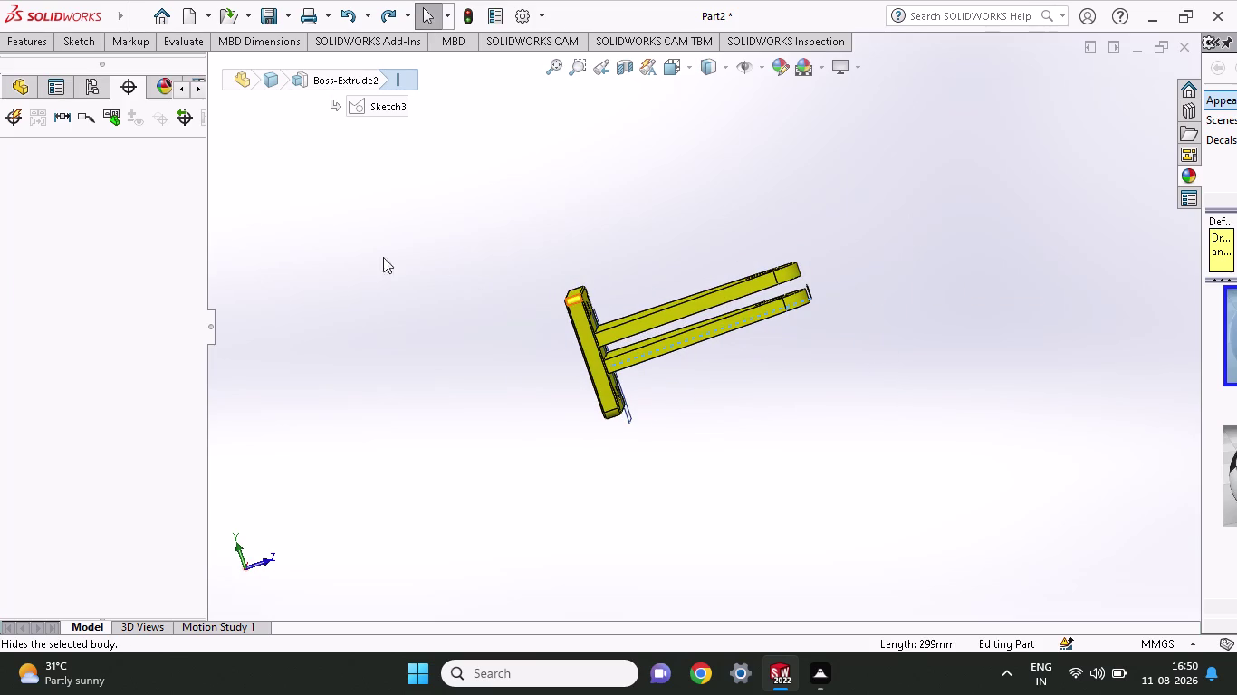
click(64, 39)
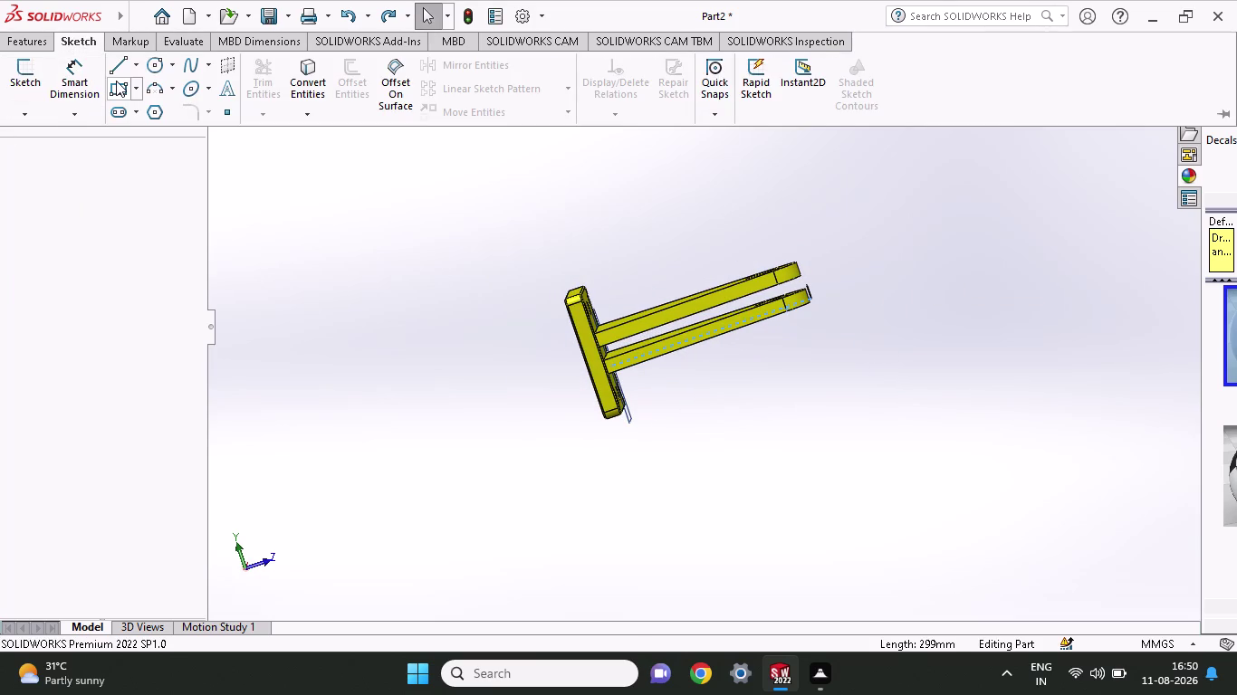
Start a new rectangle sketch while viewing the lower plate from the side.
click(116, 81)
middle_drag(1118, 312, 922, 352)
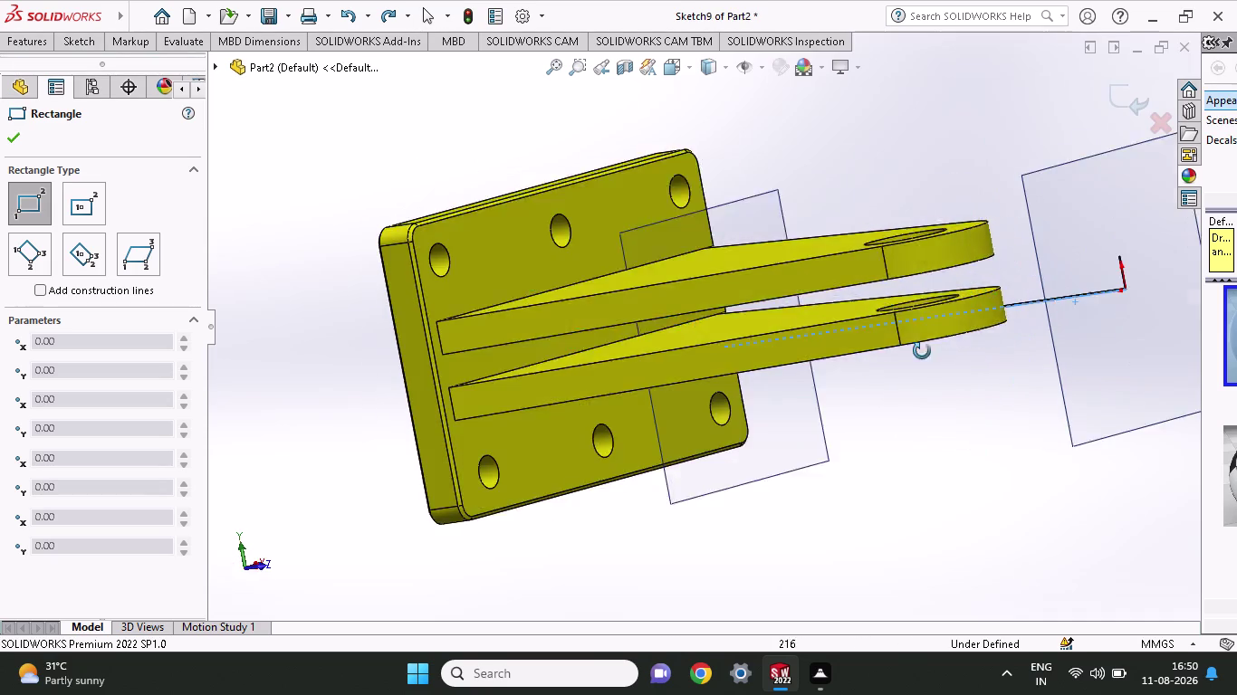
middle_drag(922, 352, 918, 318)
key(Escape)
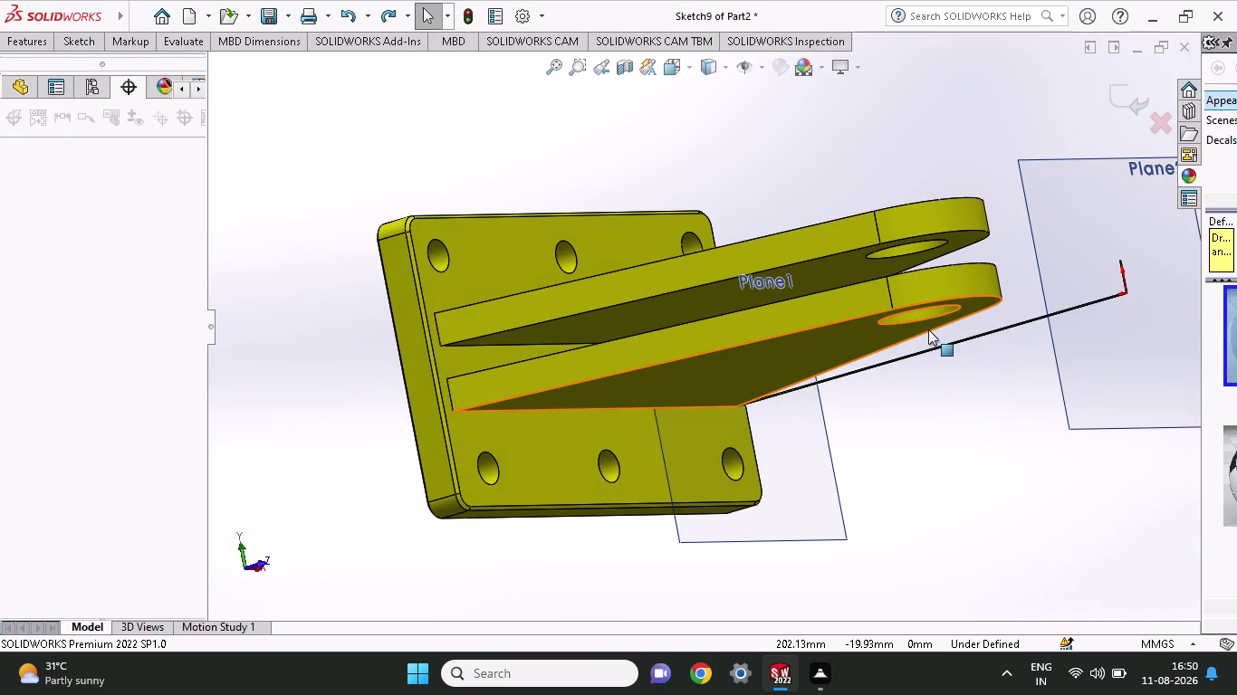
Undo repeatedly to cancel the new Sketch9 and clear the selection.
key(ctrl+z)
key(ctrl+z)
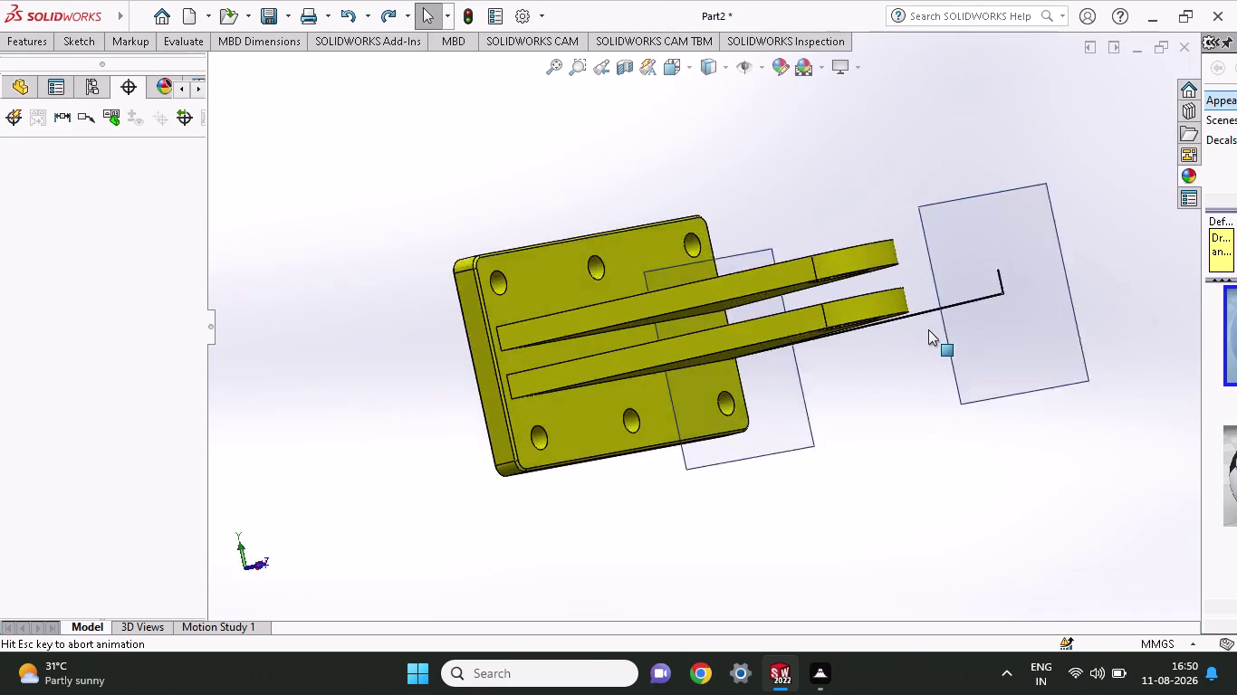
key(ctrl+z)
key(ctrl+z)
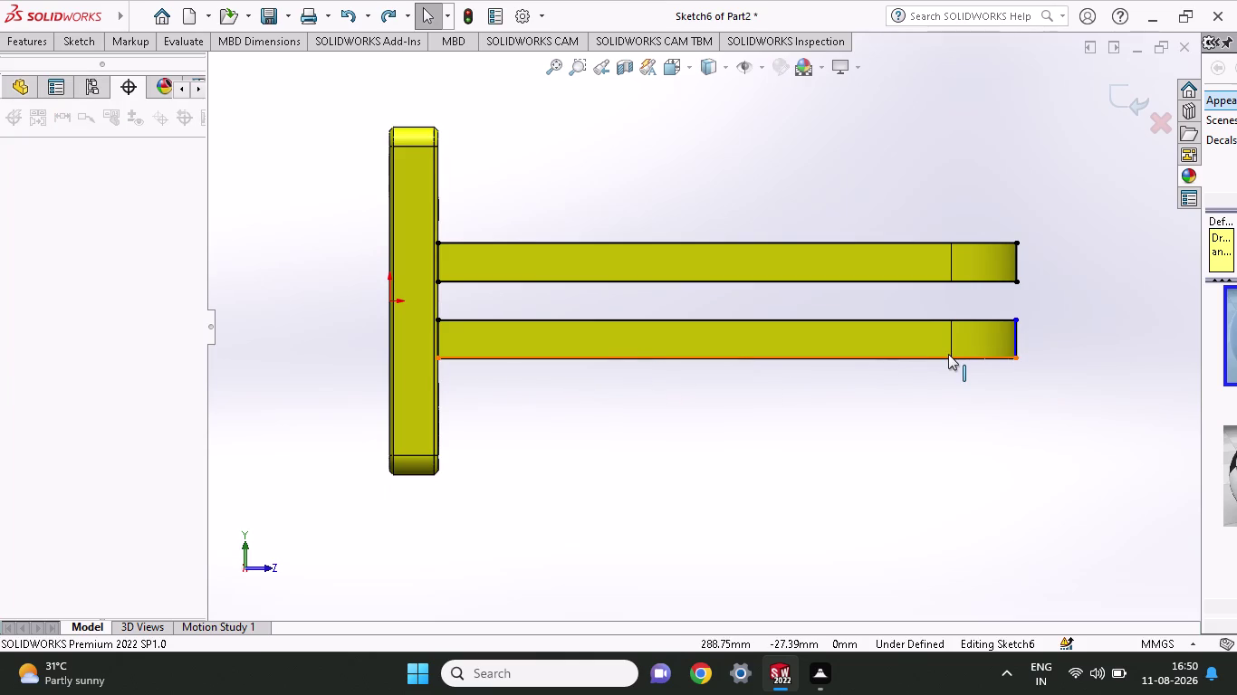
key(ctrl+z)
key(ctrl+z)
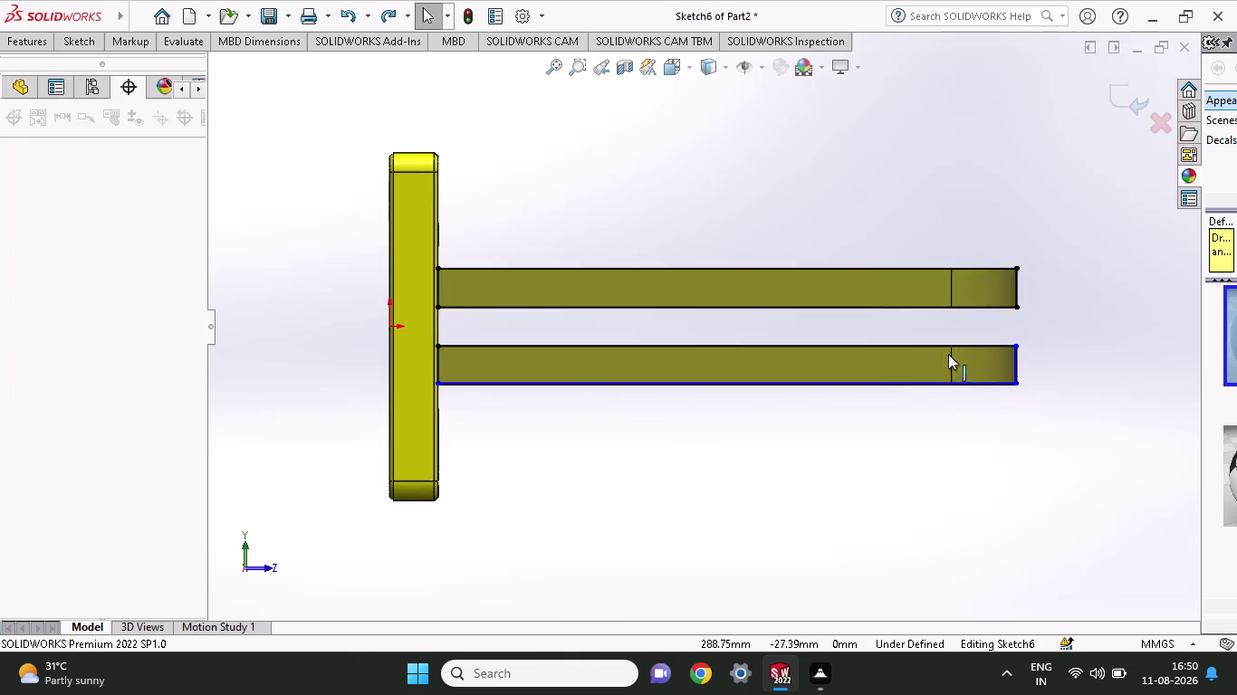
key(ctrl+z)
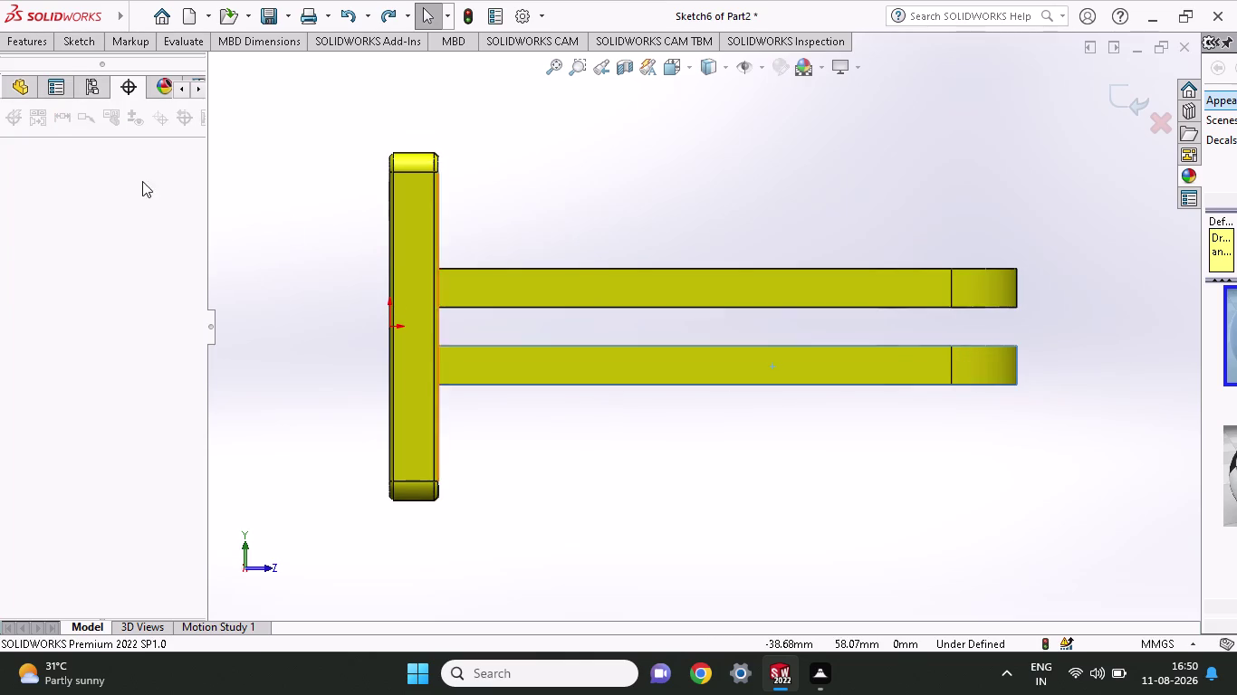
click(64, 42)
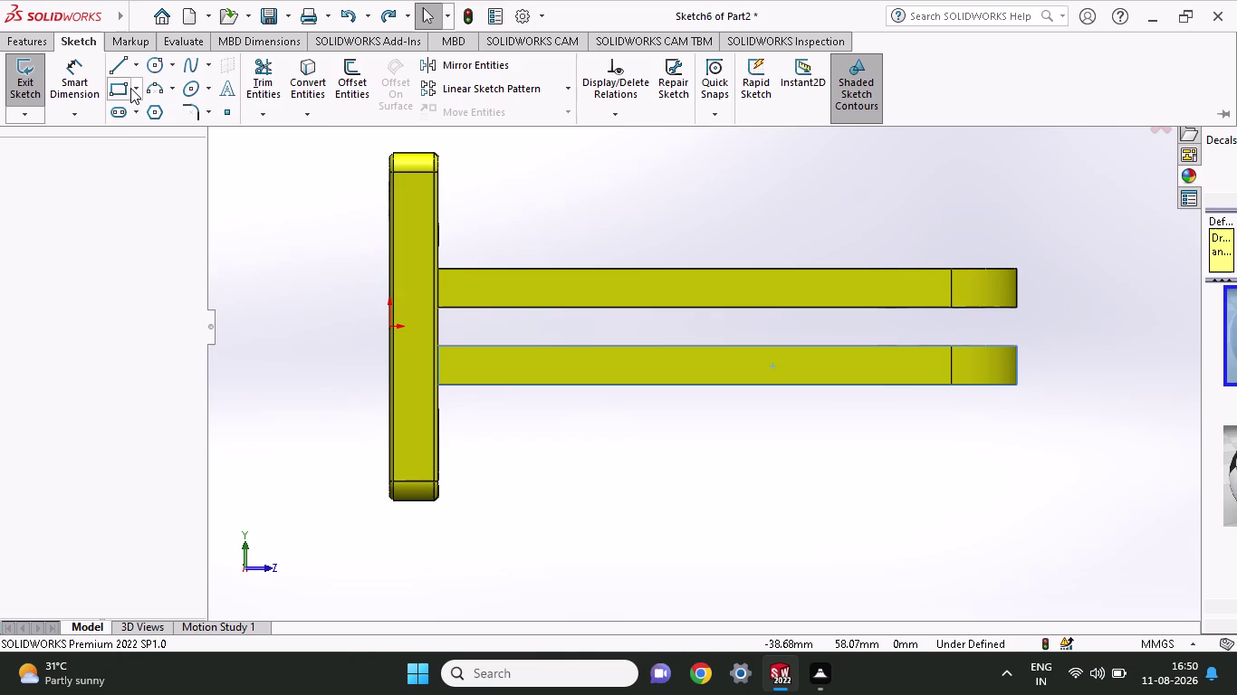
Draw a two-corner rectangle in Sketch6 from the base plate past the plate ends.
click(131, 88)
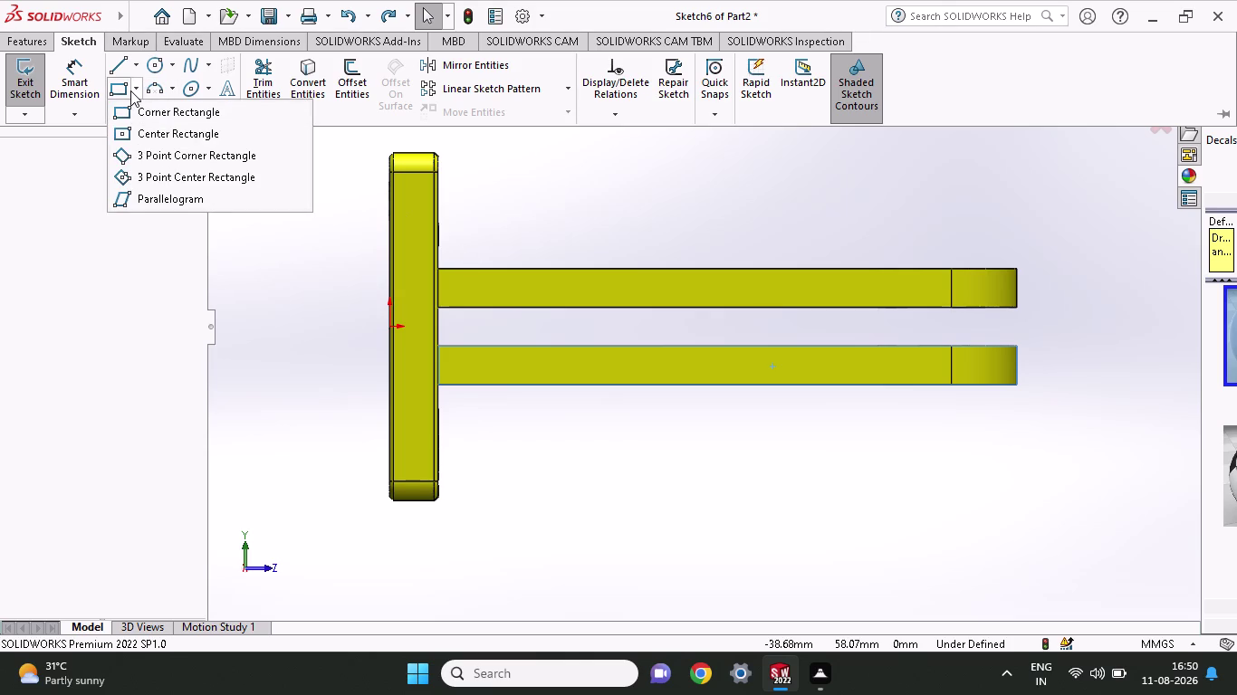
click(130, 90)
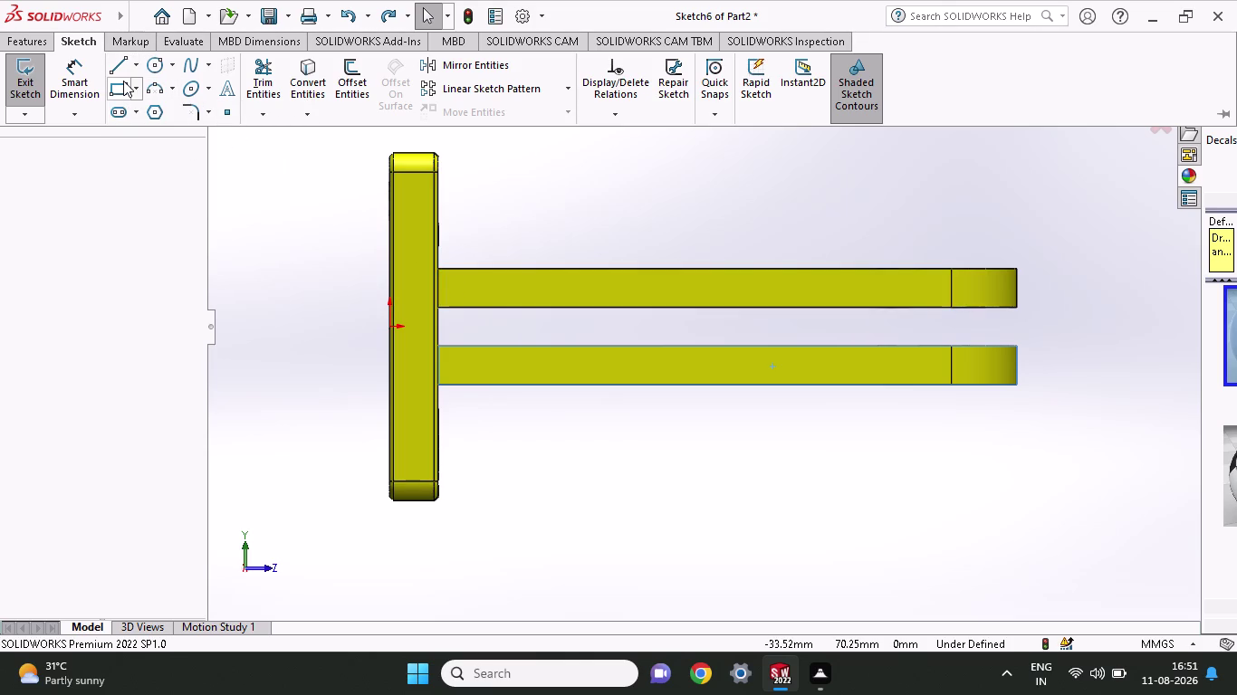
click(123, 80)
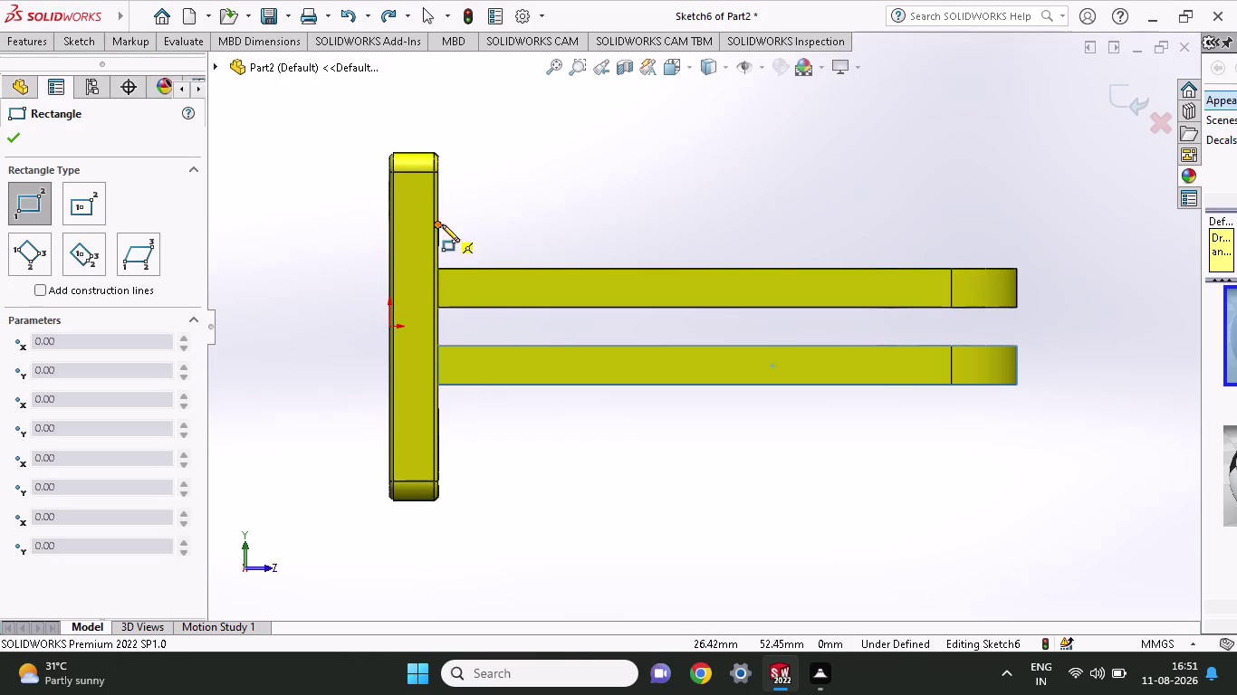
click(437, 155)
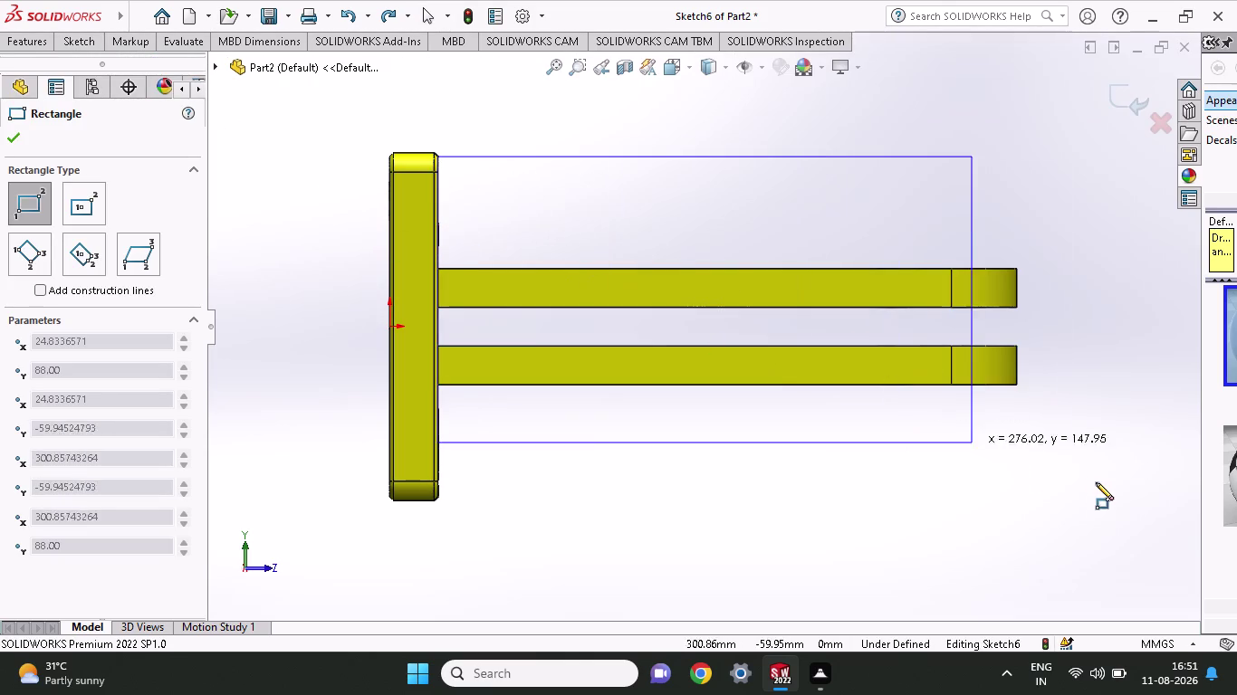
click(1088, 502)
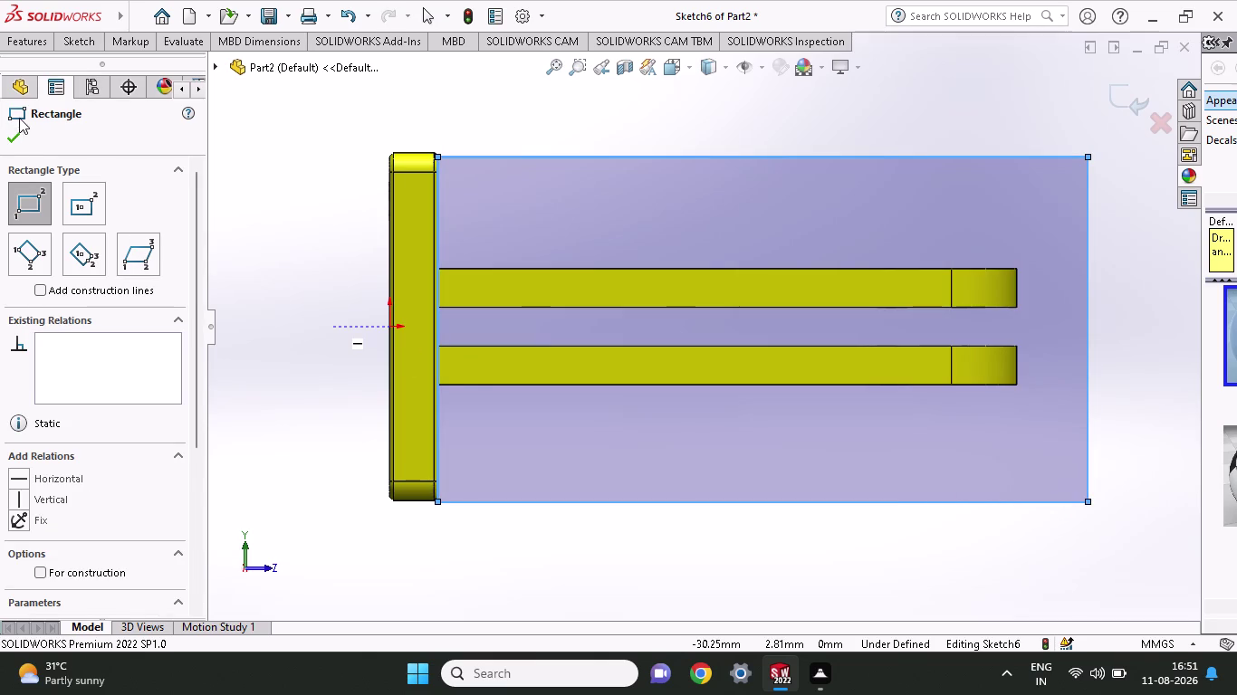
click(19, 137)
click(70, 45)
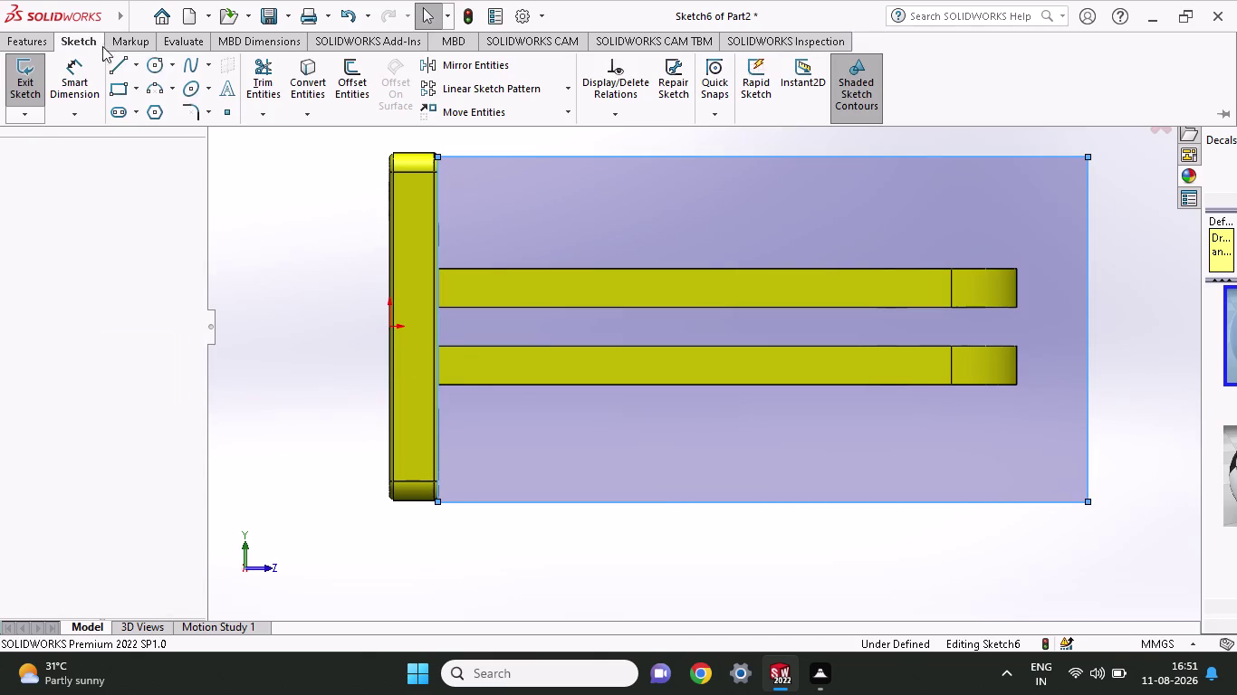
Cut-extrude the rectangle Blind 299 mm, leaving the trimmed bracket.
click(38, 36)
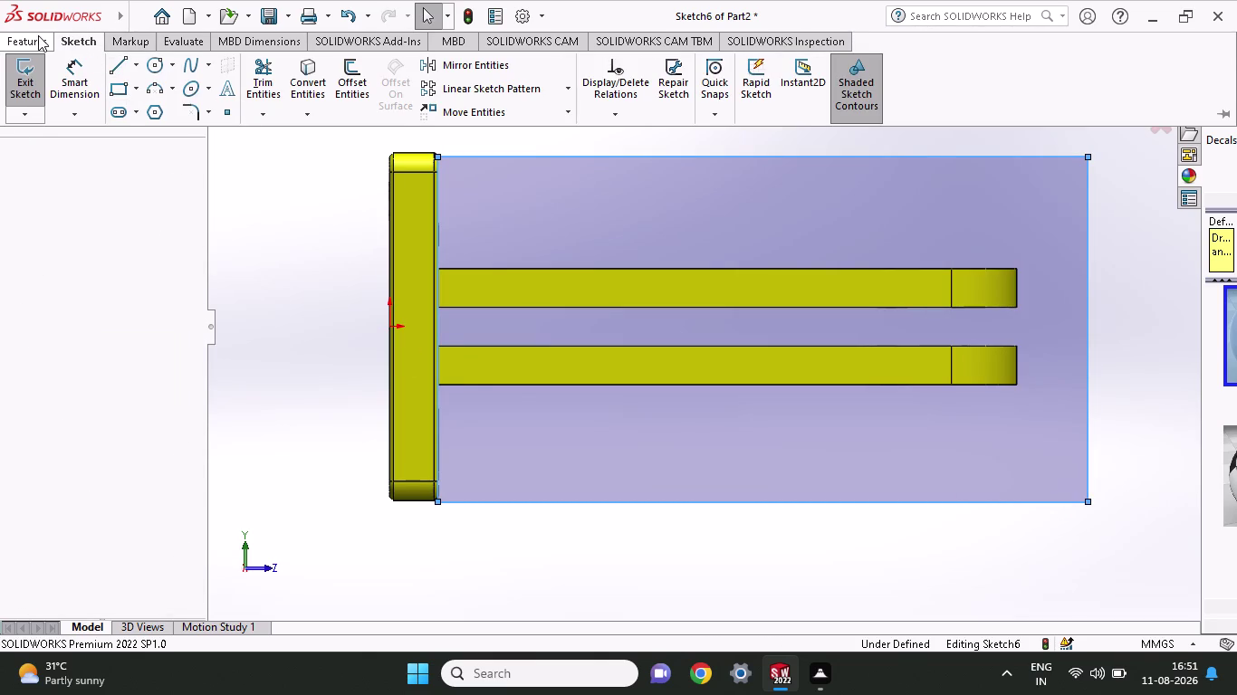
click(256, 67)
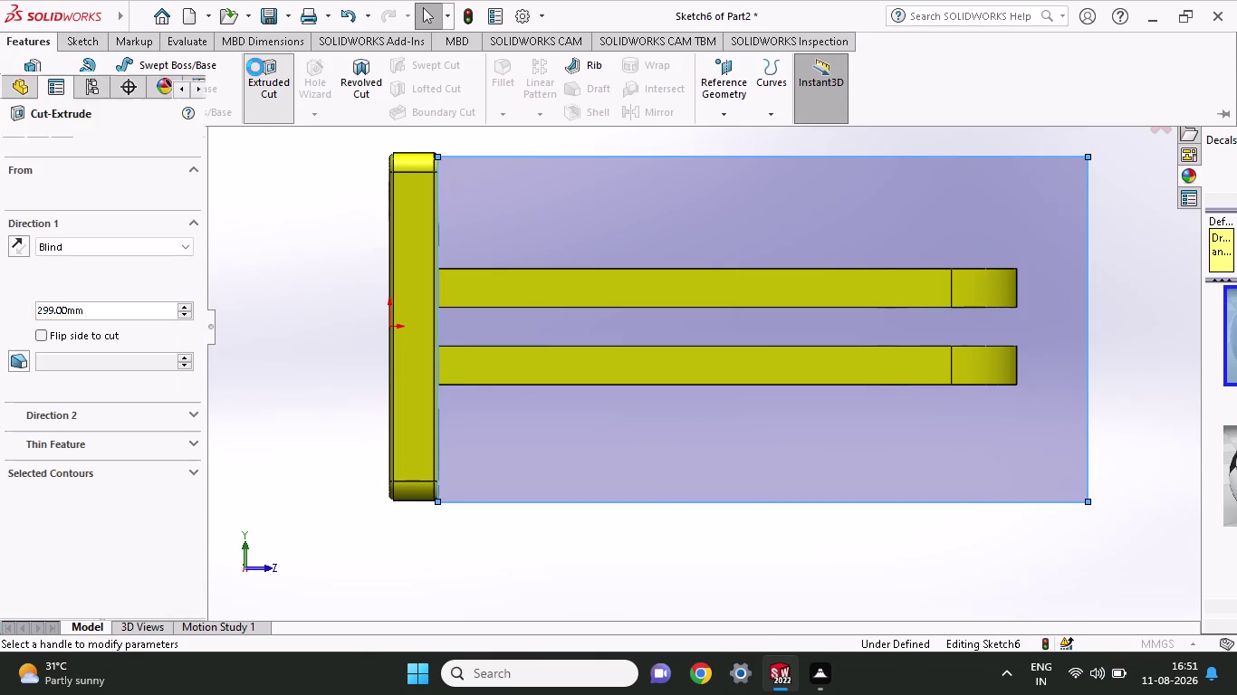
click(17, 133)
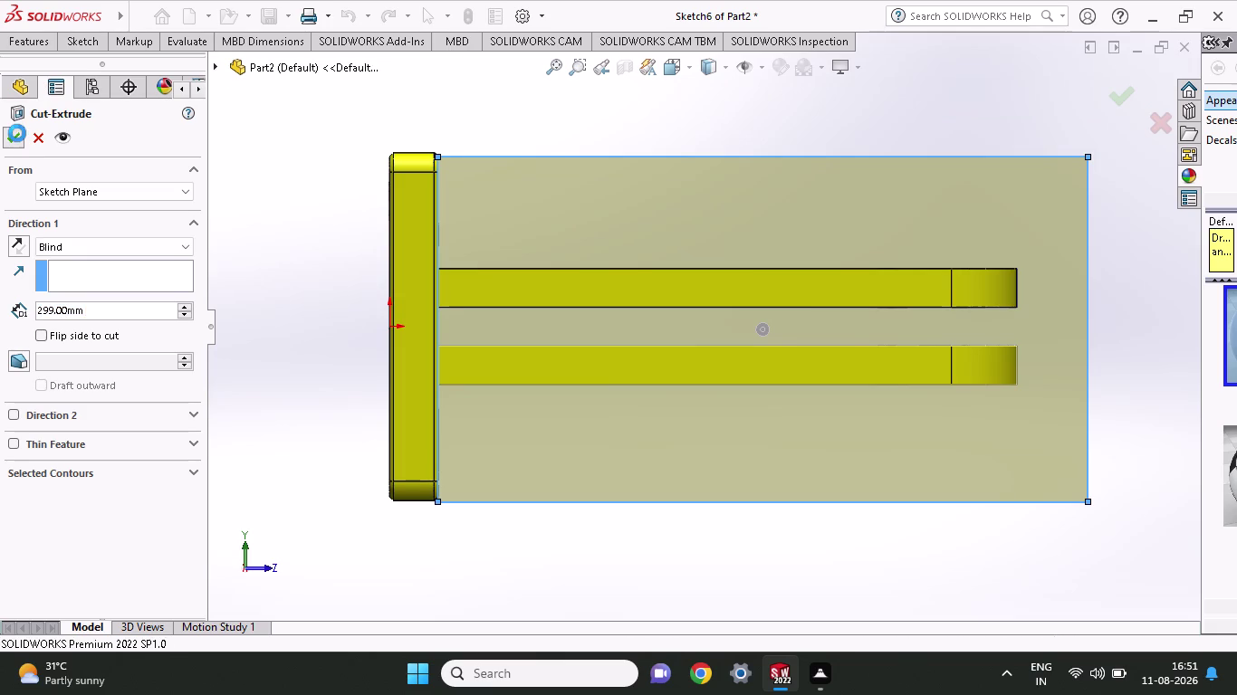
middle_drag(599, 130, 462, 61)
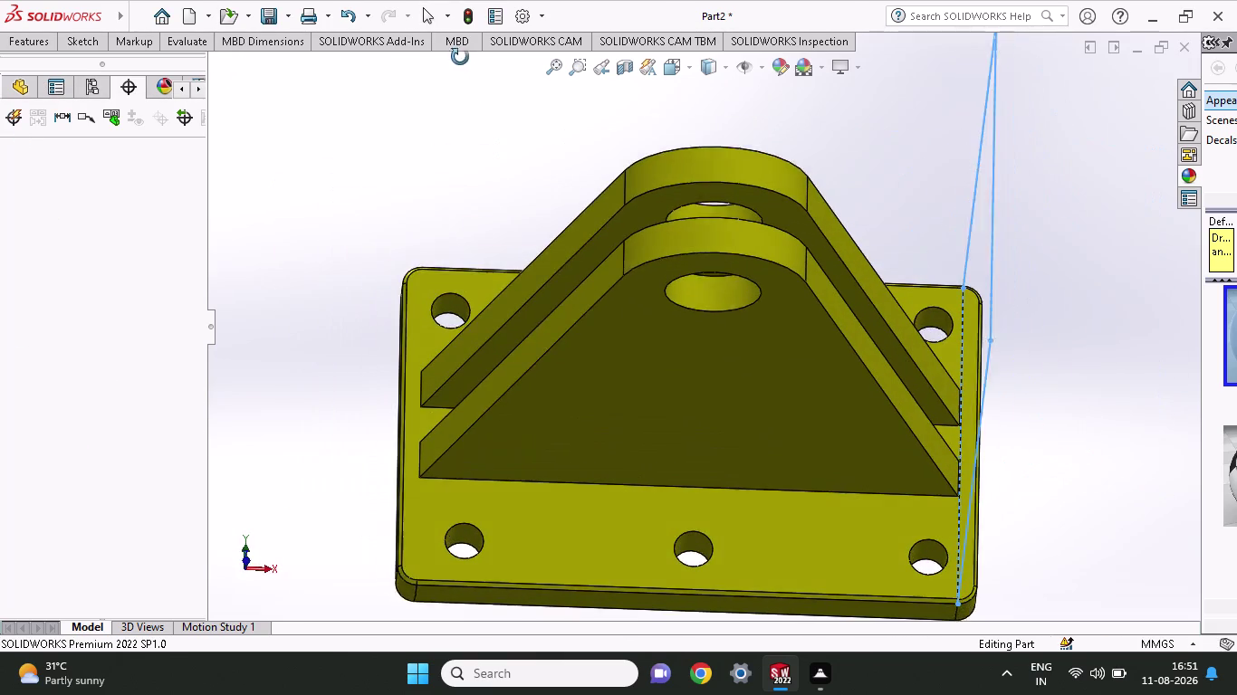
middle_drag(462, 60, 460, 56)
click(1111, 297)
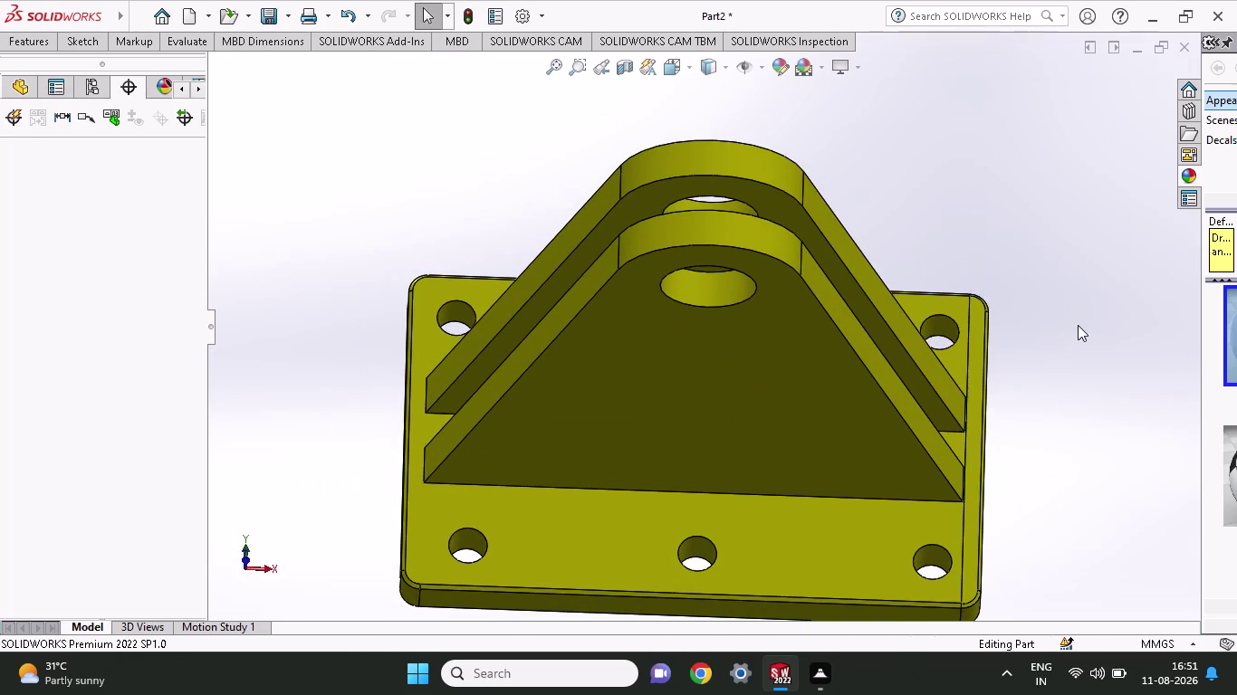
scroll(up, 3)
middle_drag(1077, 325, 1070, 203)
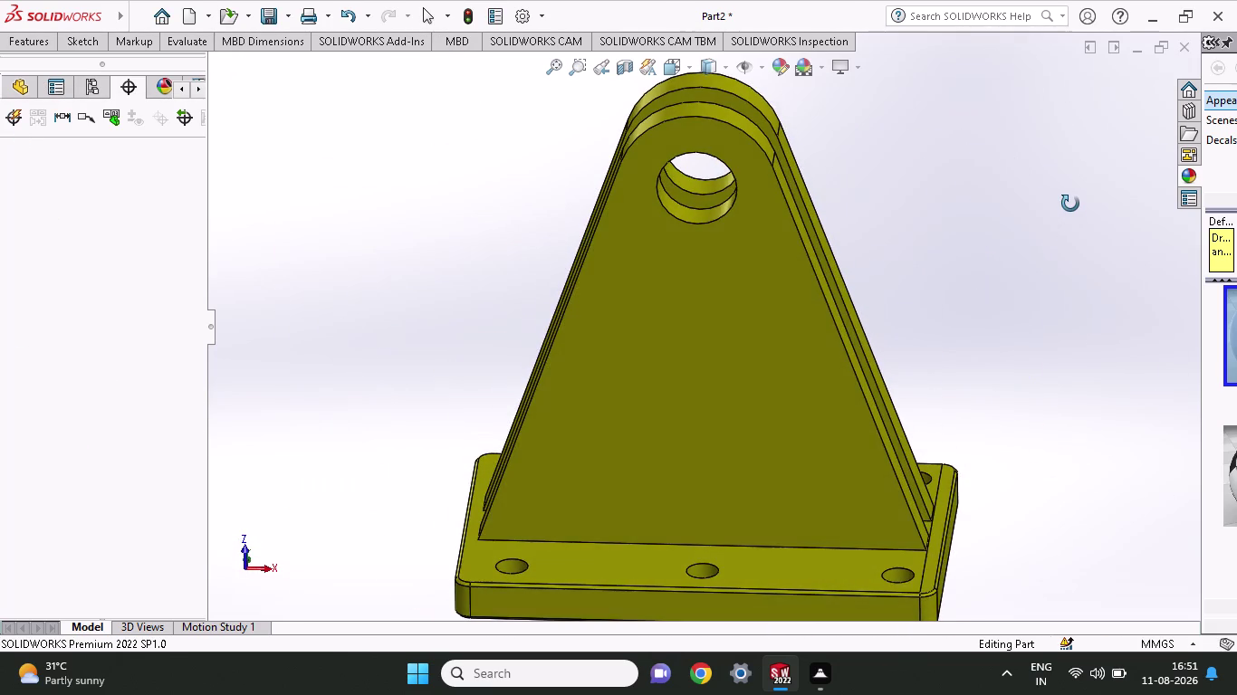
middle_drag(1070, 204, 951, 150)
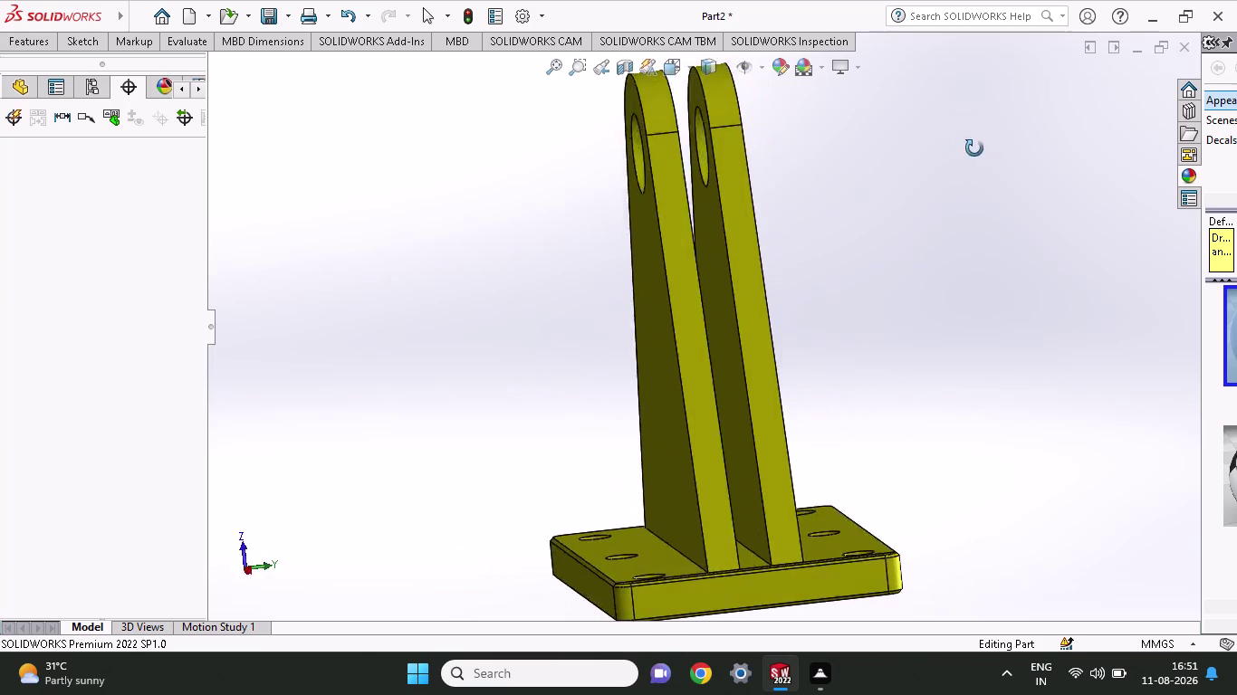
middle_drag(951, 150, 1077, 152)
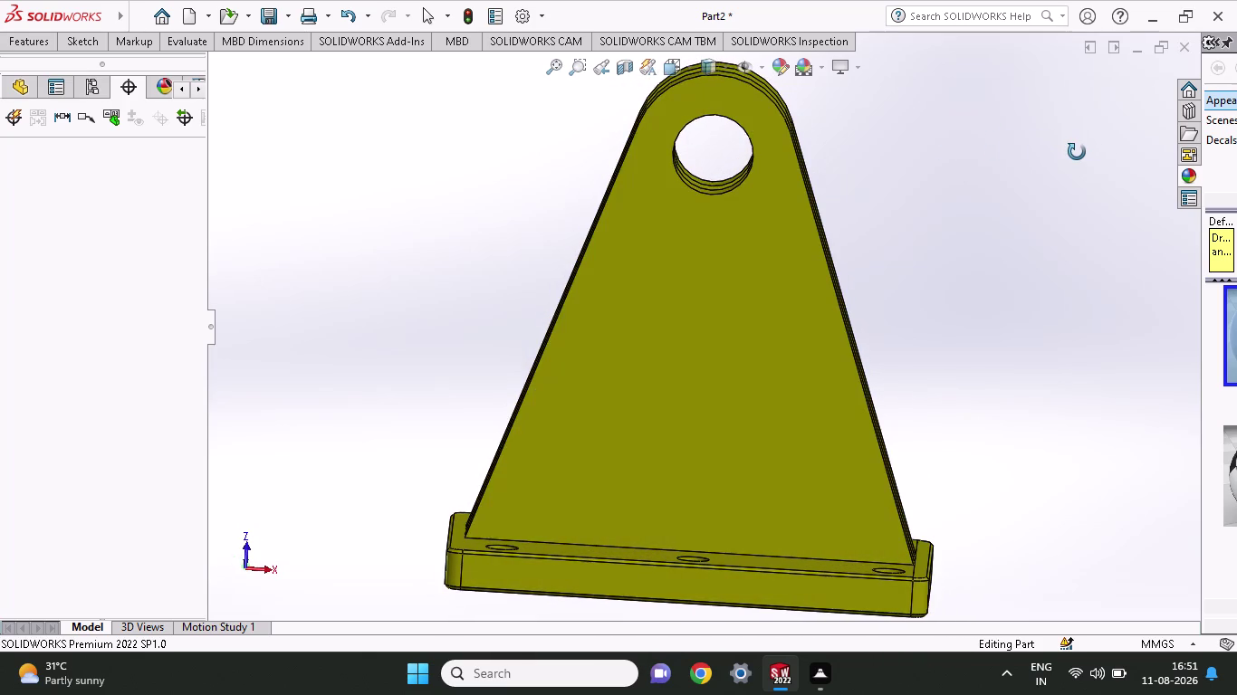
middle_drag(1077, 152, 1044, 181)
middle_drag(1040, 188, 1030, 181)
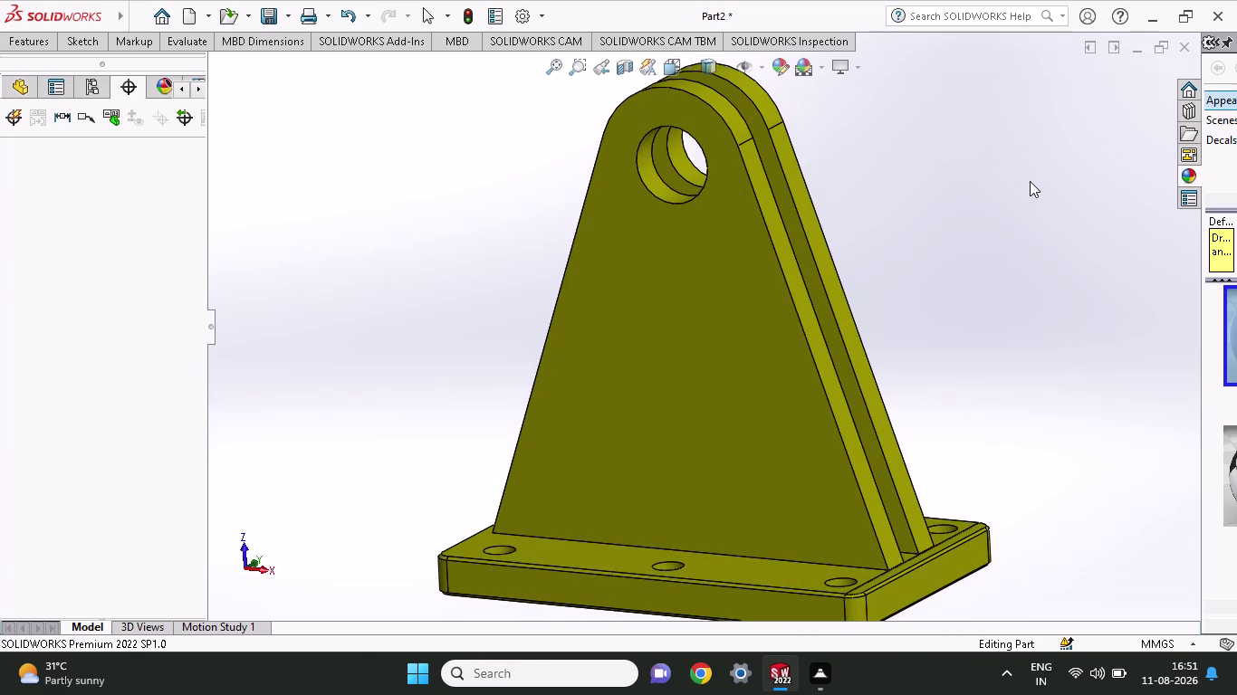